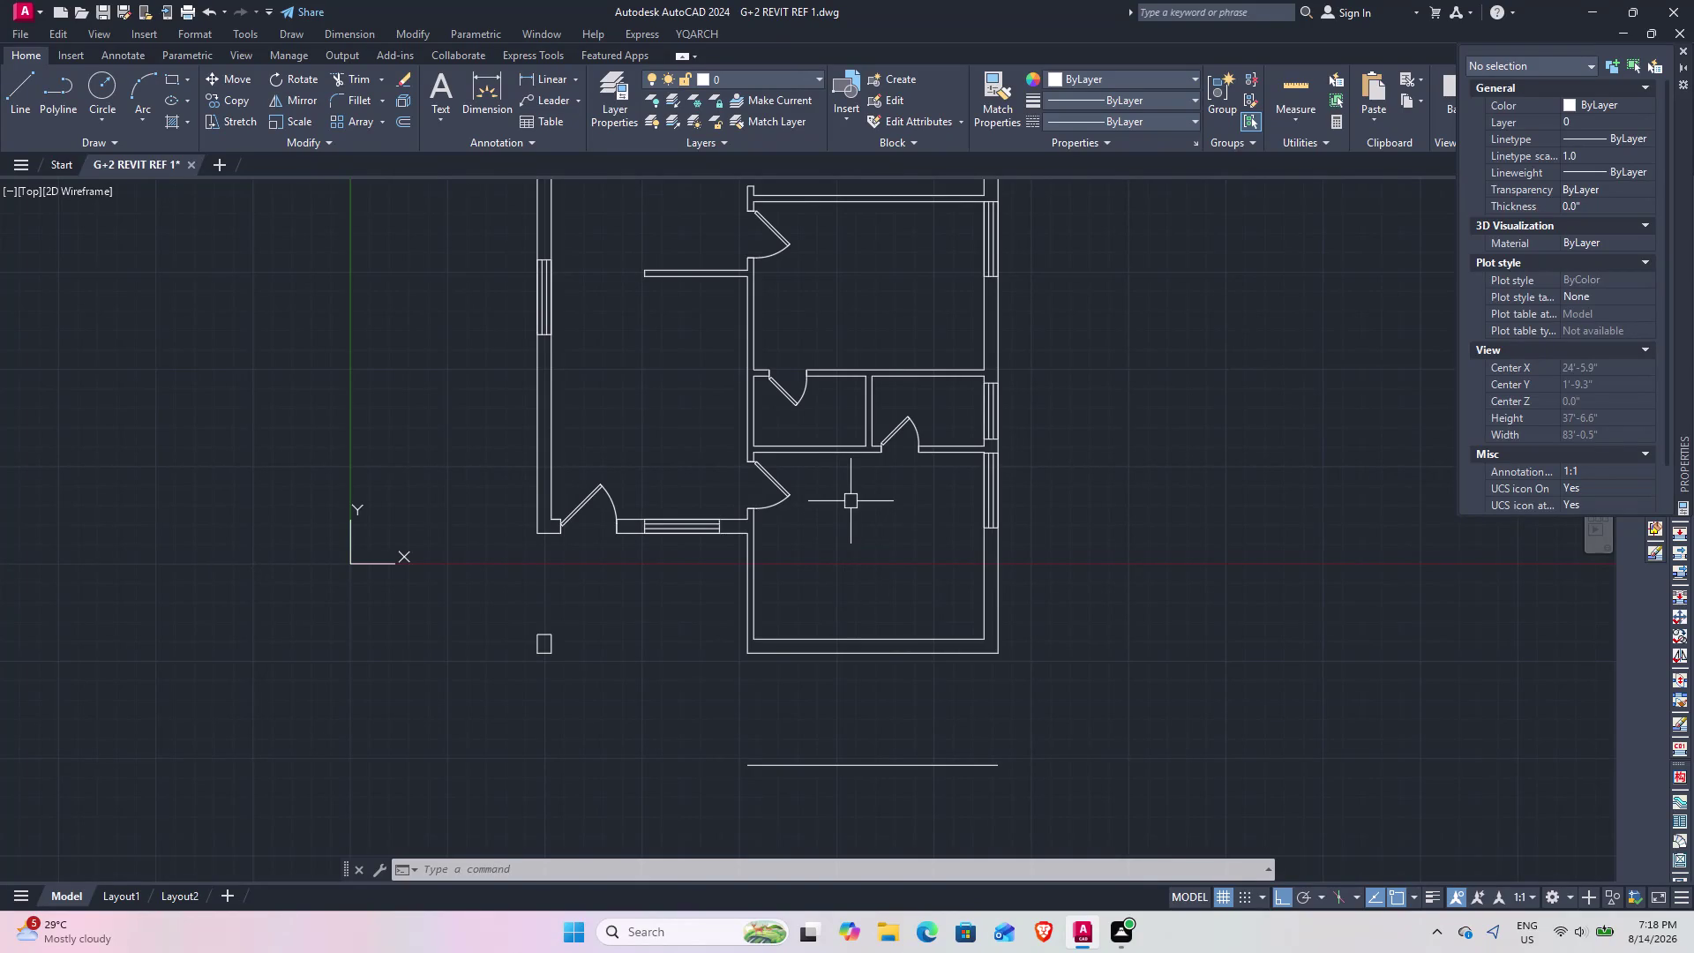
Offset the lower boundary line 3' upward to create a parallel line.
middle_drag(846, 527, 862, 459)
scroll(down, 3)
scroll(up, 3)
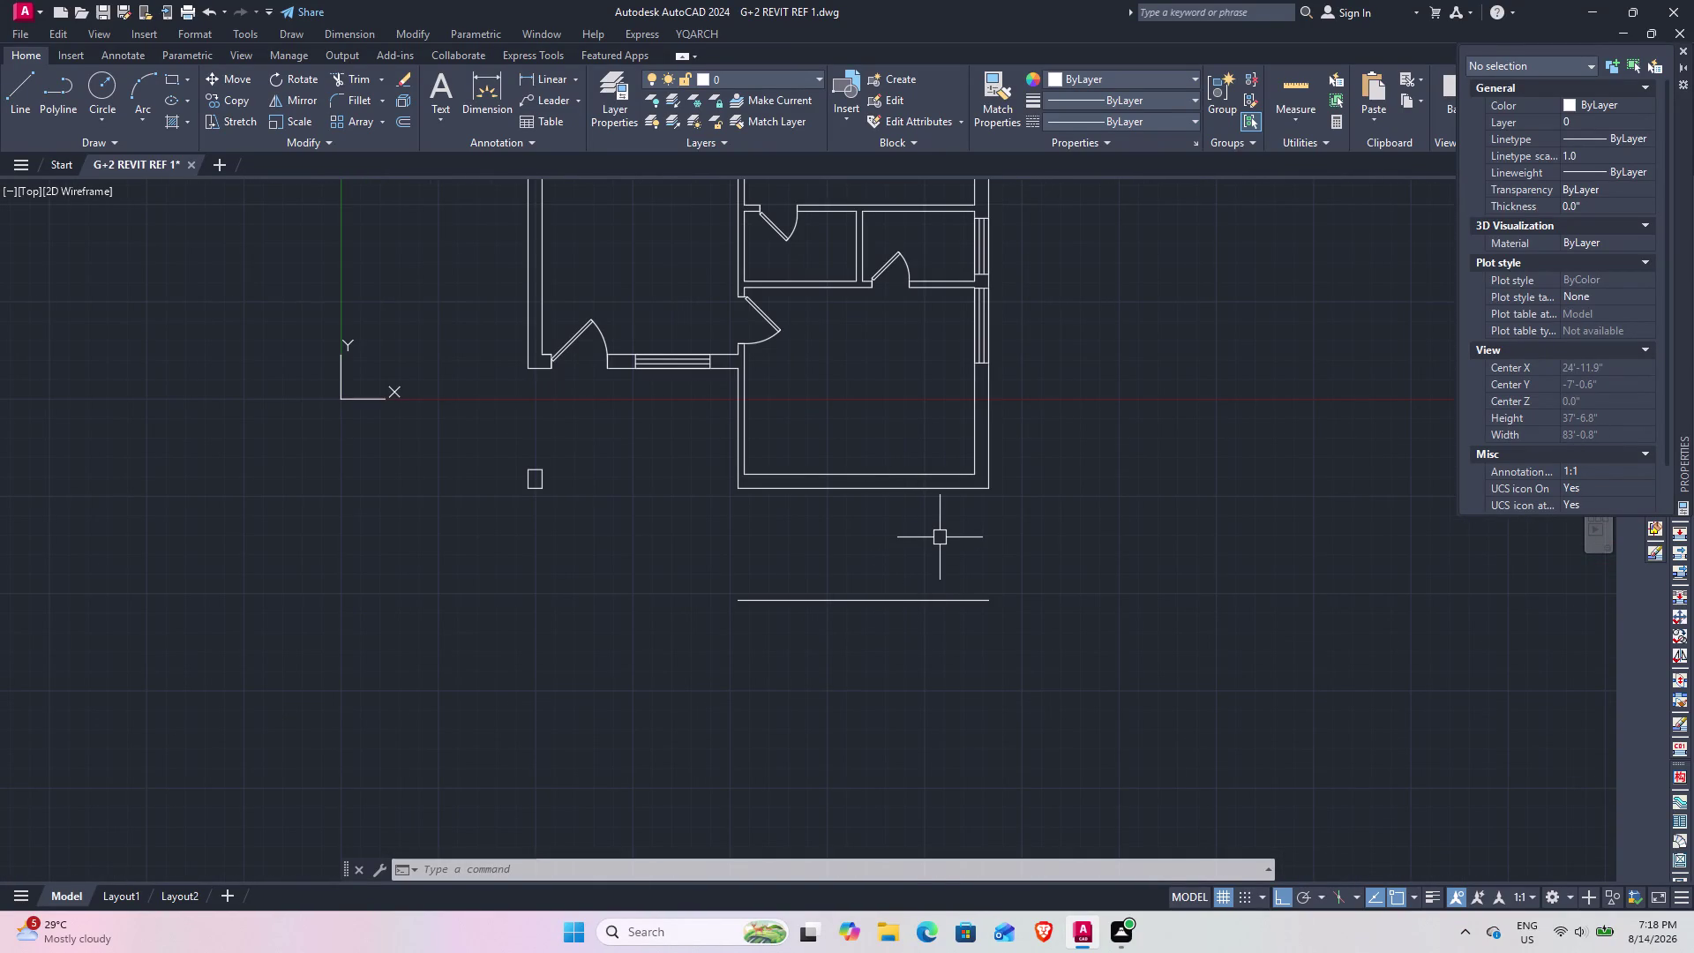
scroll(up, 3)
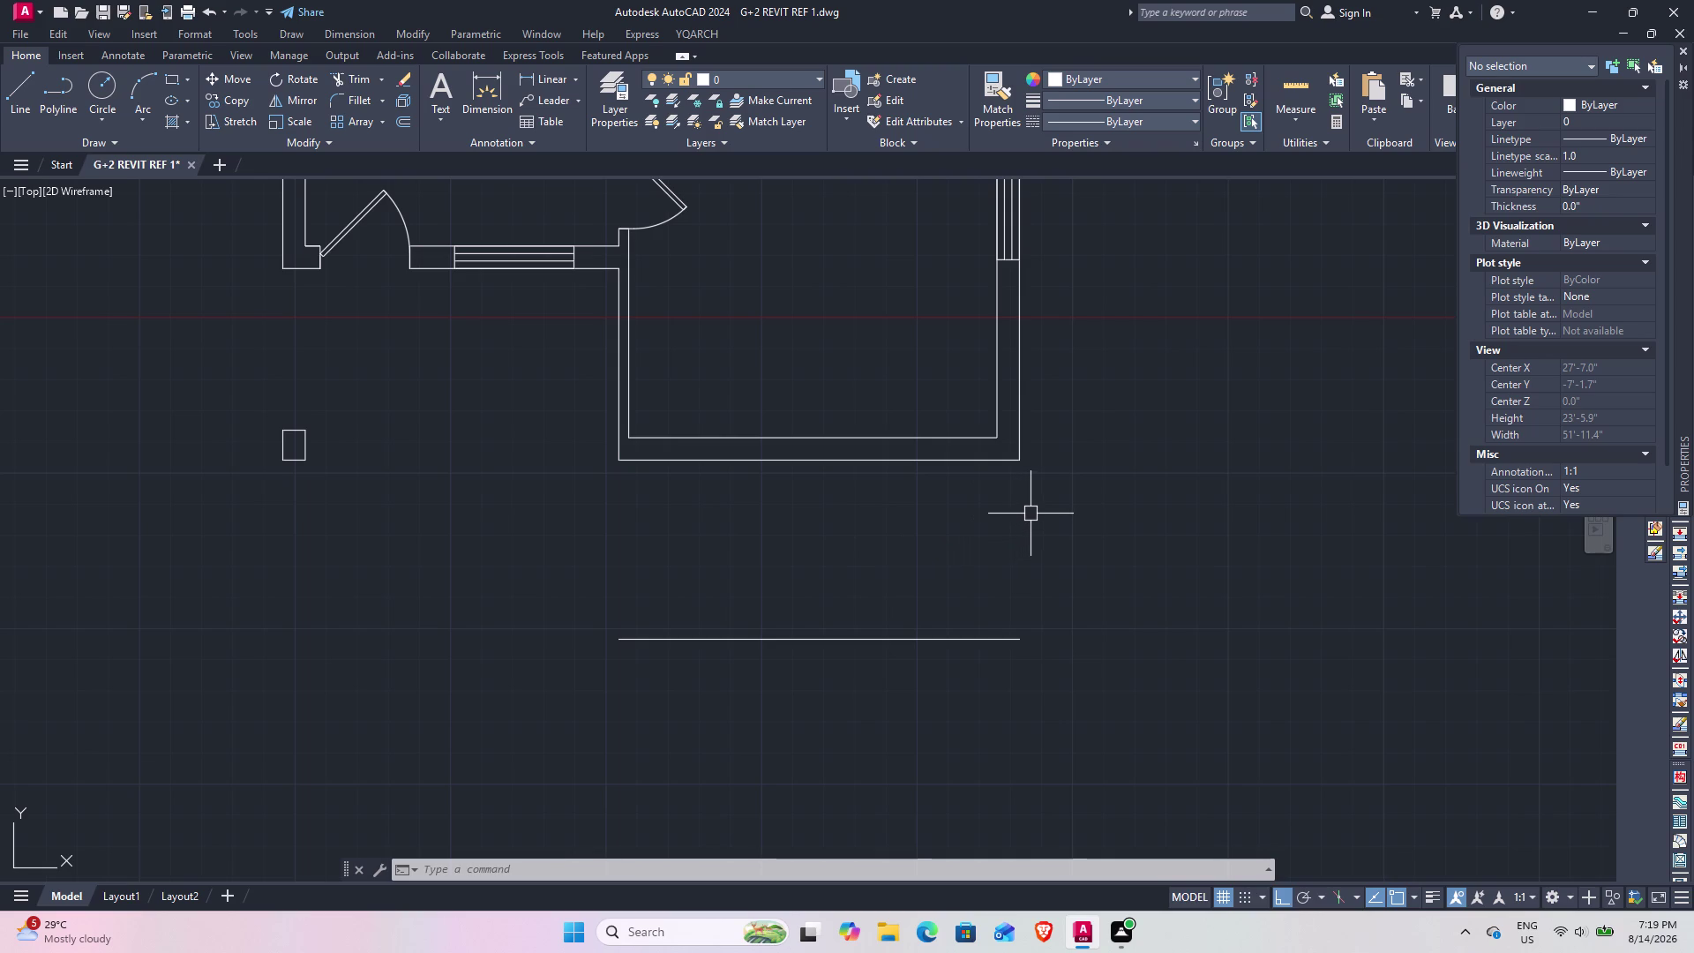
middle_drag(1016, 419, 1014, 695)
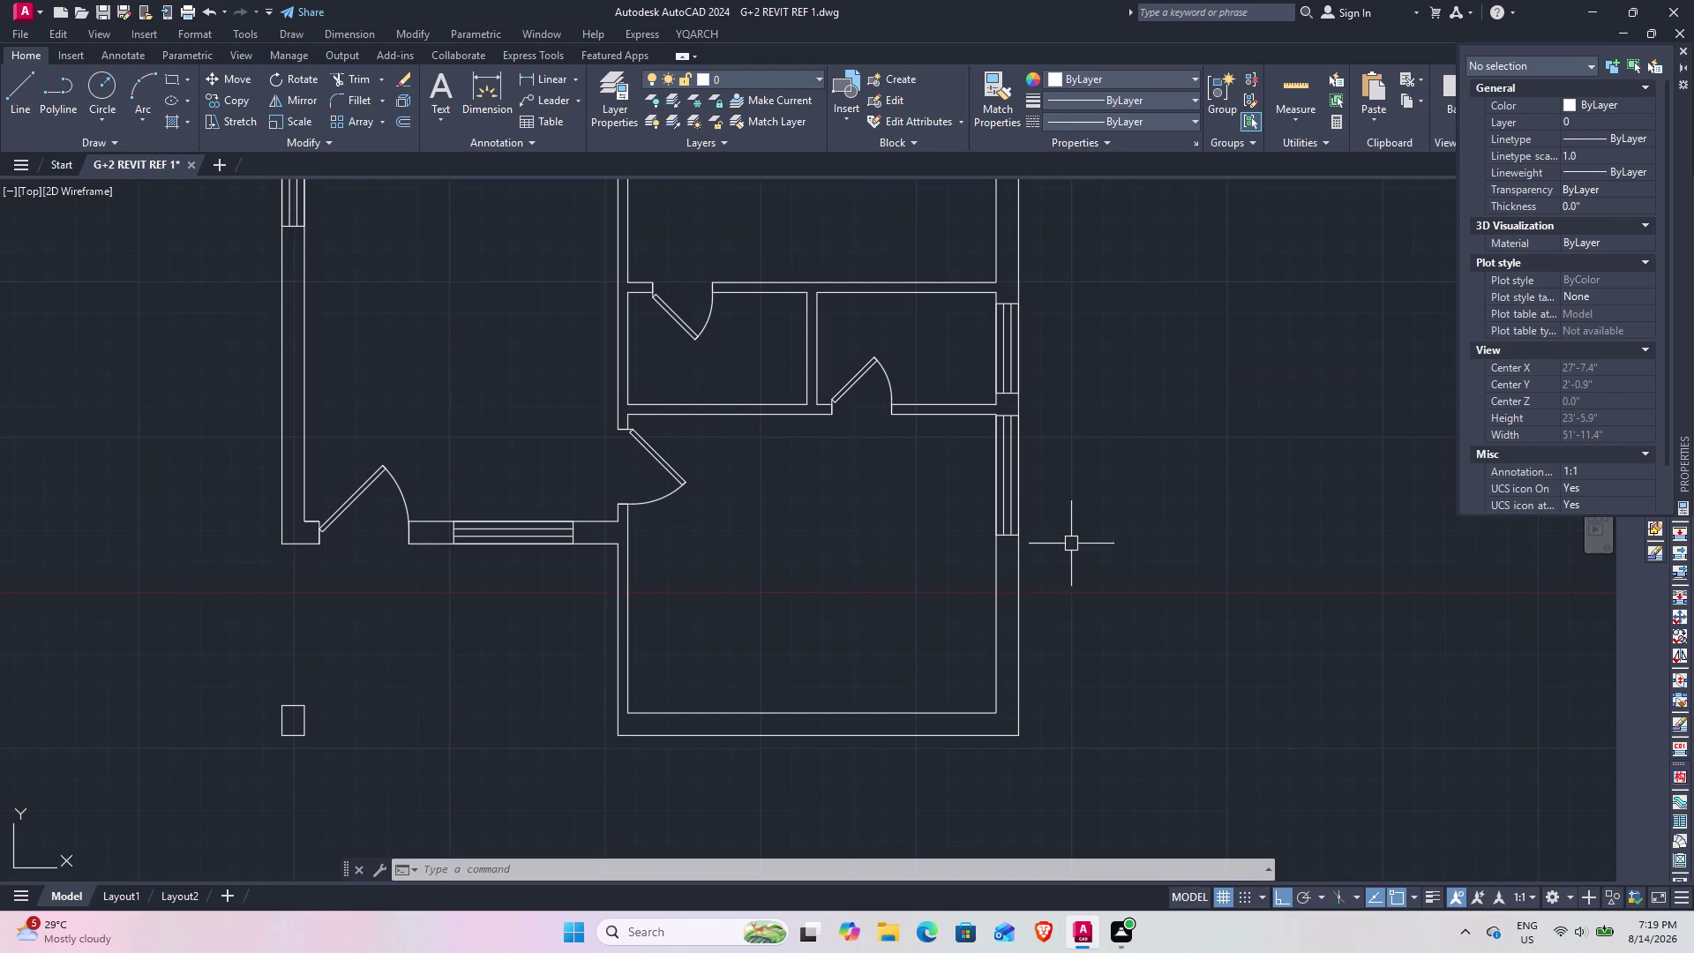
middle_drag(1071, 537, 1040, 679)
scroll(down, 3)
middle_drag(1054, 710, 1049, 542)
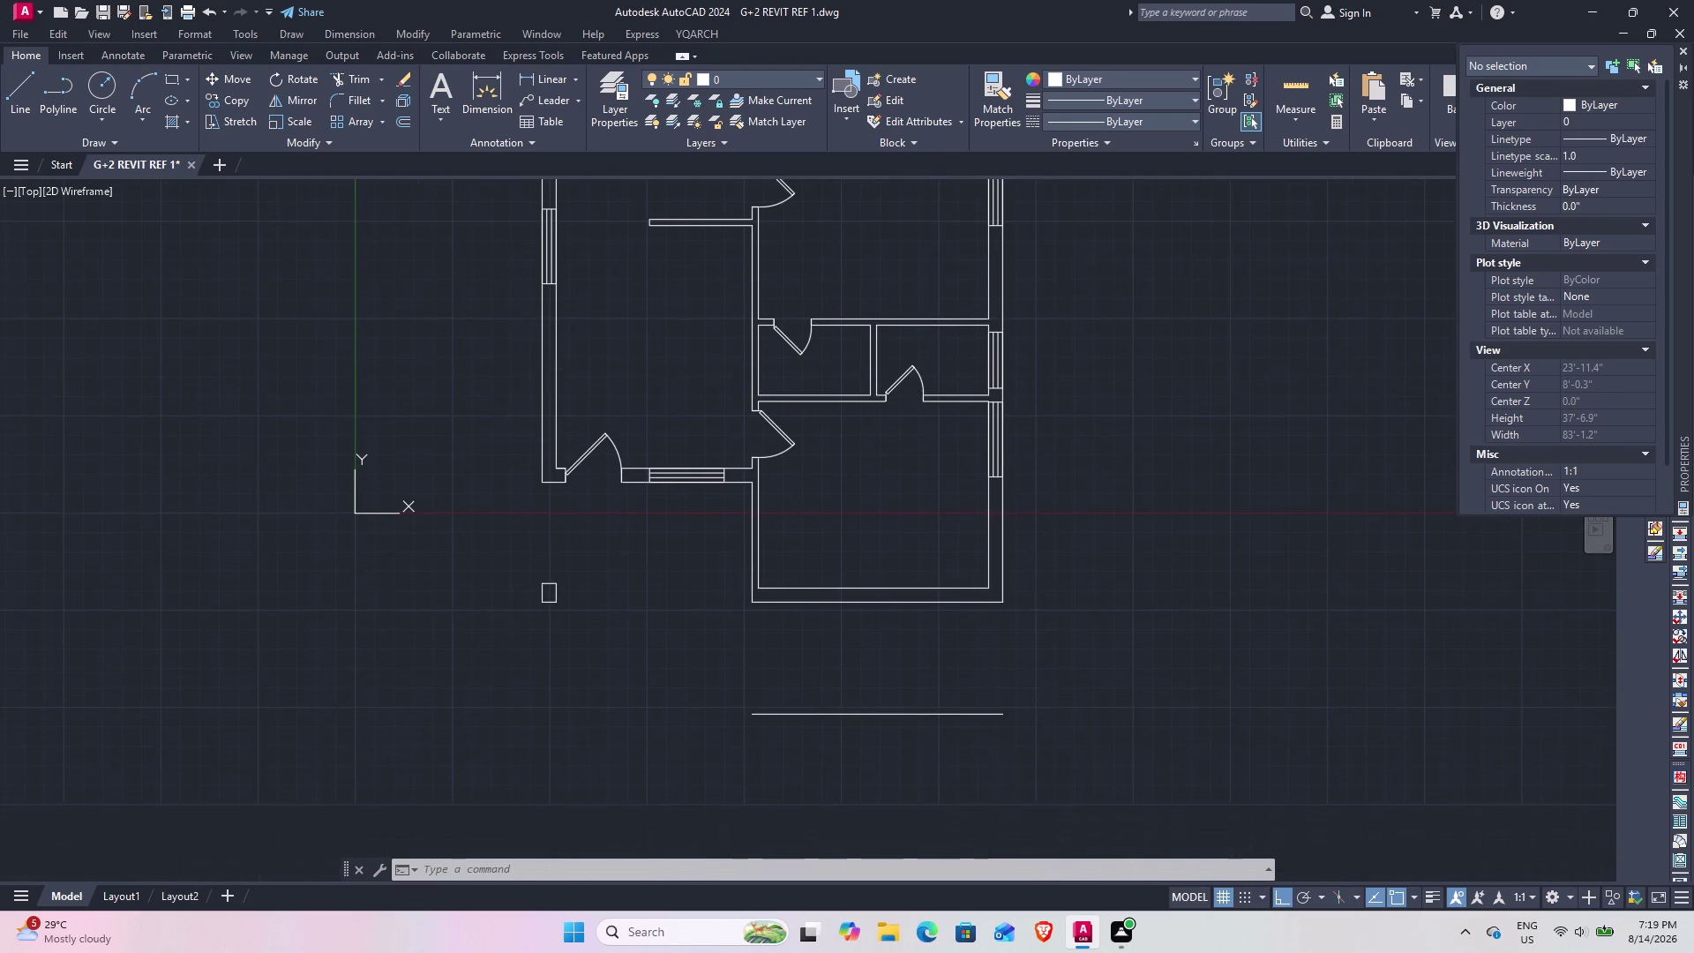
middle_drag(983, 655, 1019, 551)
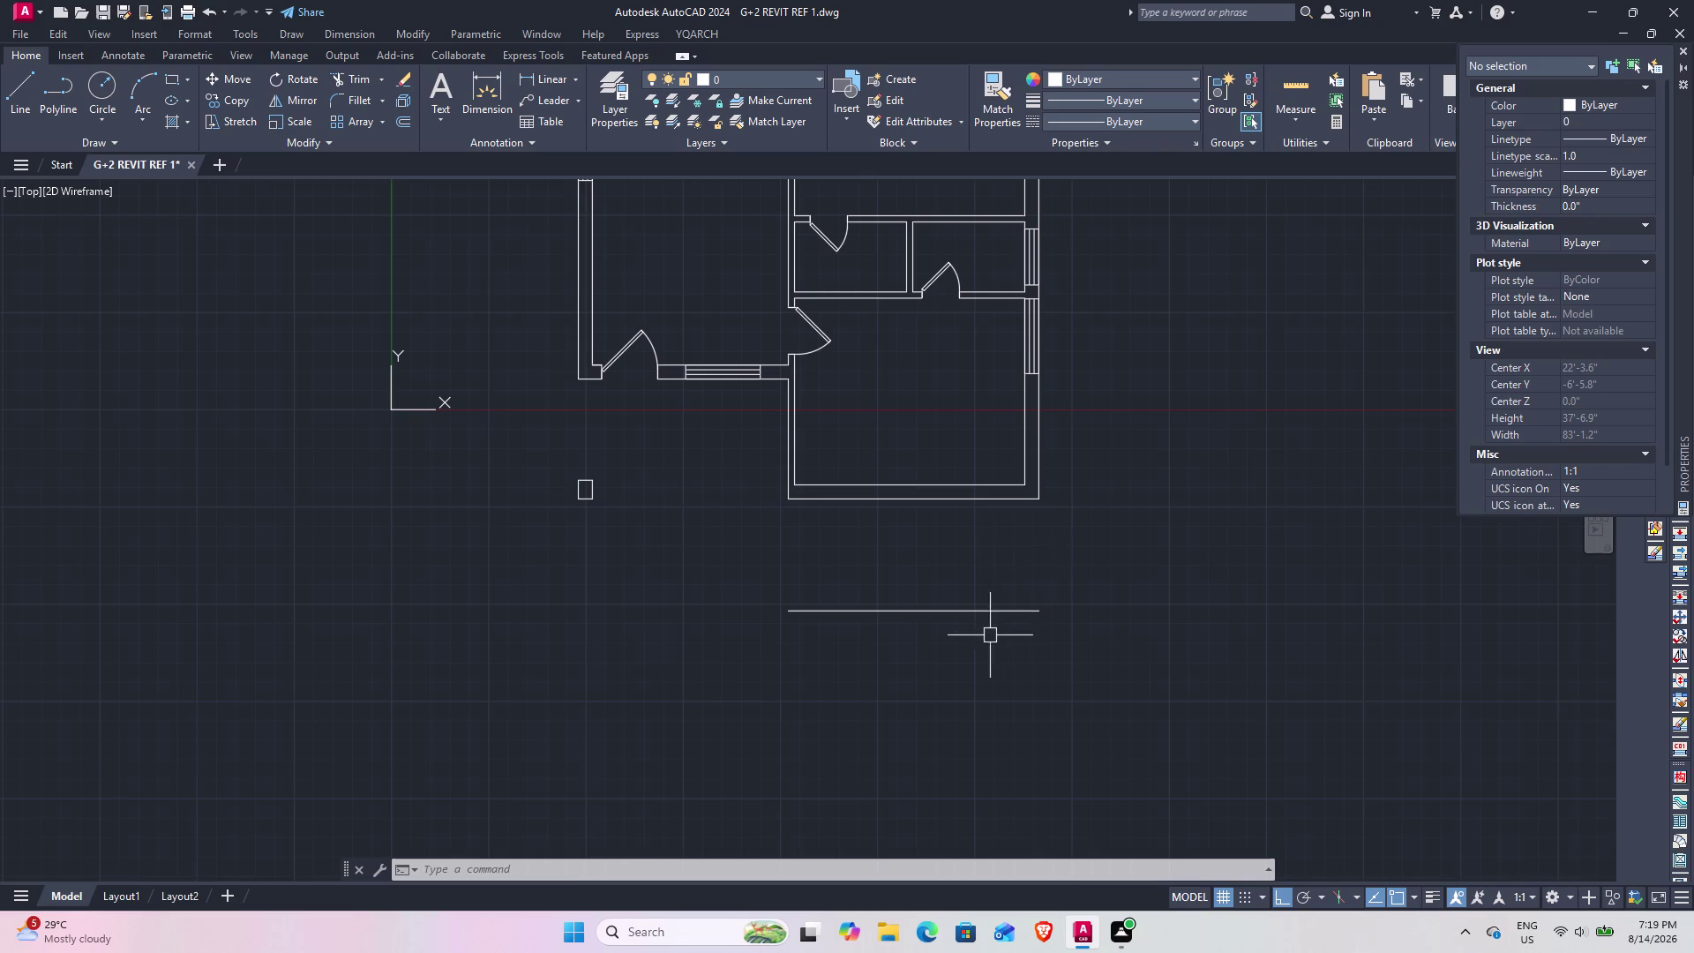
middle_drag(989, 635, 1042, 538)
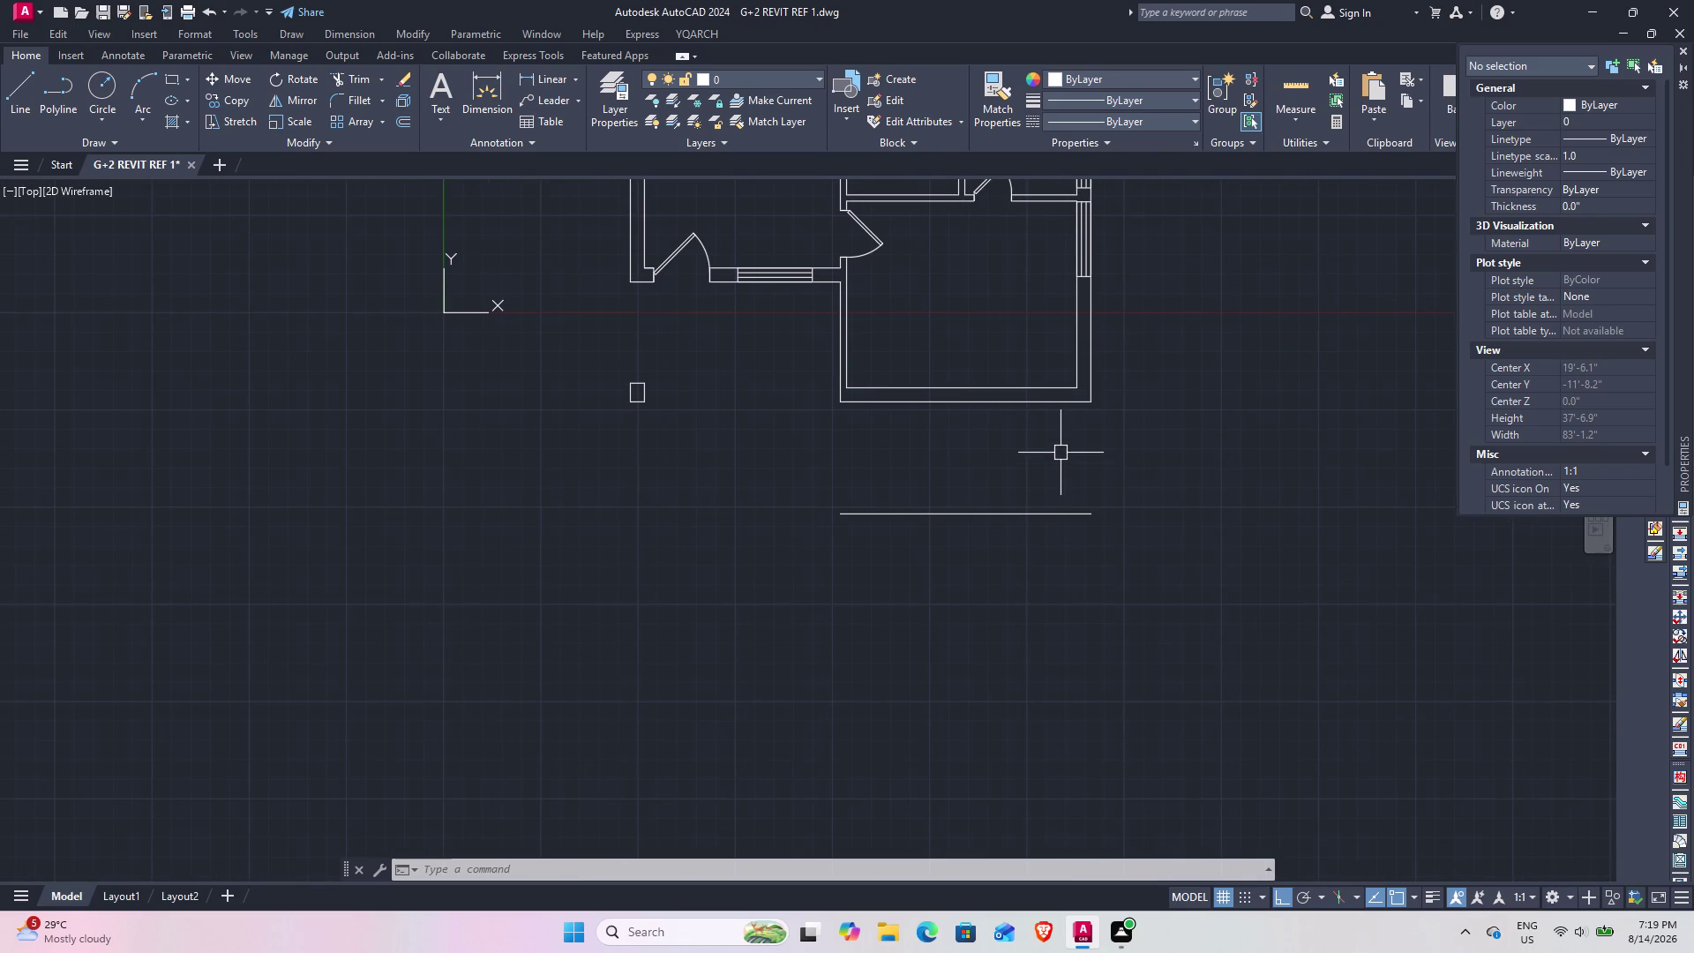
middle_drag(1019, 476, 1052, 482)
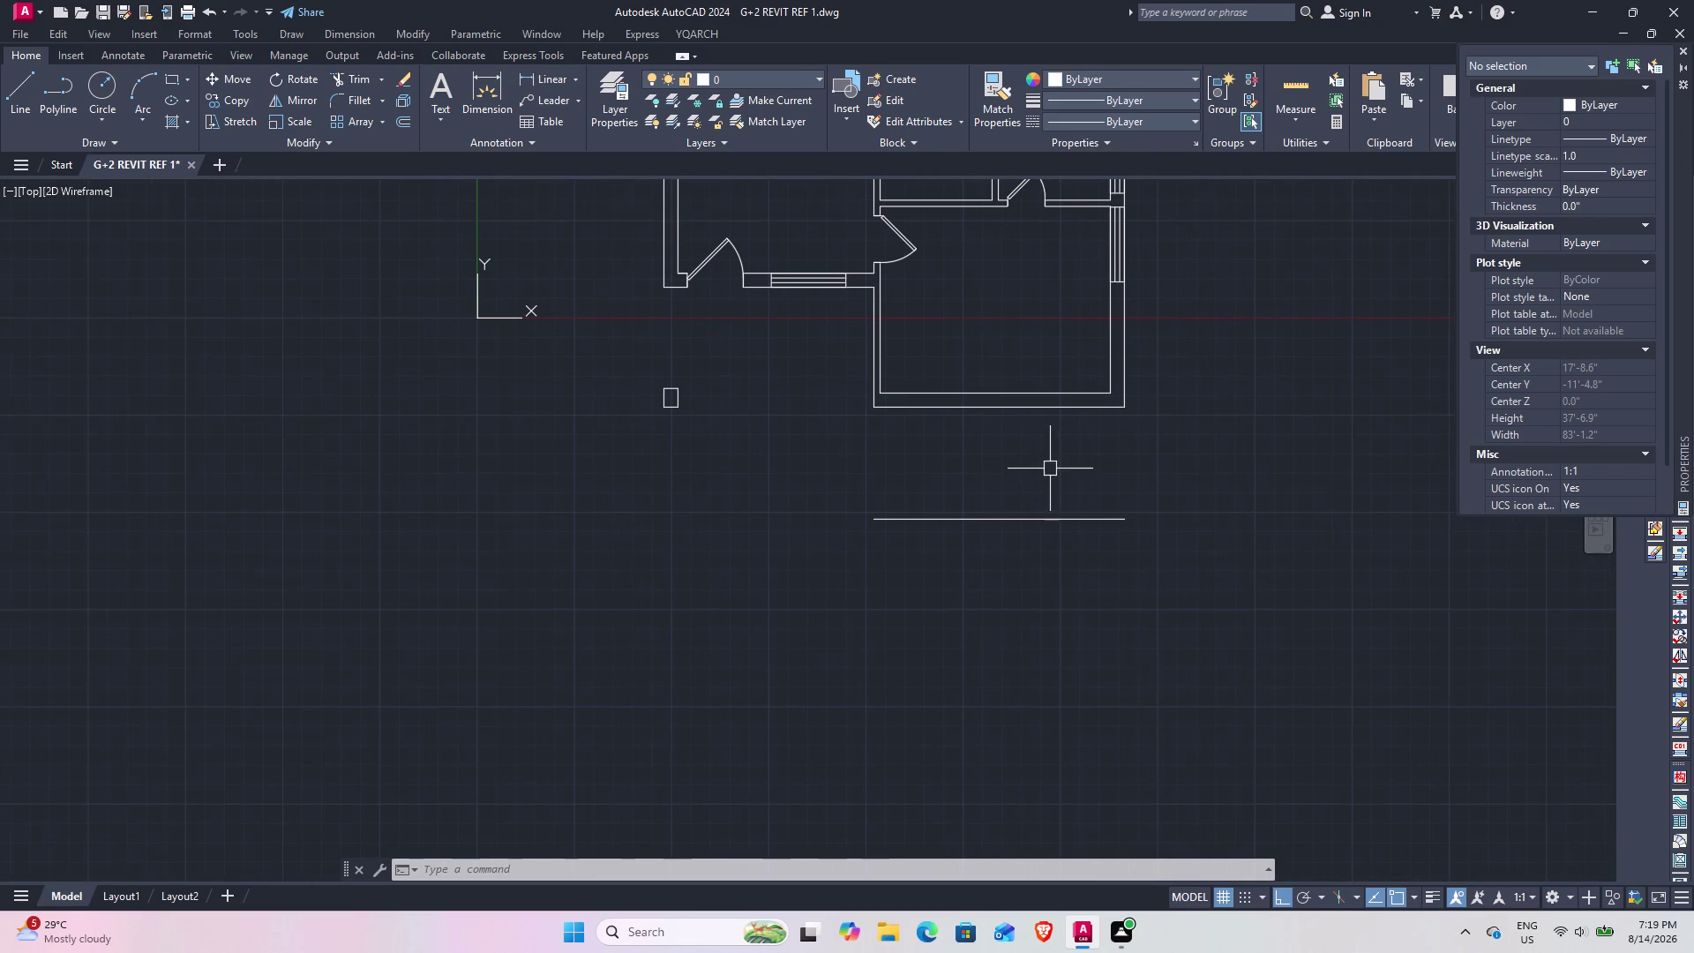
scroll(up, 3)
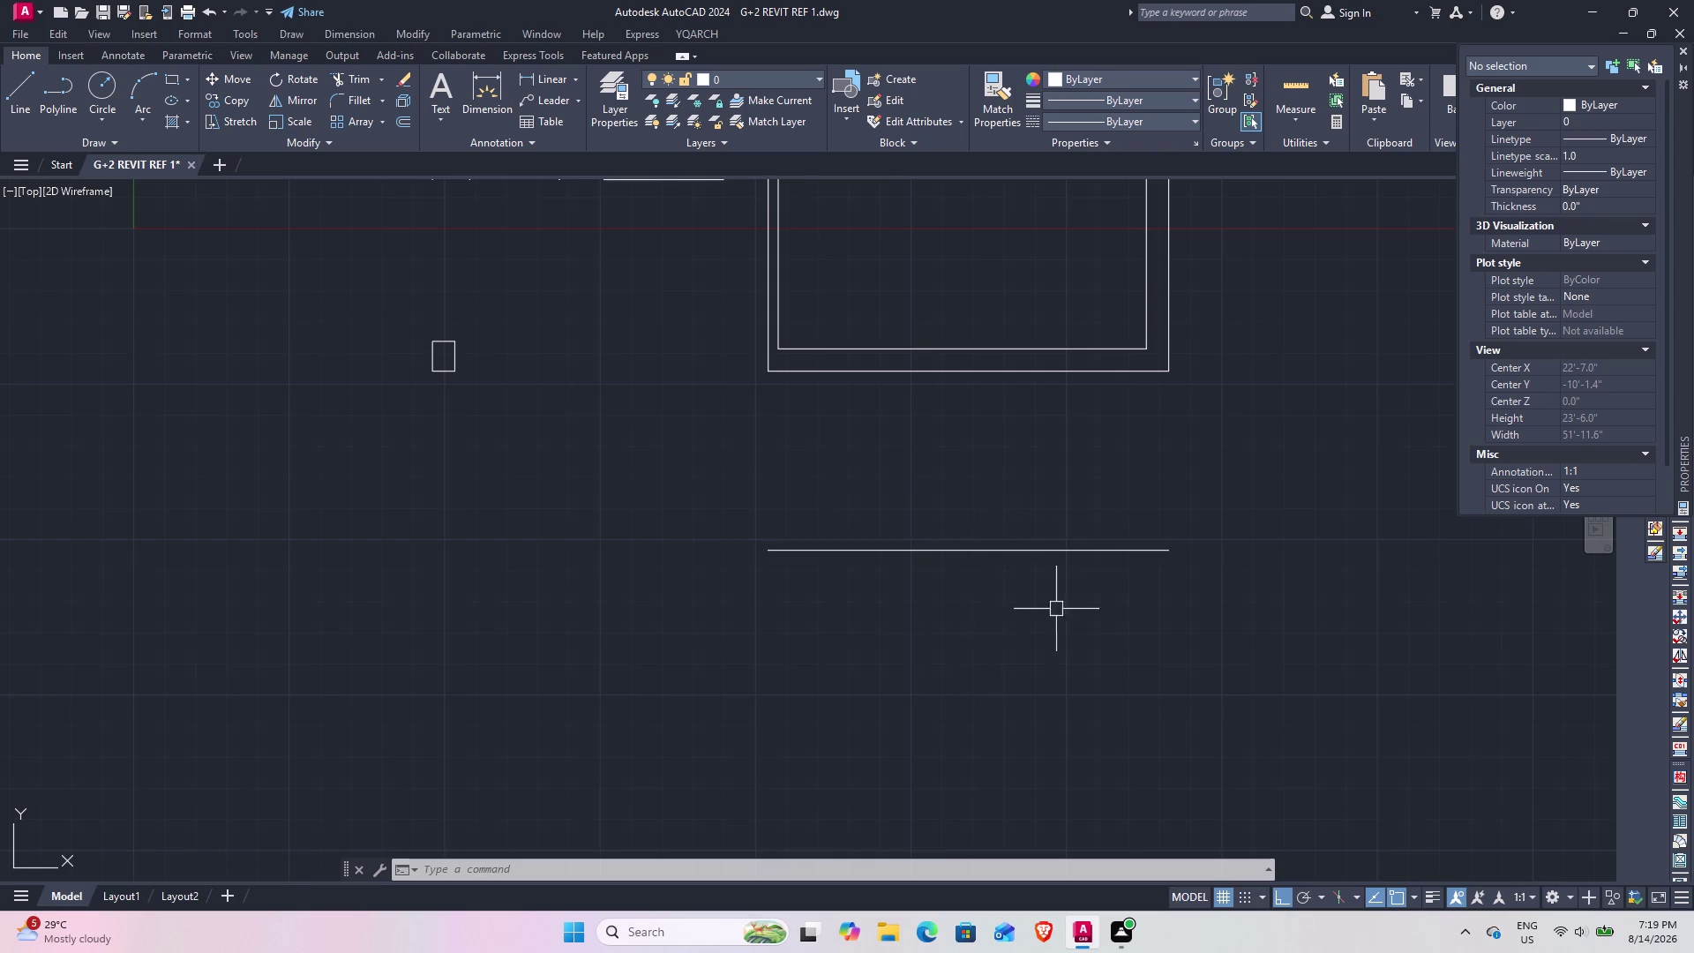
middle_drag(993, 480, 917, 514)
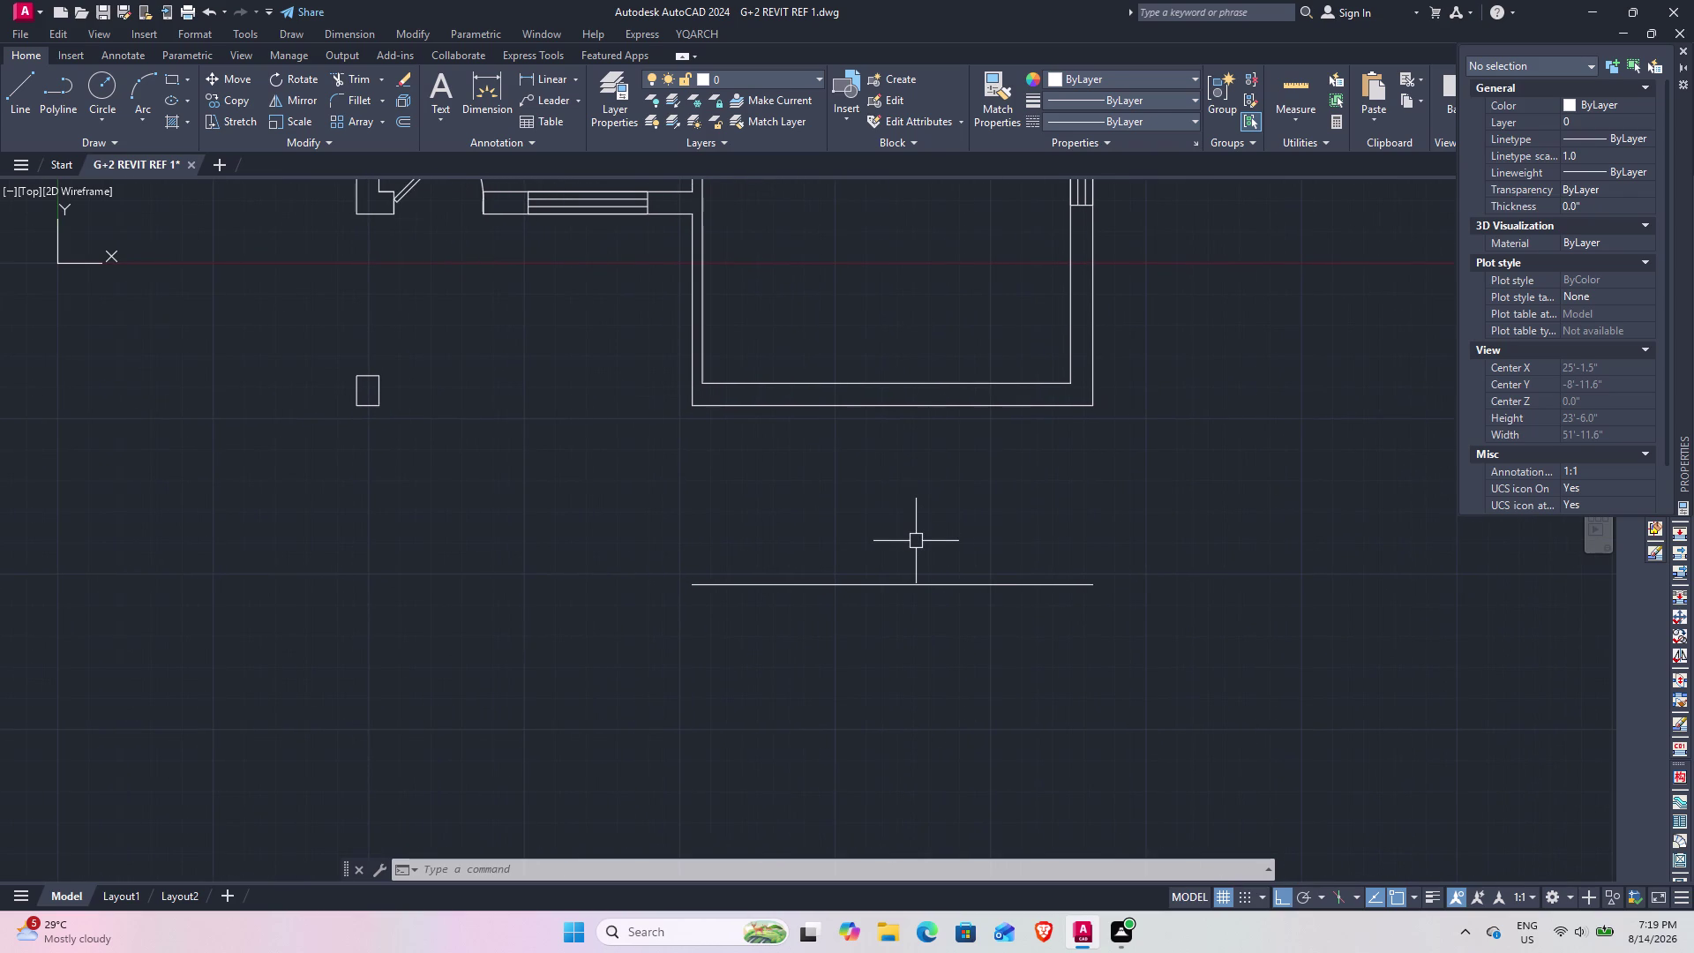
text(o)
key(space)
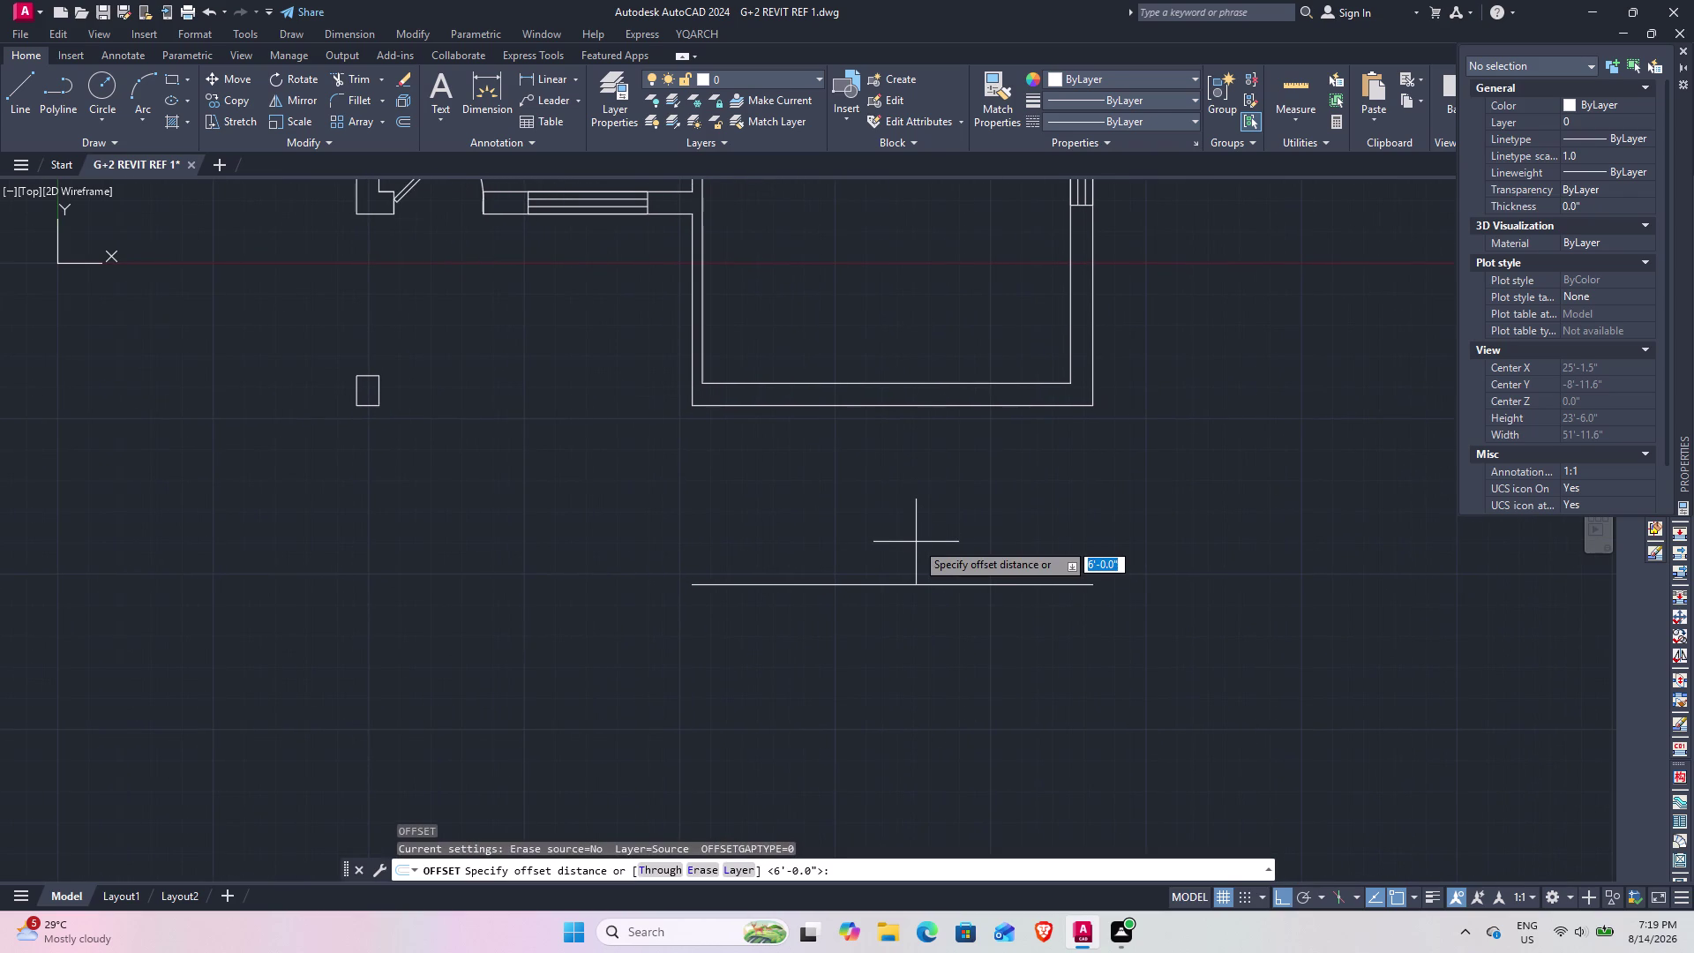
key(3)
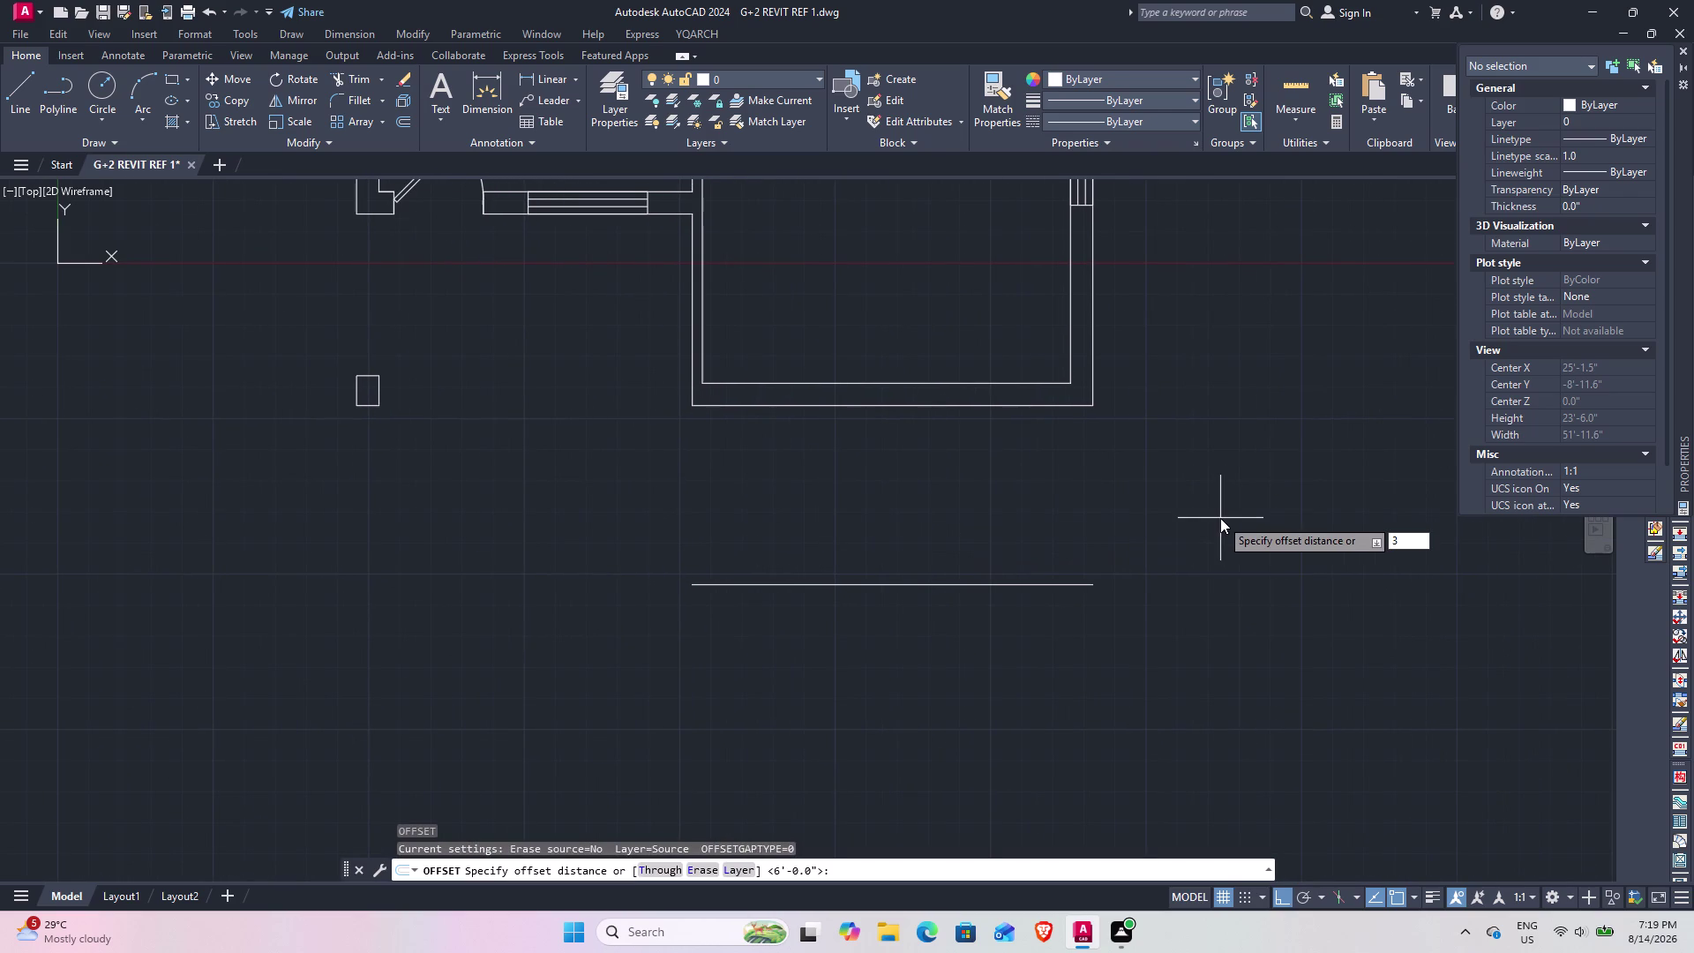
key(apostrophe)
key(Return)
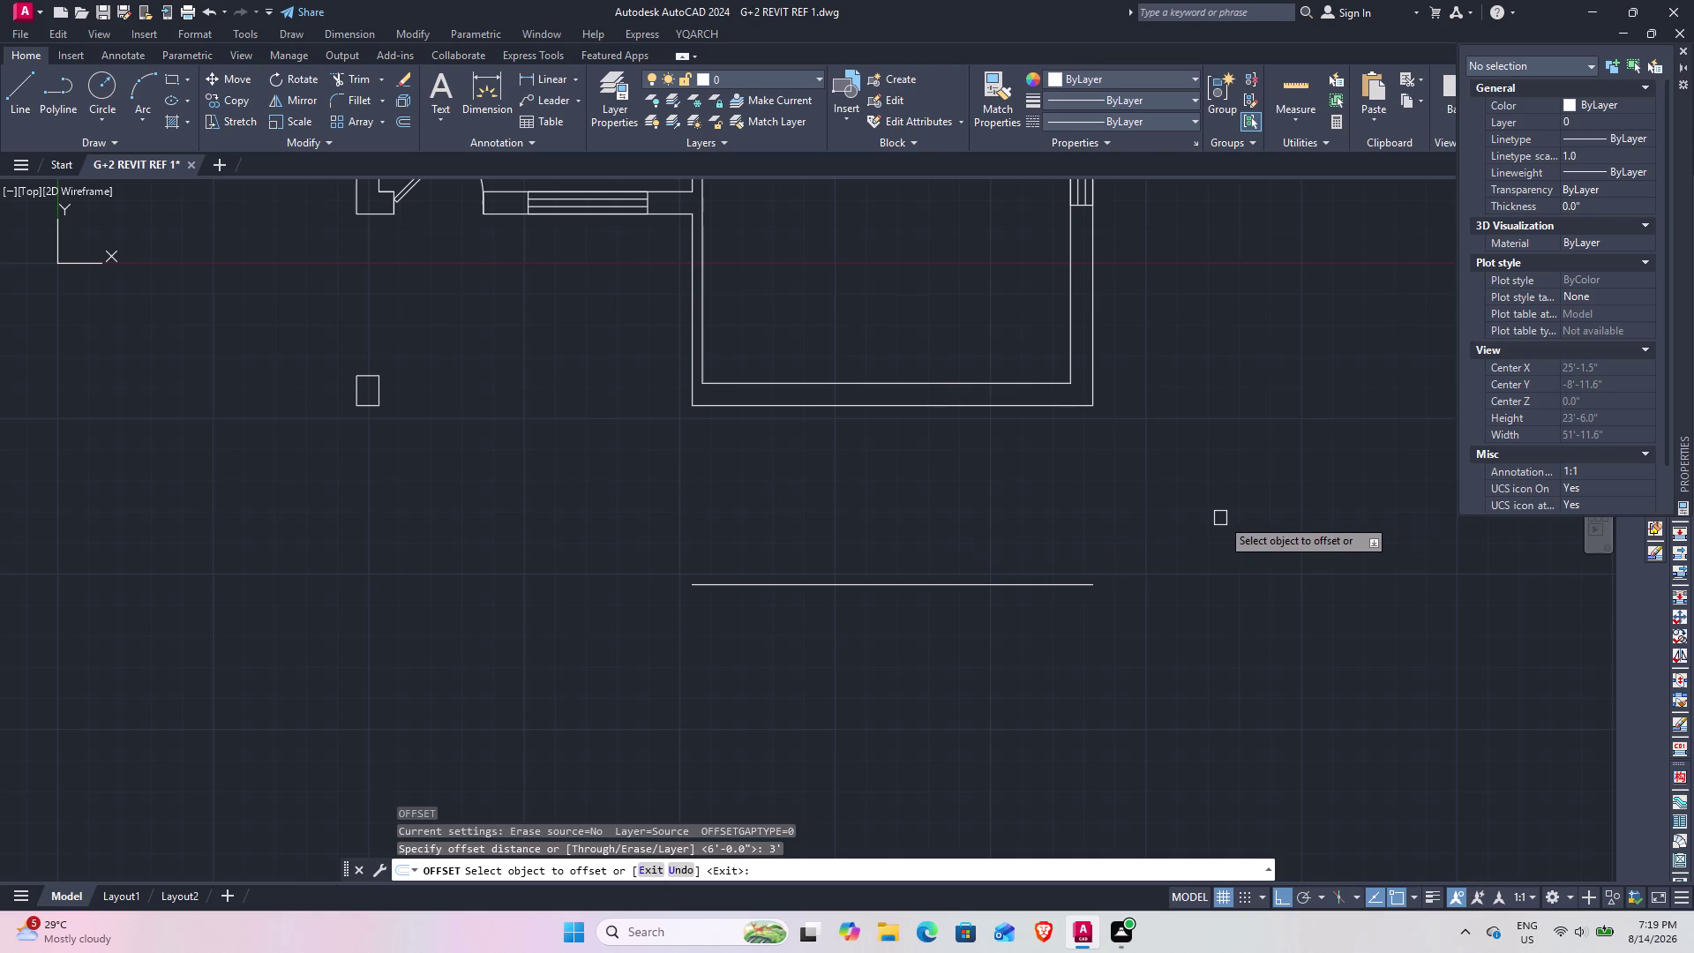
click(1022, 587)
click(1023, 536)
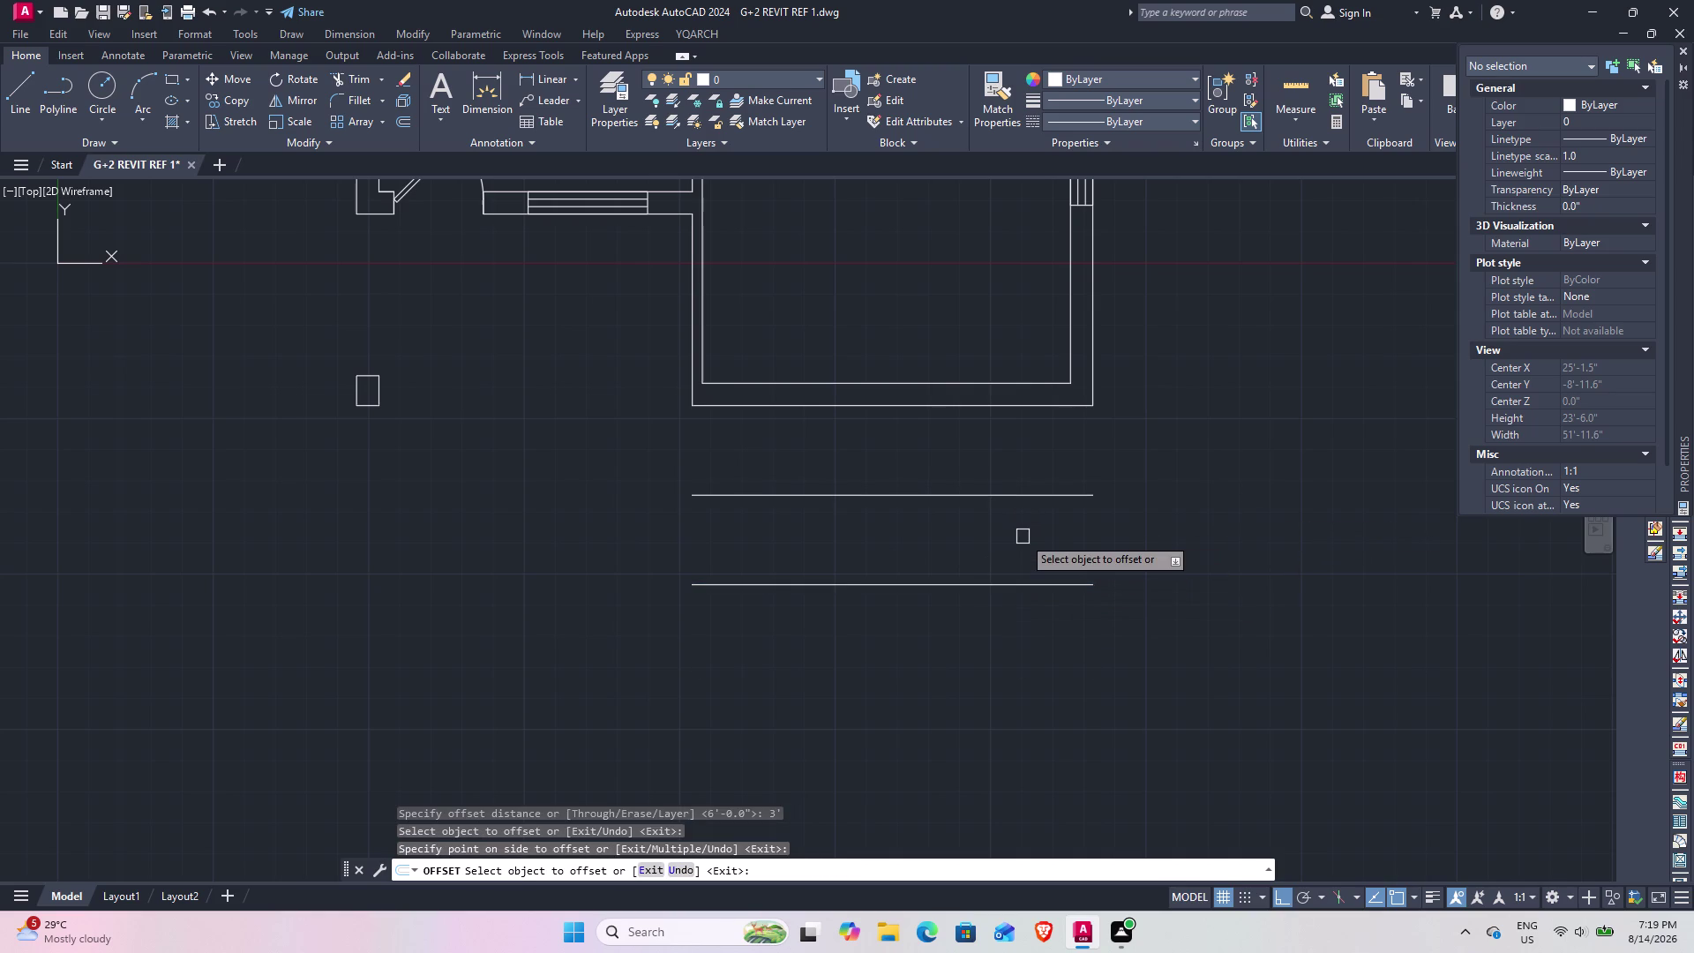
key(space)
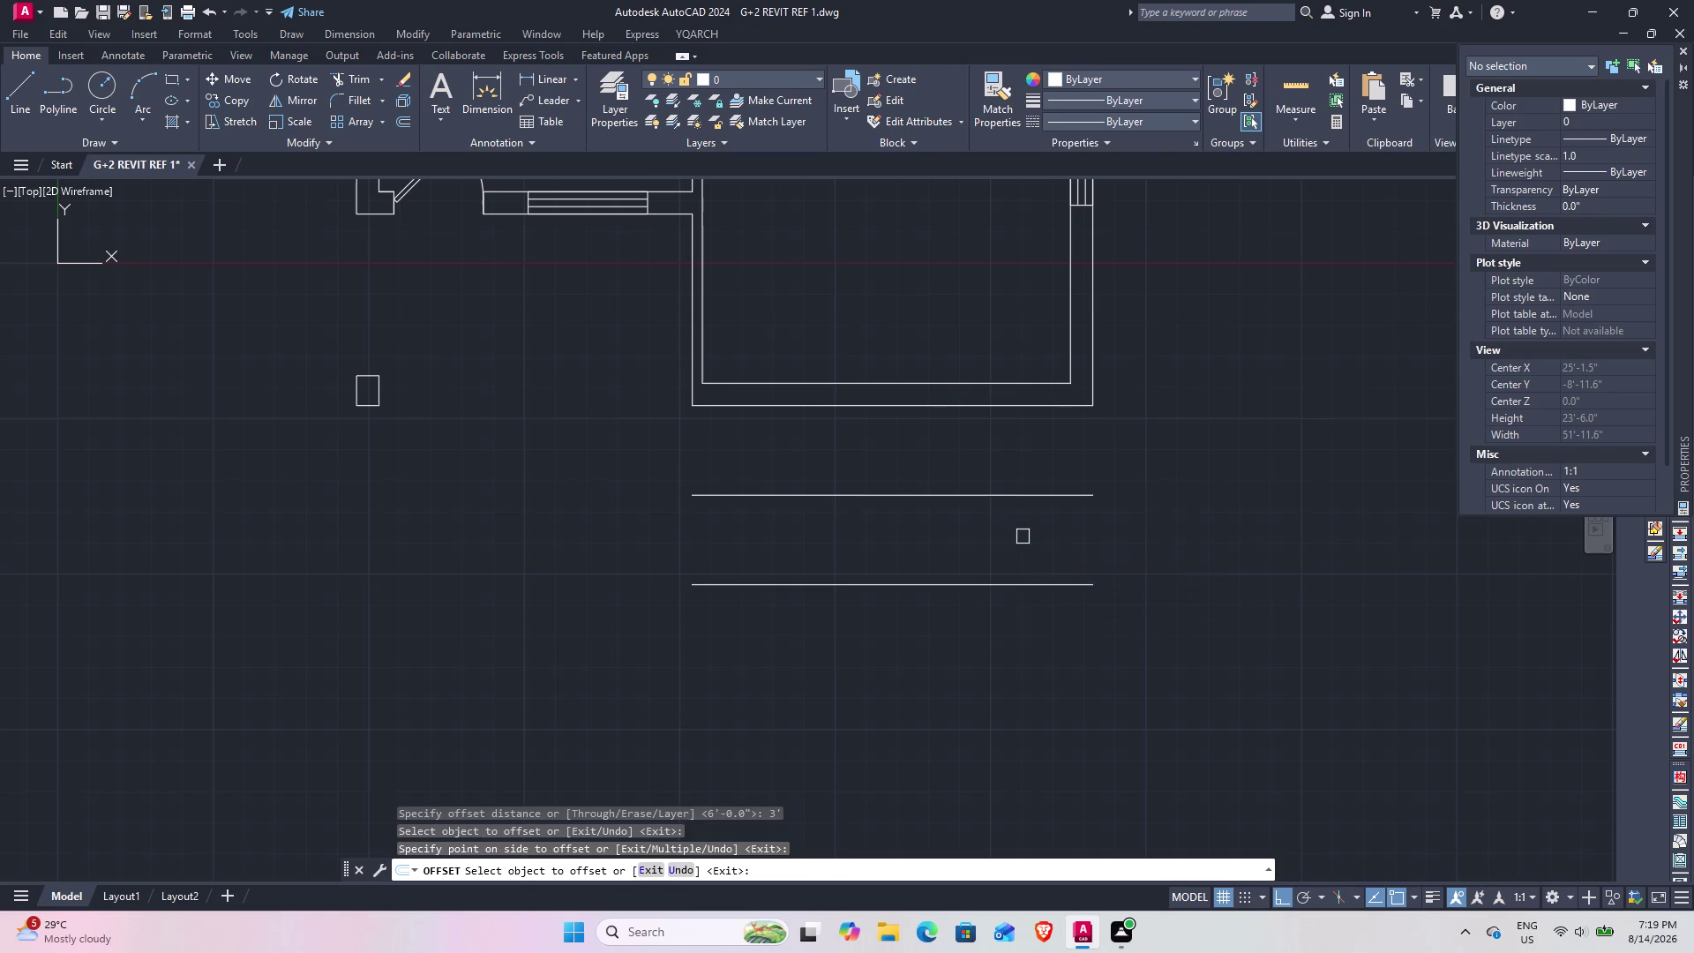
Fillet the right outer wall with the lower line so they meet at a corner.
text(f)
key(space)
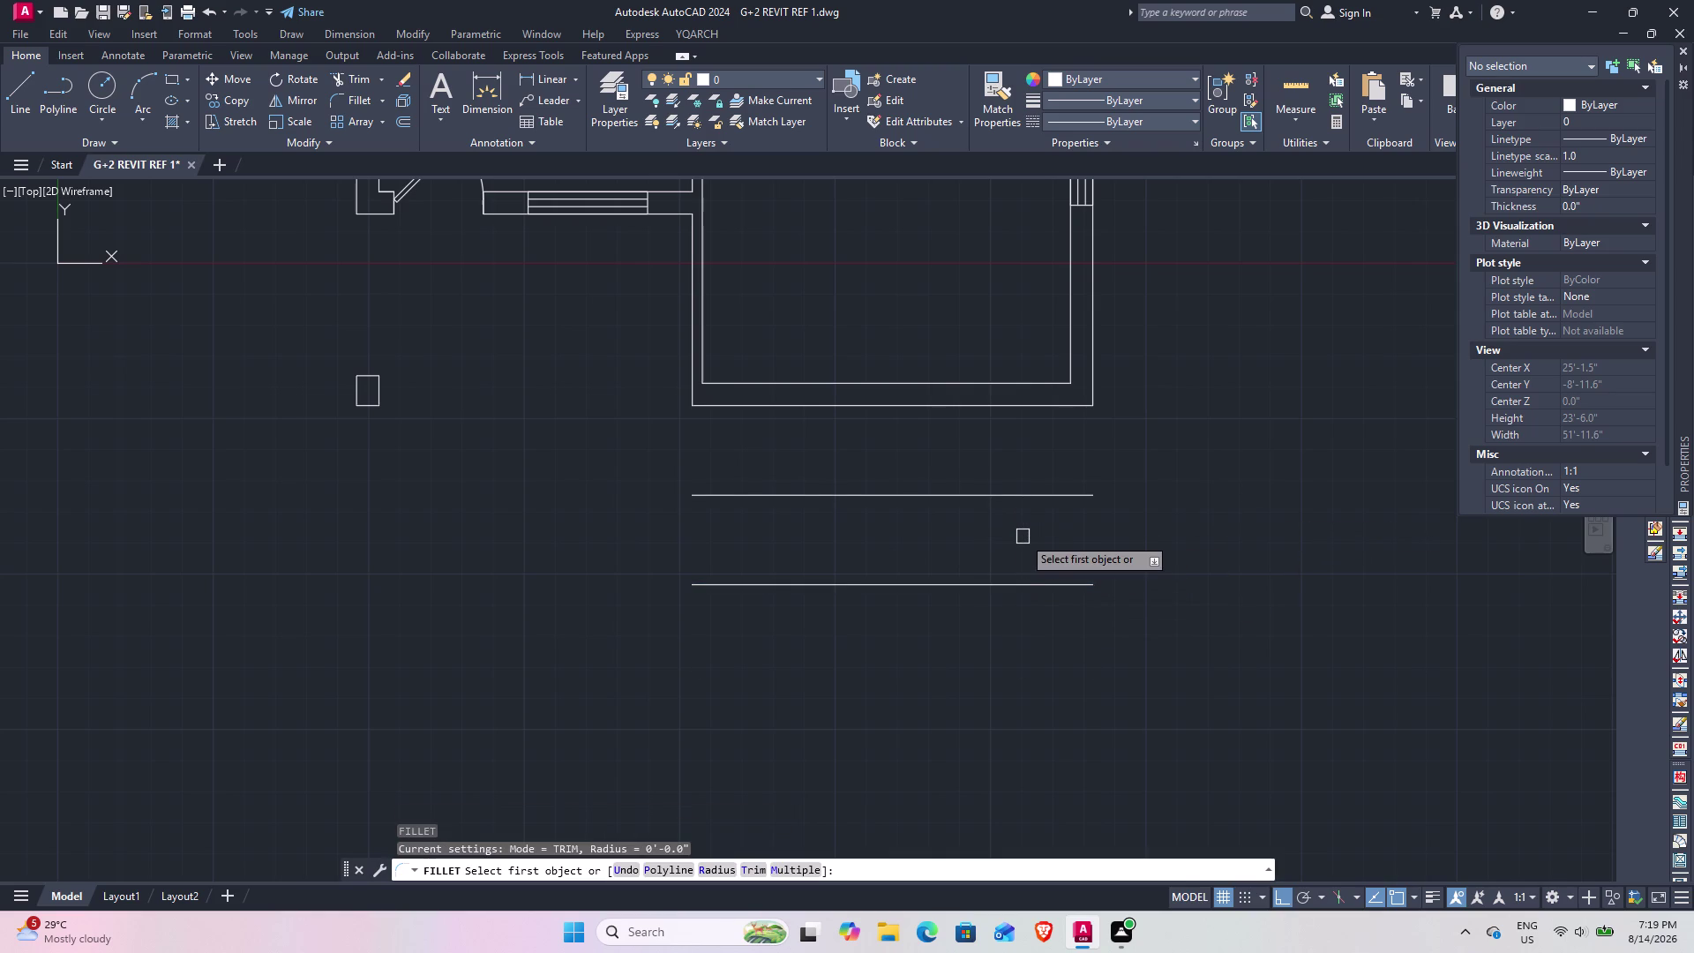
click(1058, 587)
click(1092, 351)
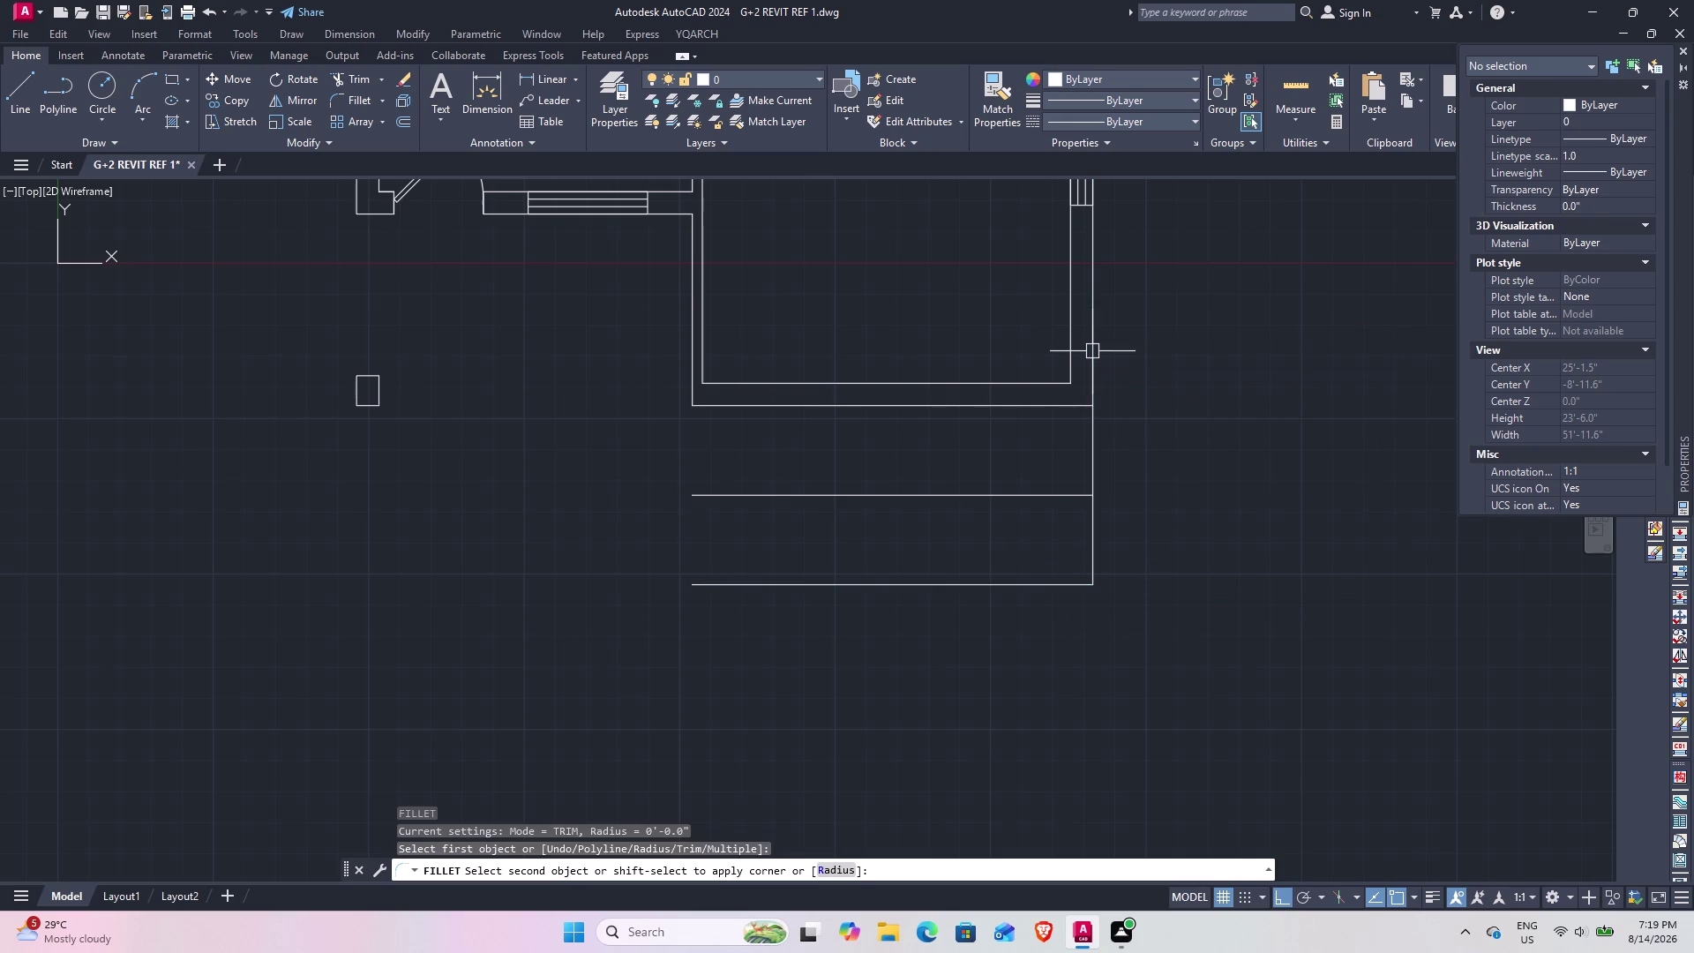
key(Escape)
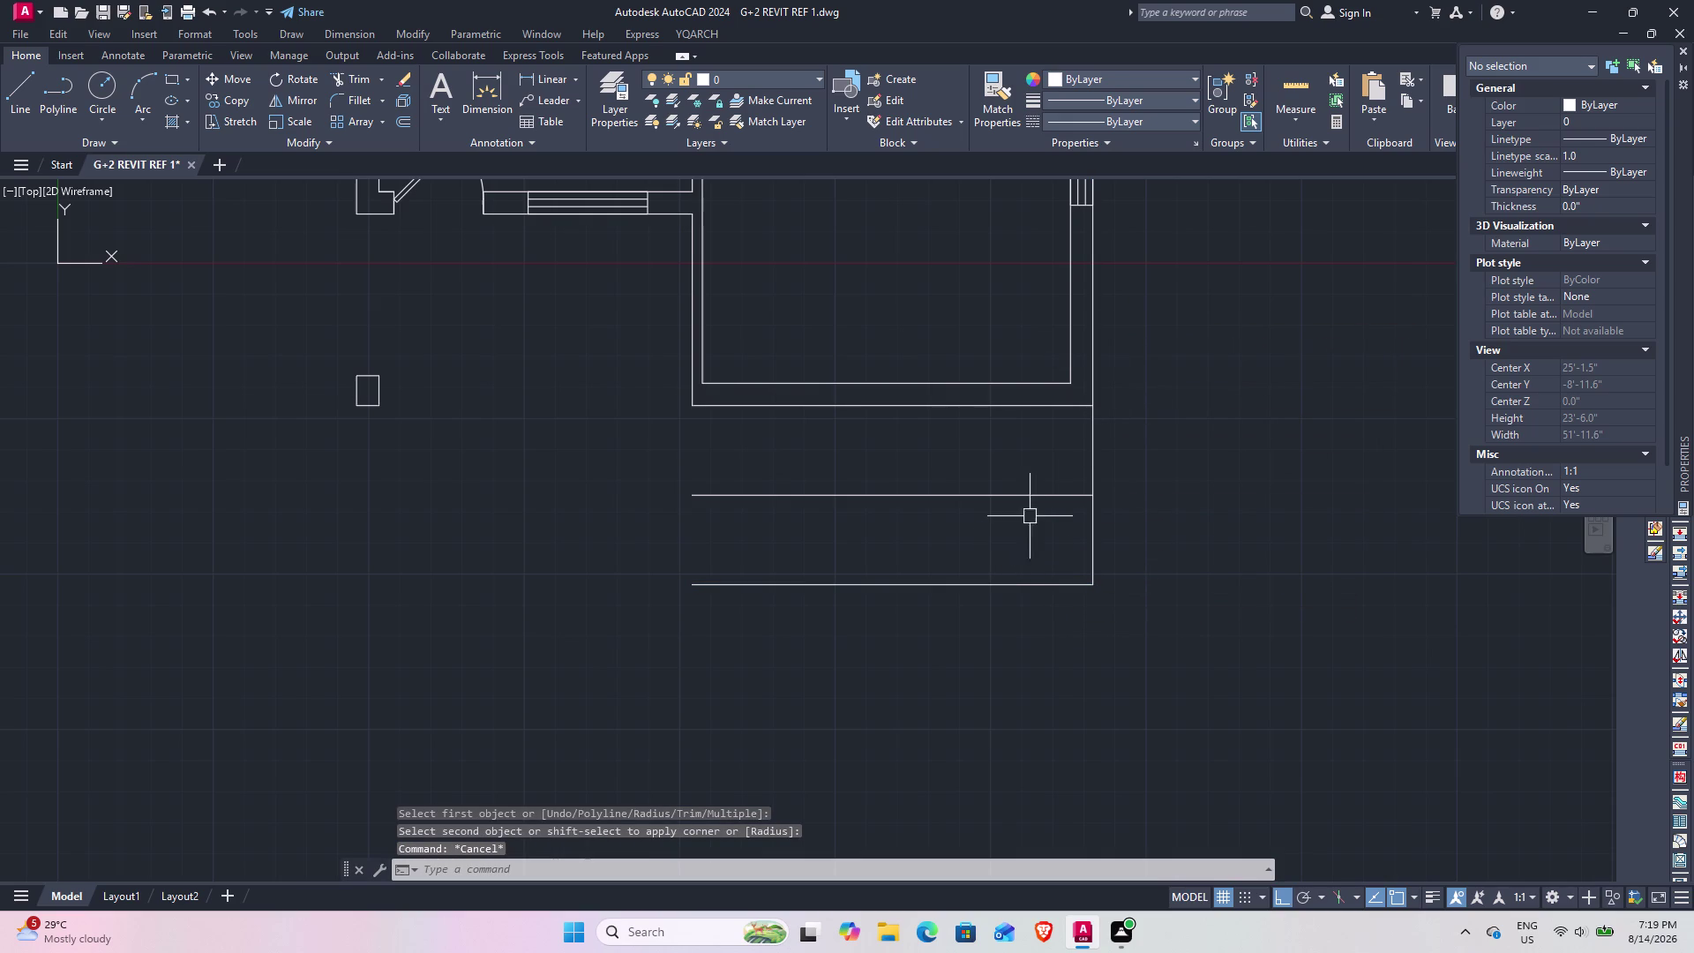
middle_drag(1056, 502, 964, 512)
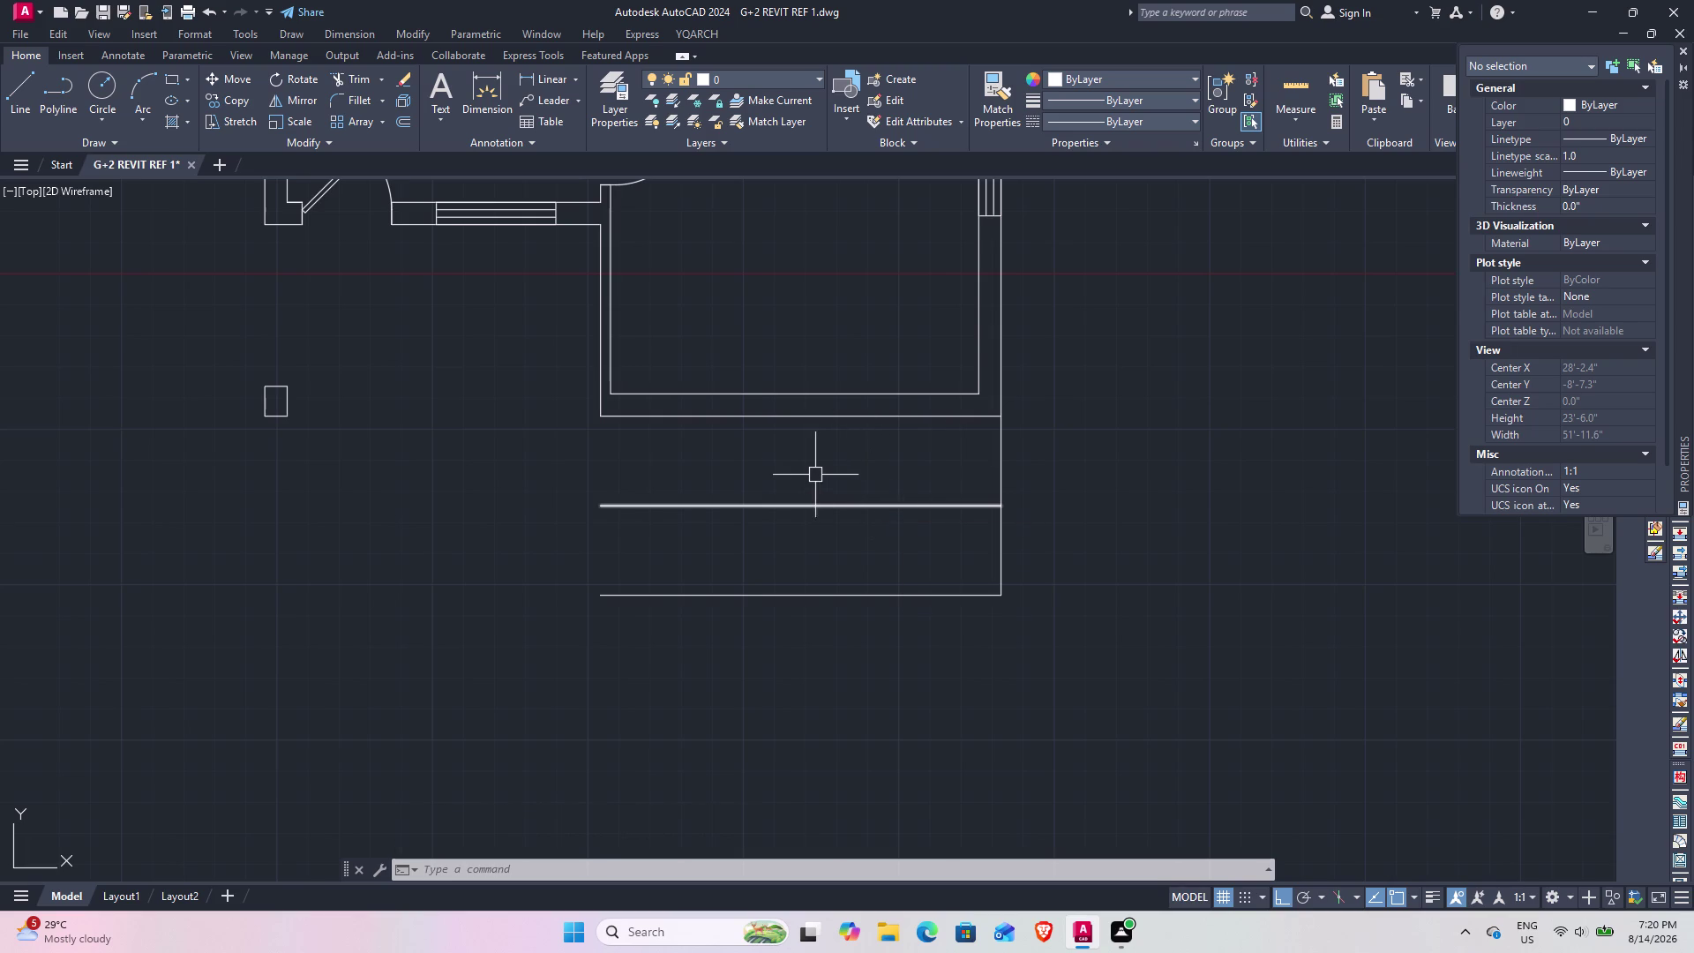
text(l)
key(space)
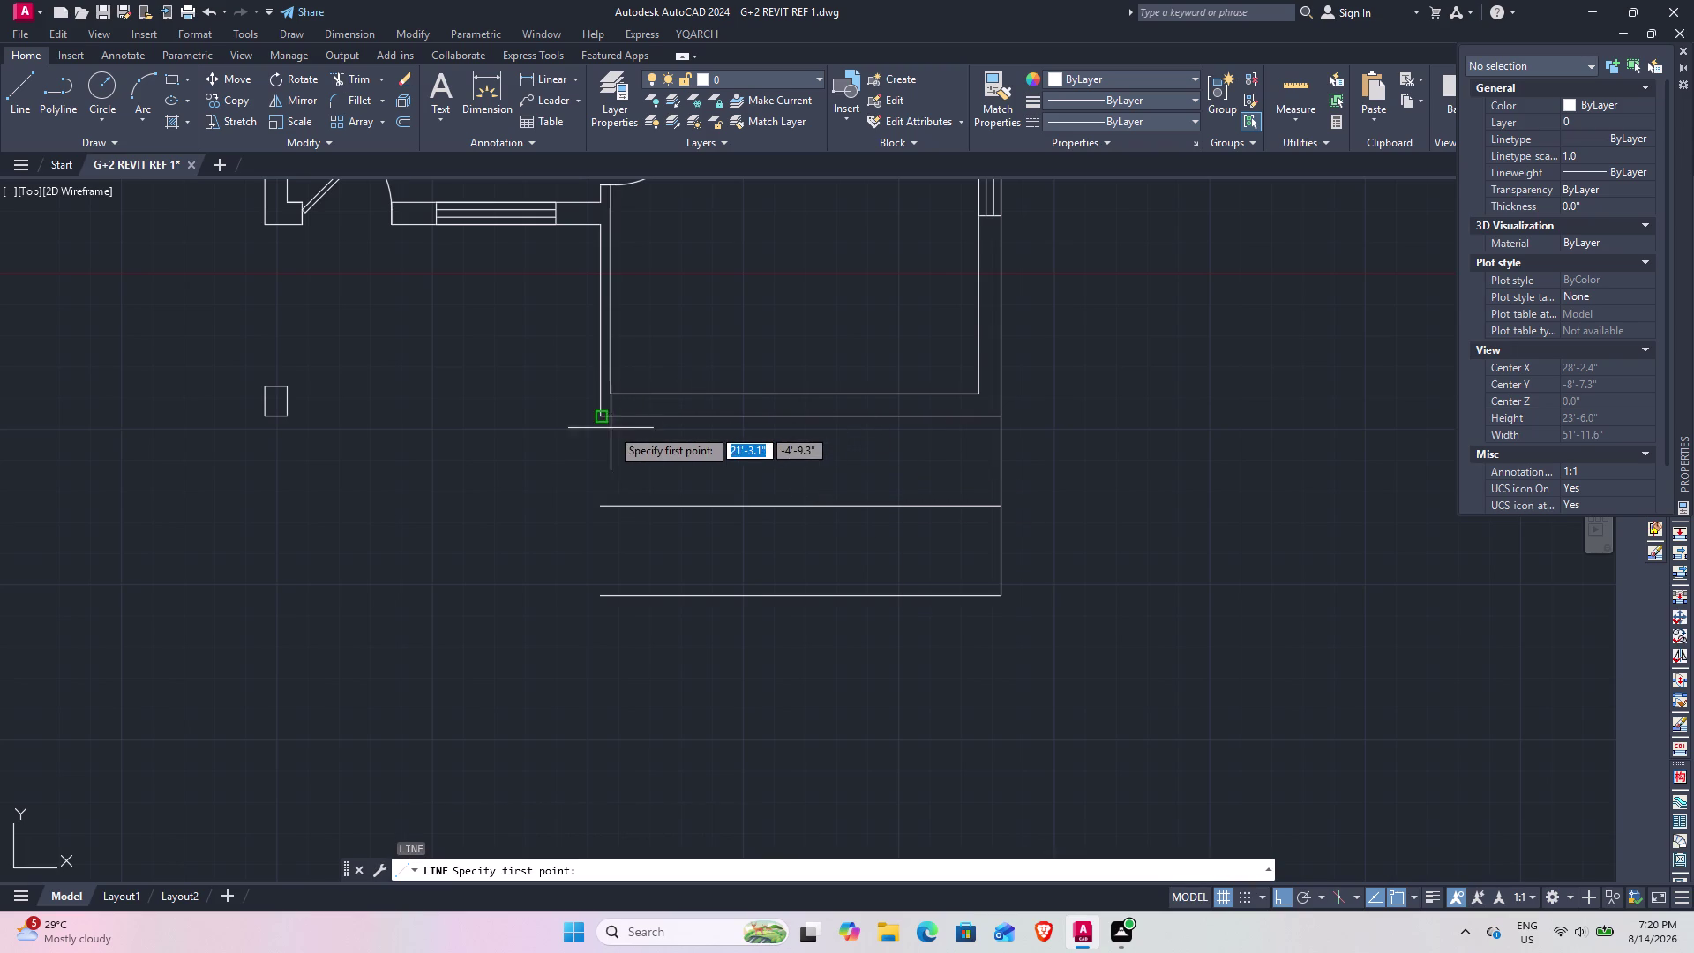
click(599, 419)
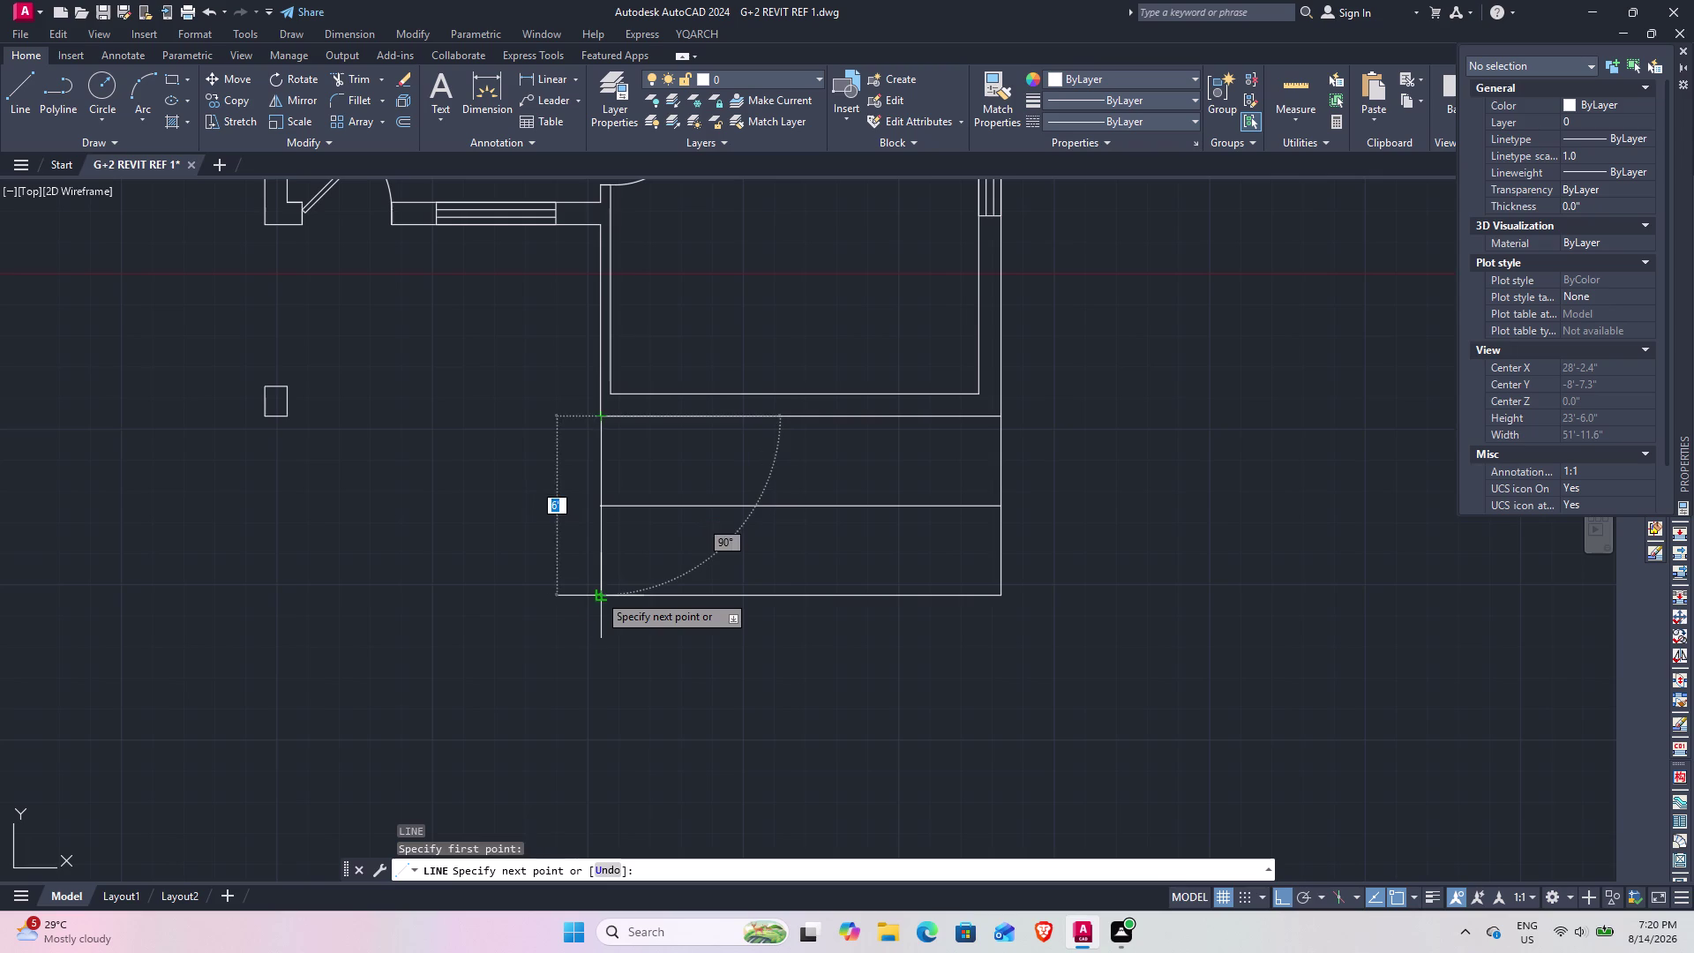
click(598, 593)
key(Escape)
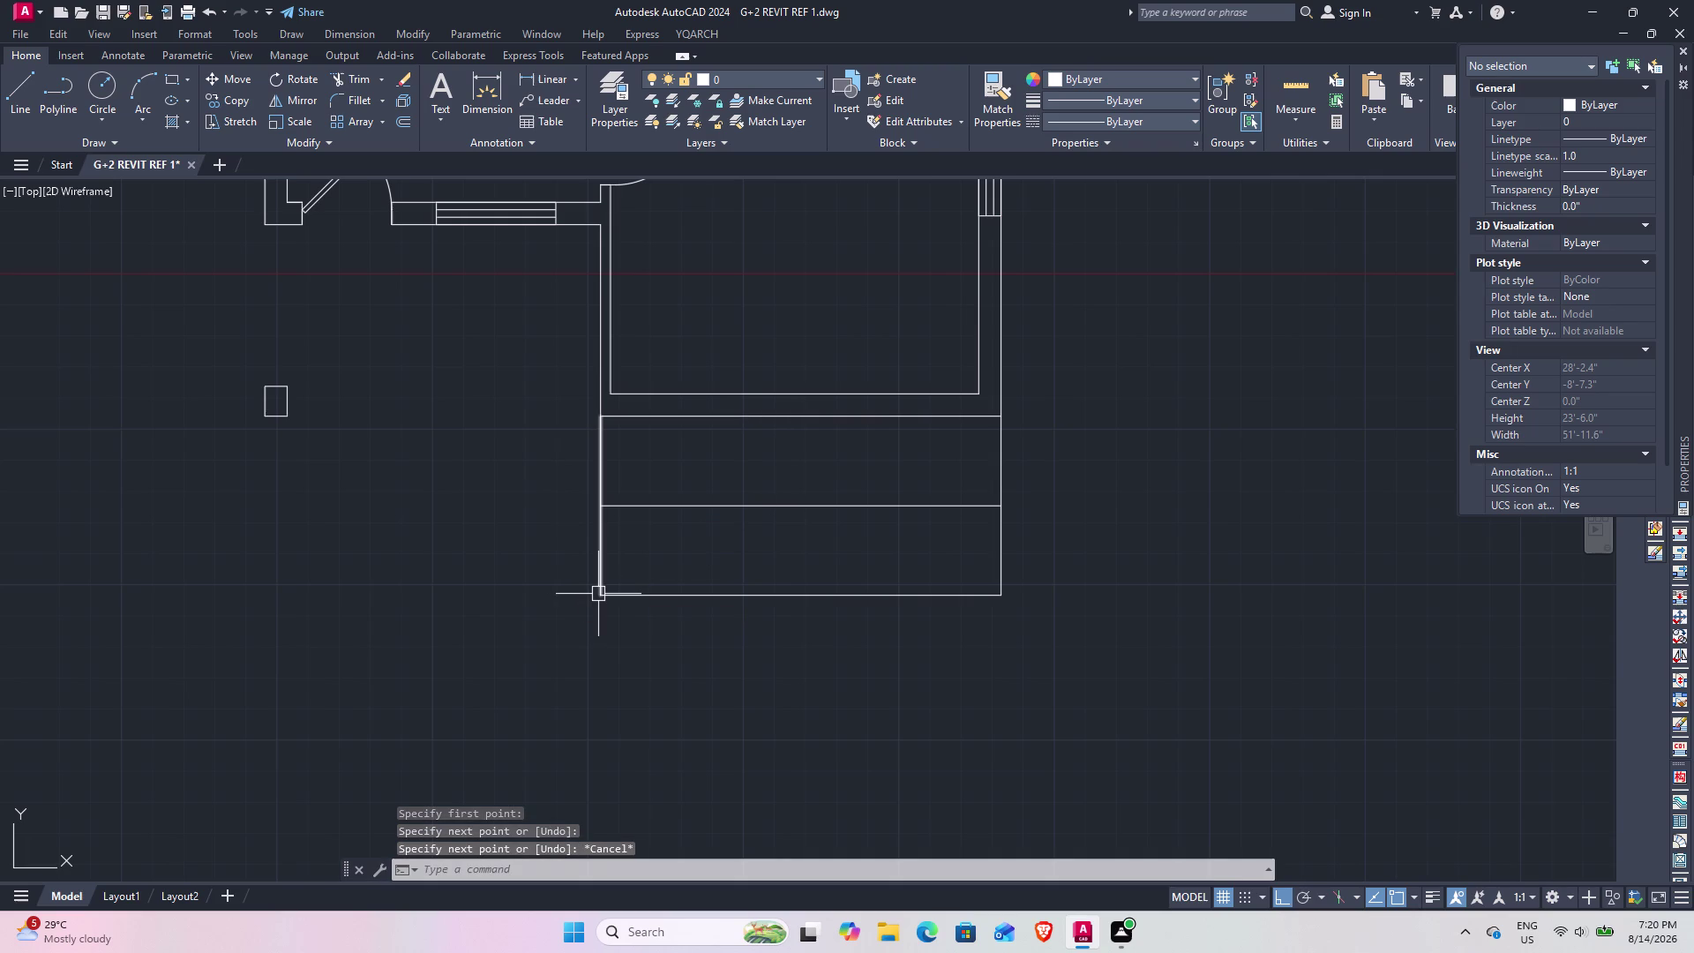
text(o)
key(space)
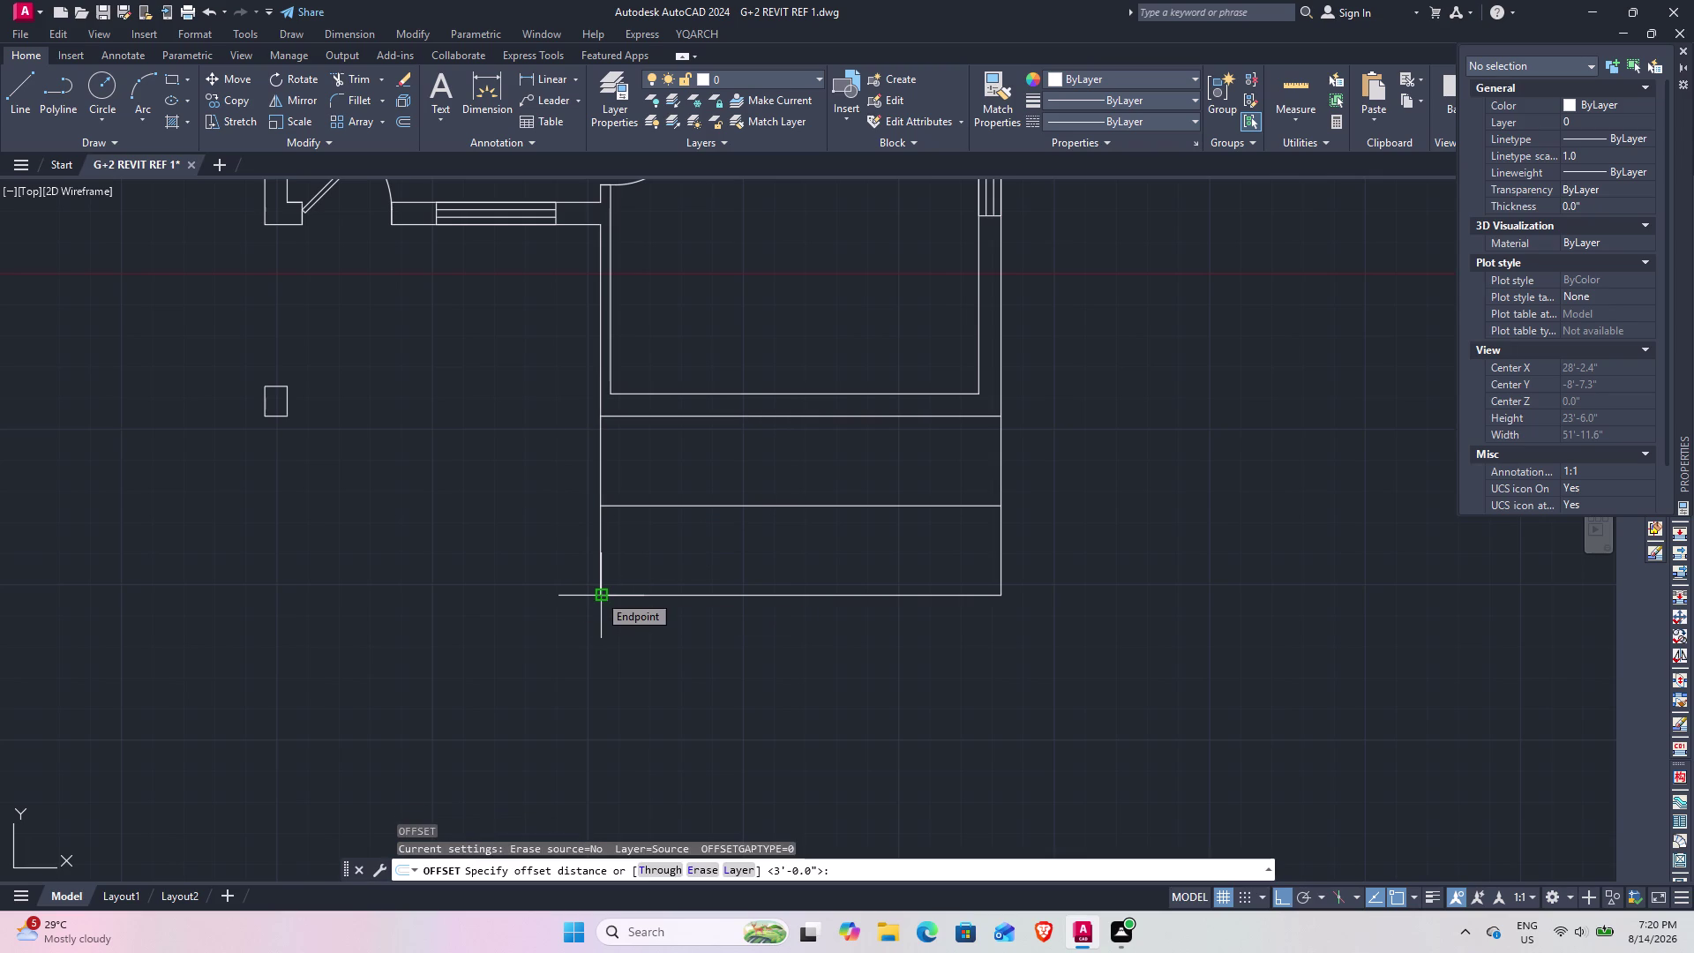
key(1)
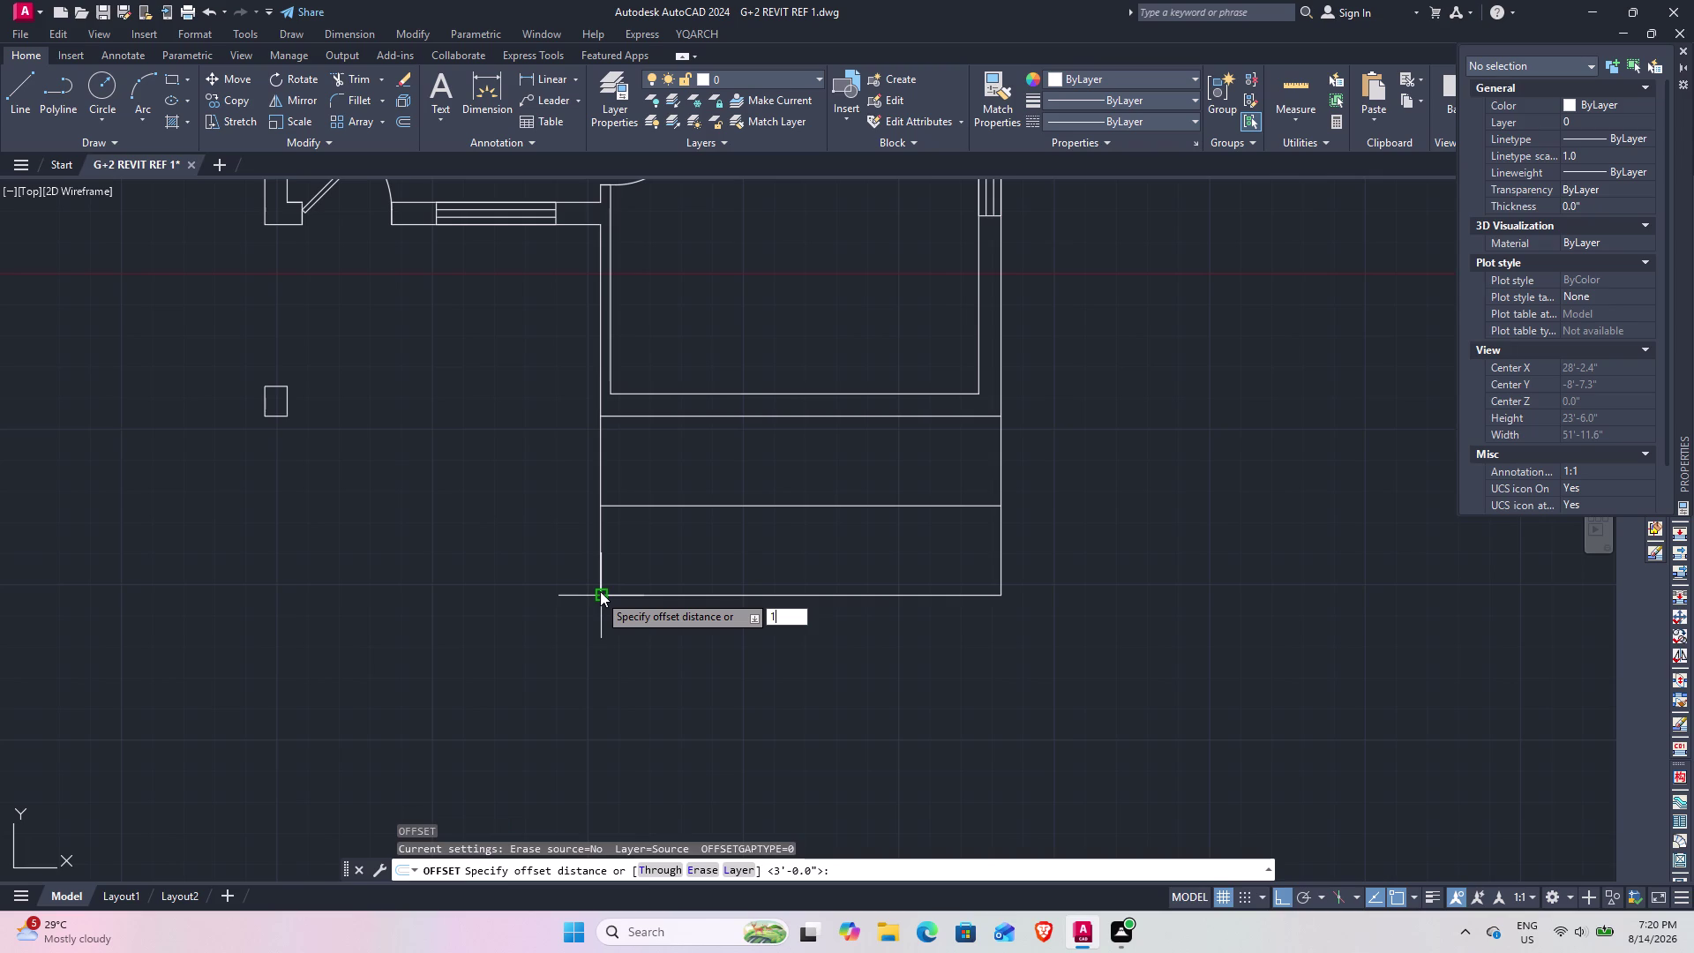
key(Escape)
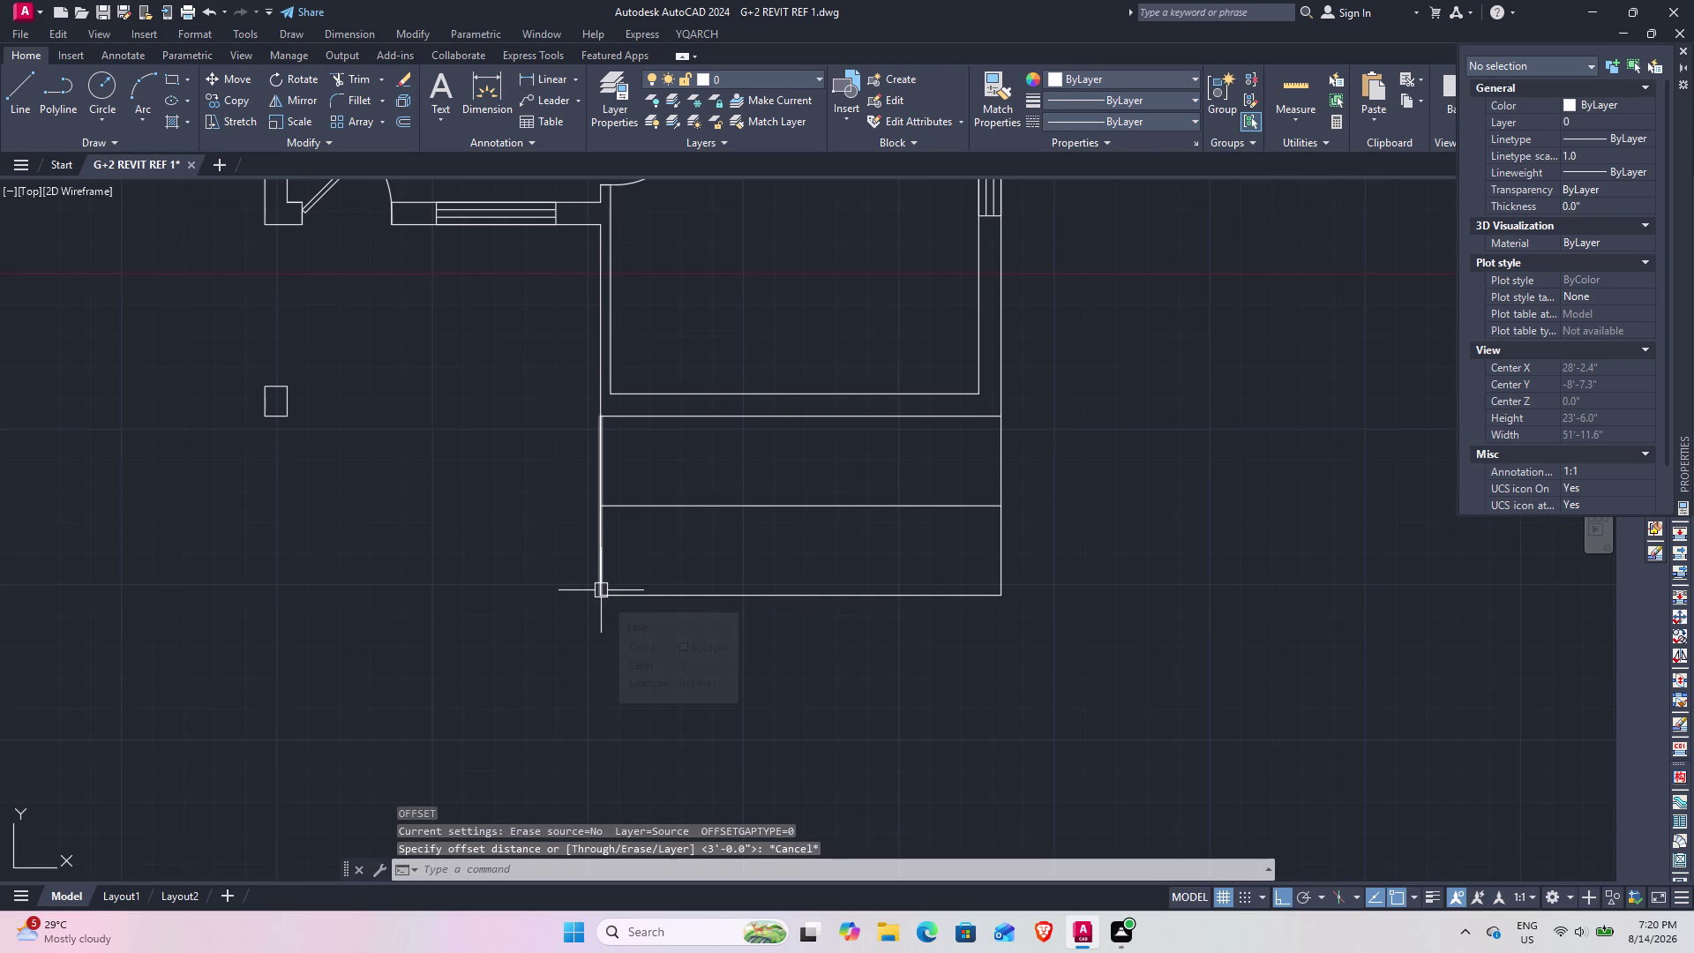
click(601, 468)
right_click(601, 468)
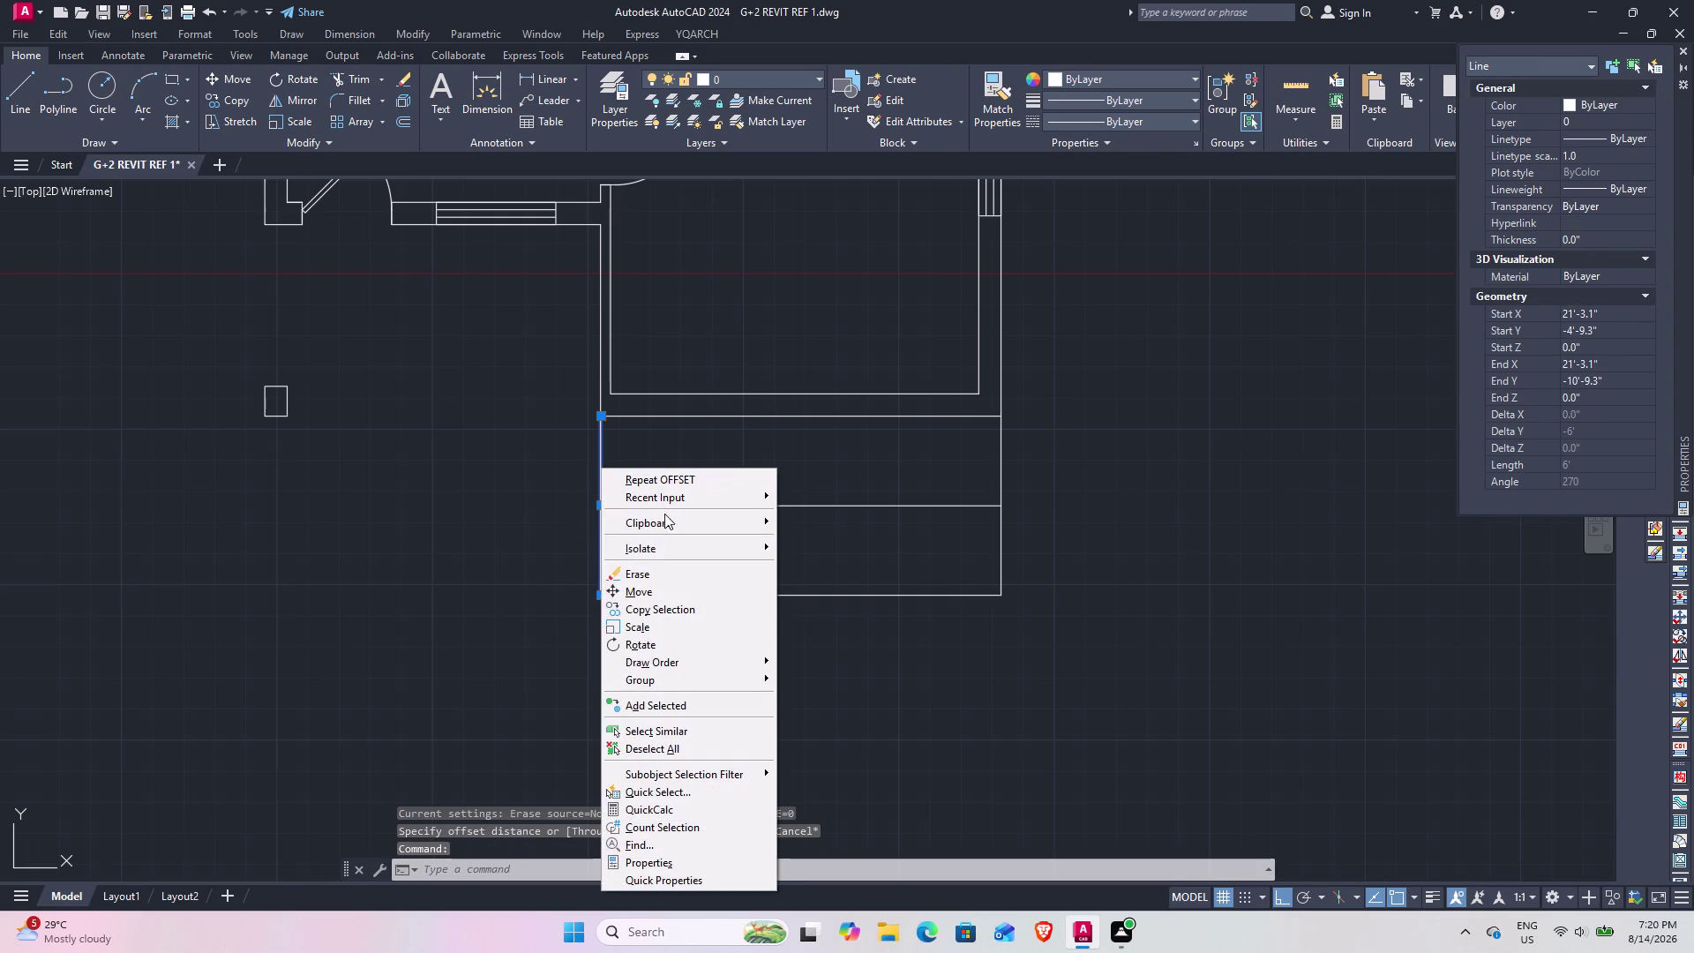
click(675, 577)
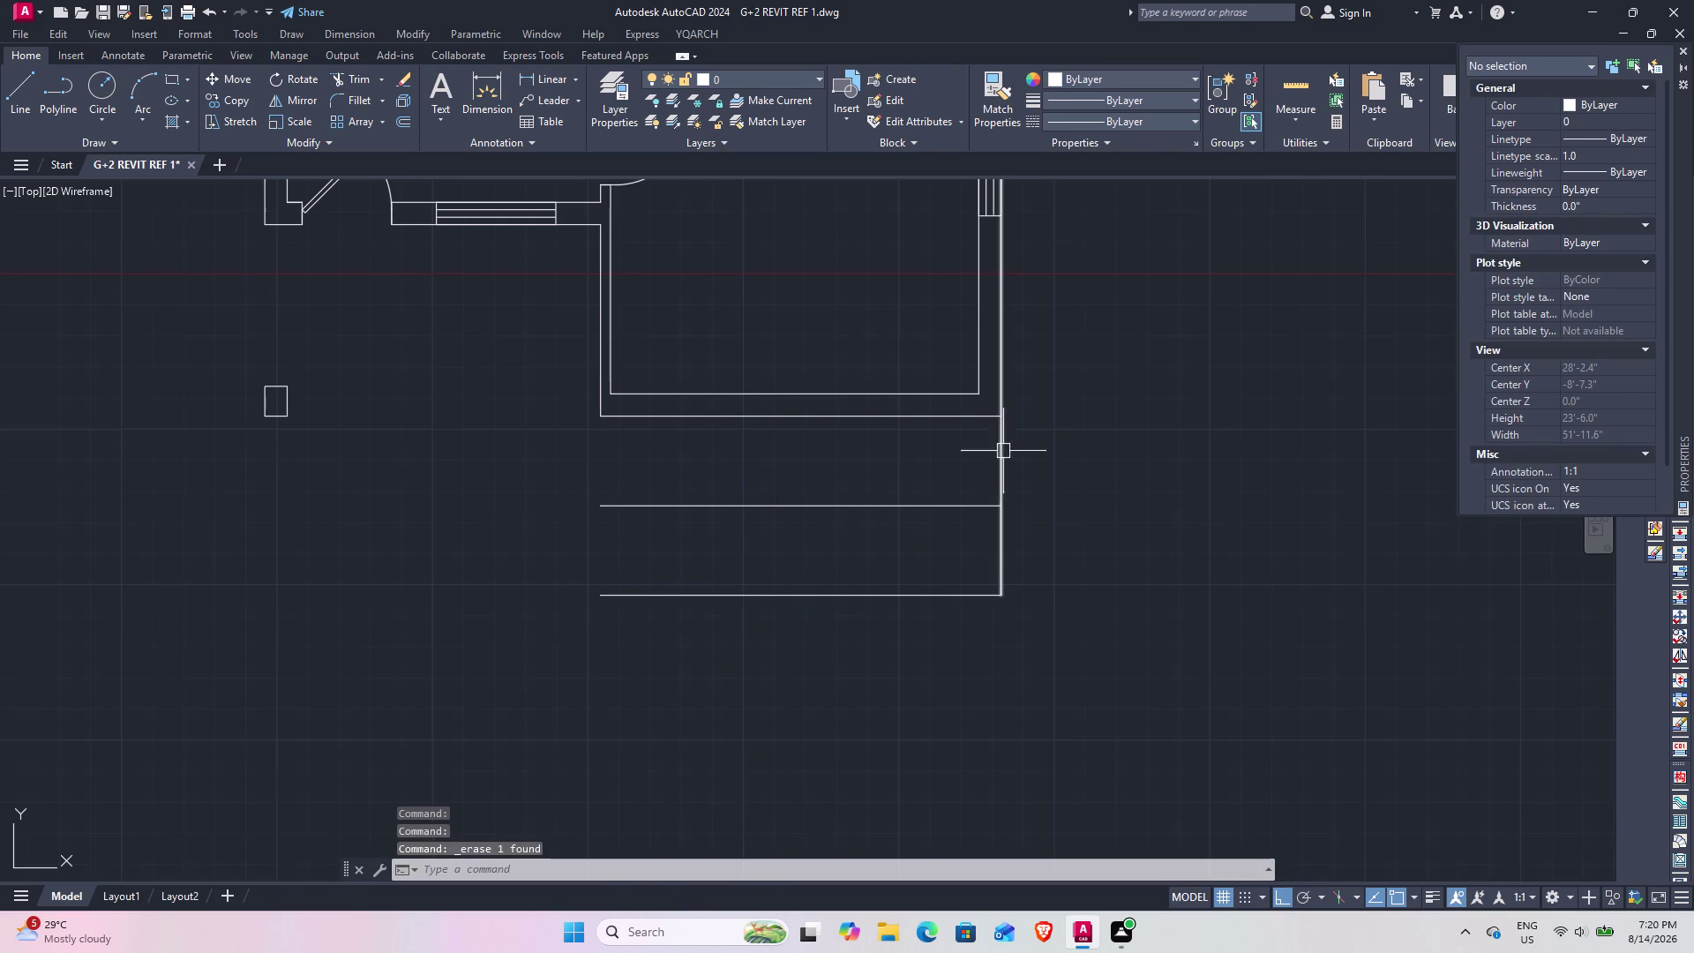
scroll(up, 3)
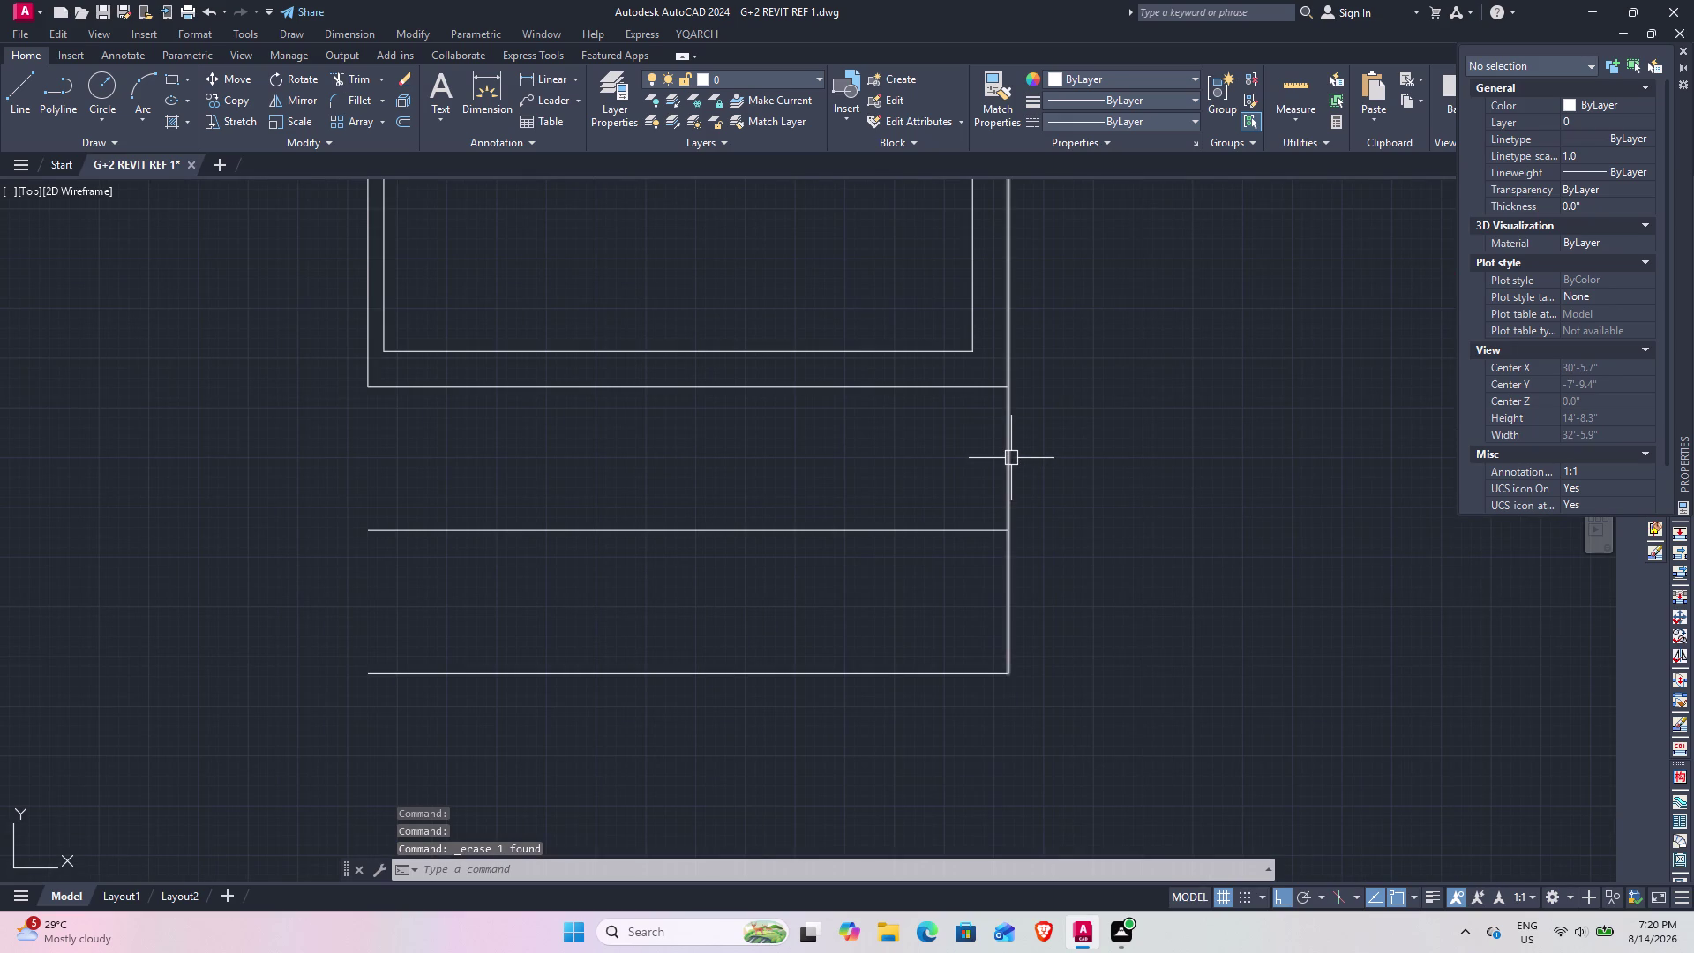
Offset the stair area's right edge 3' inward.
text(l)
key(space)
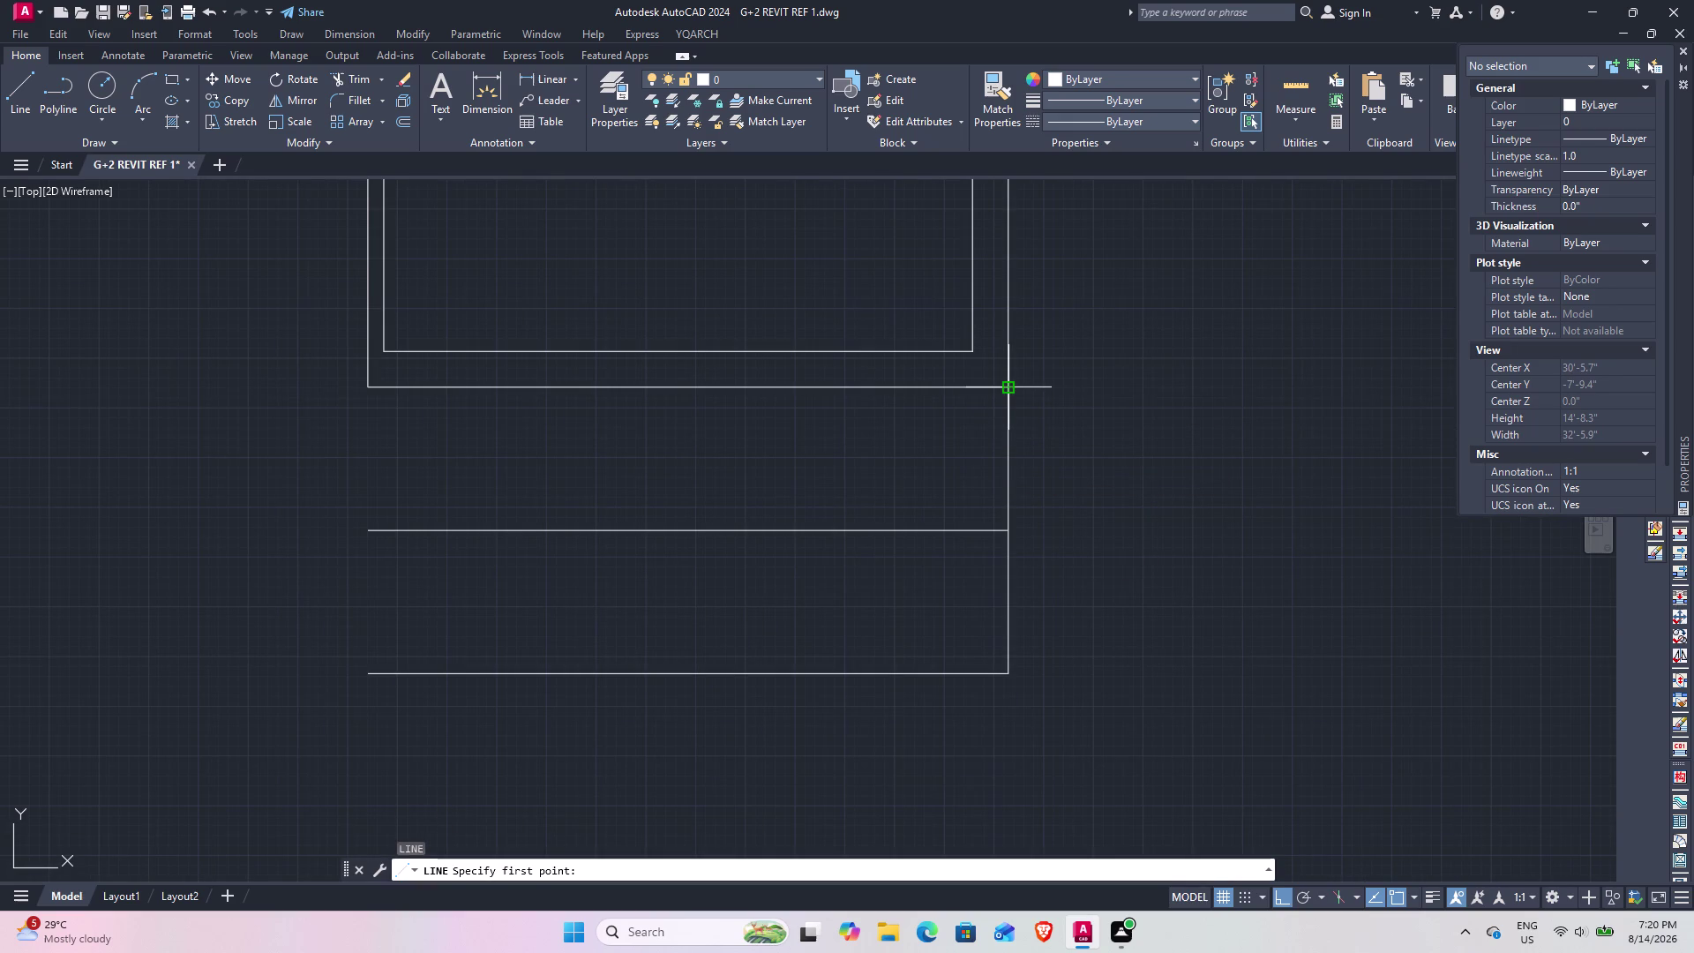
key(Escape)
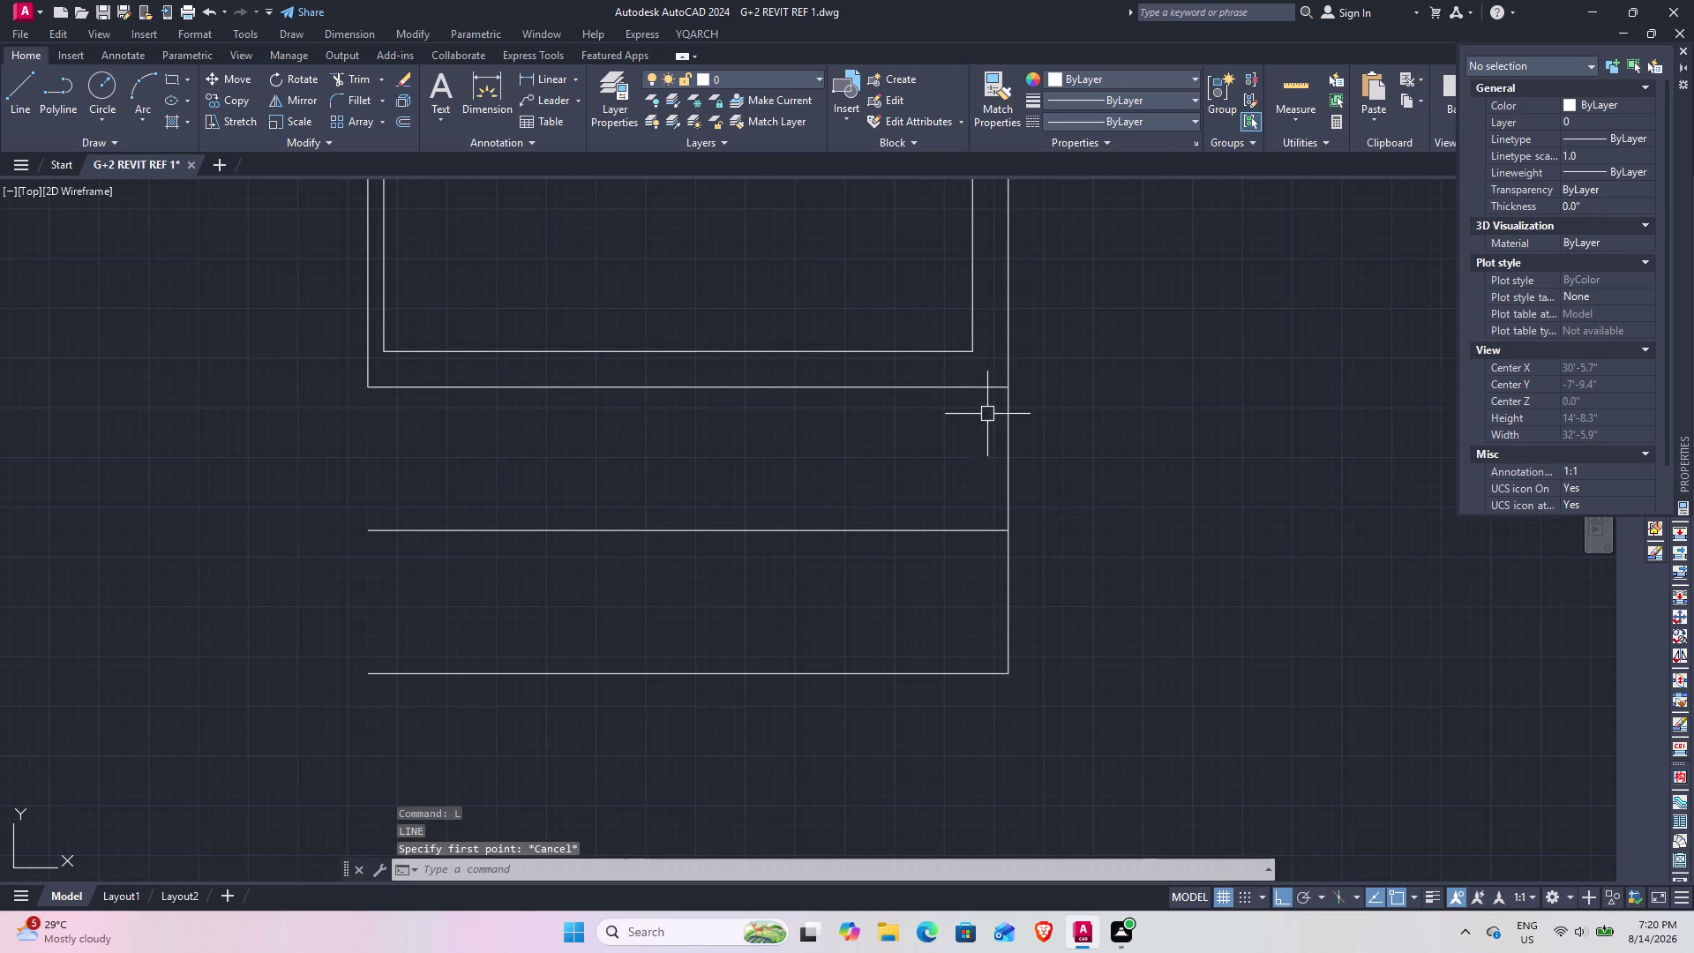
text(o)
key(space)
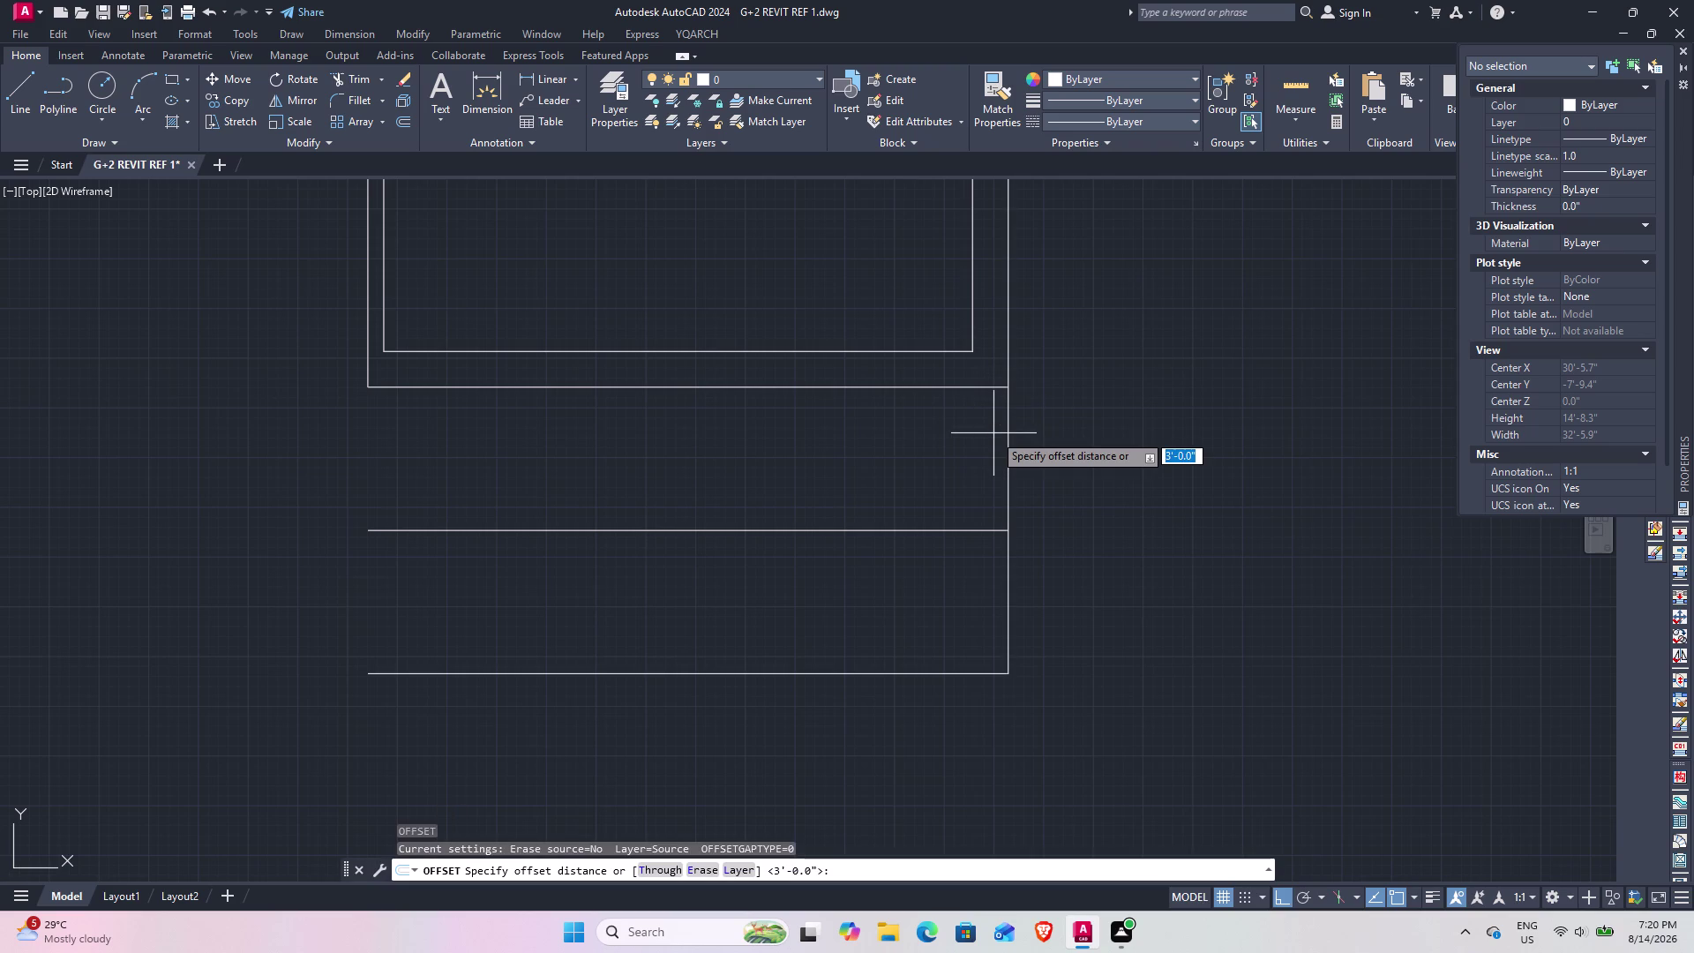
key(3)
key(apostrophe)
key(Return)
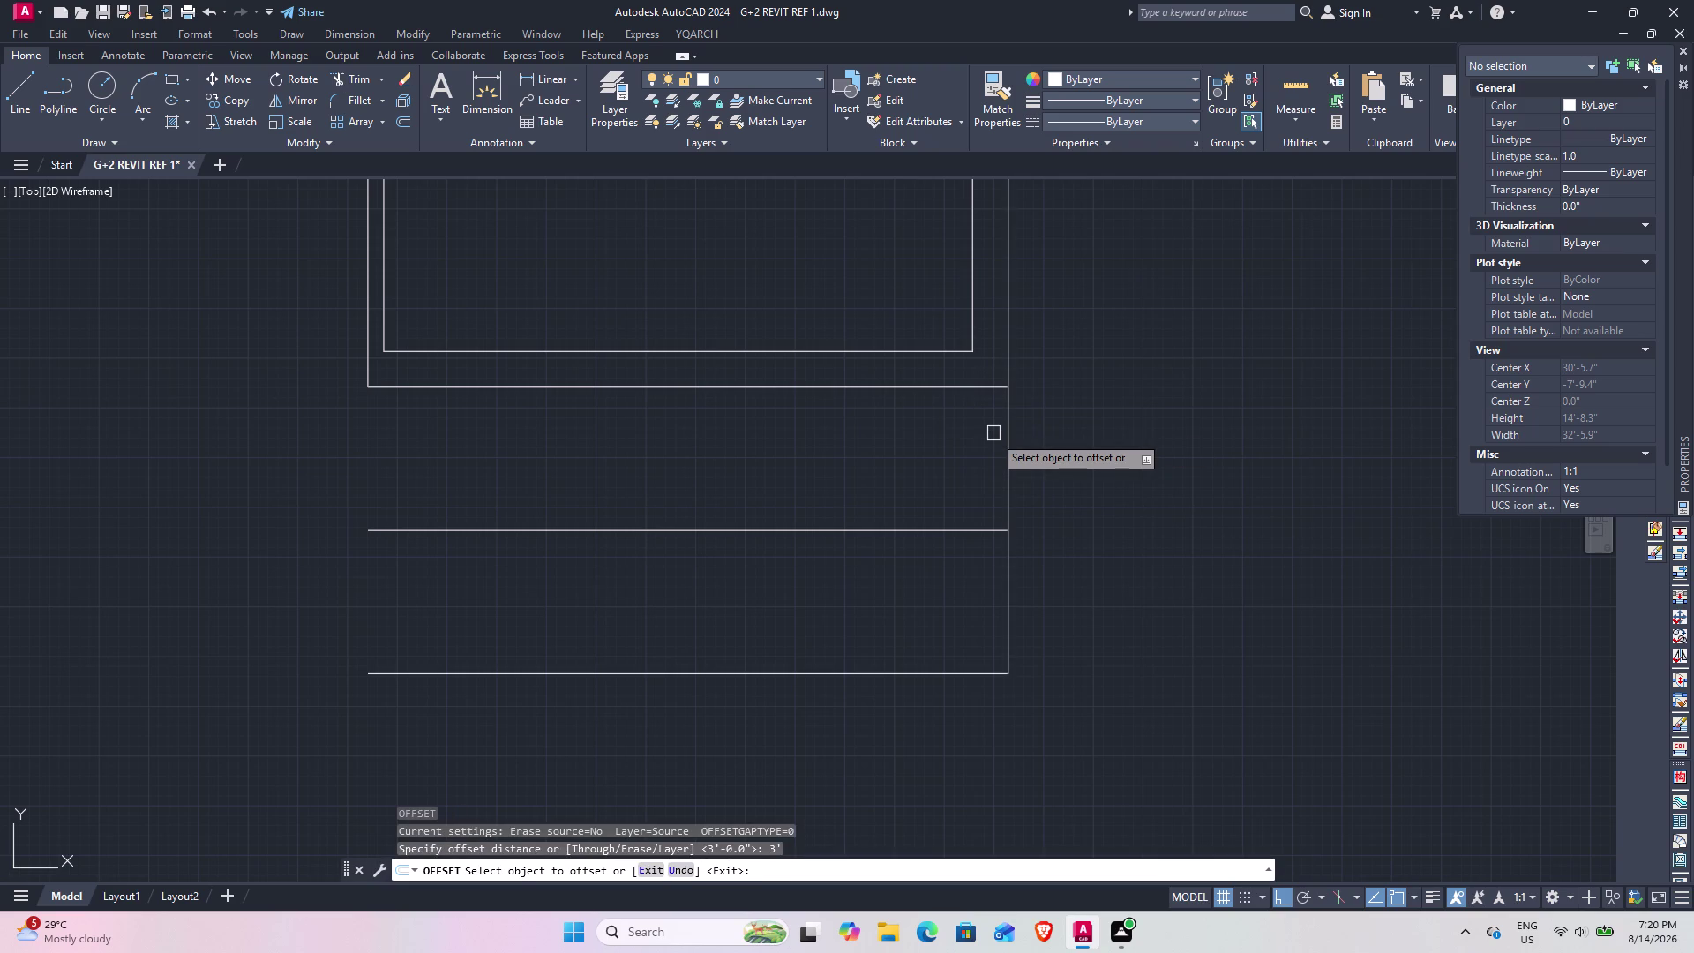
click(1007, 462)
click(900, 482)
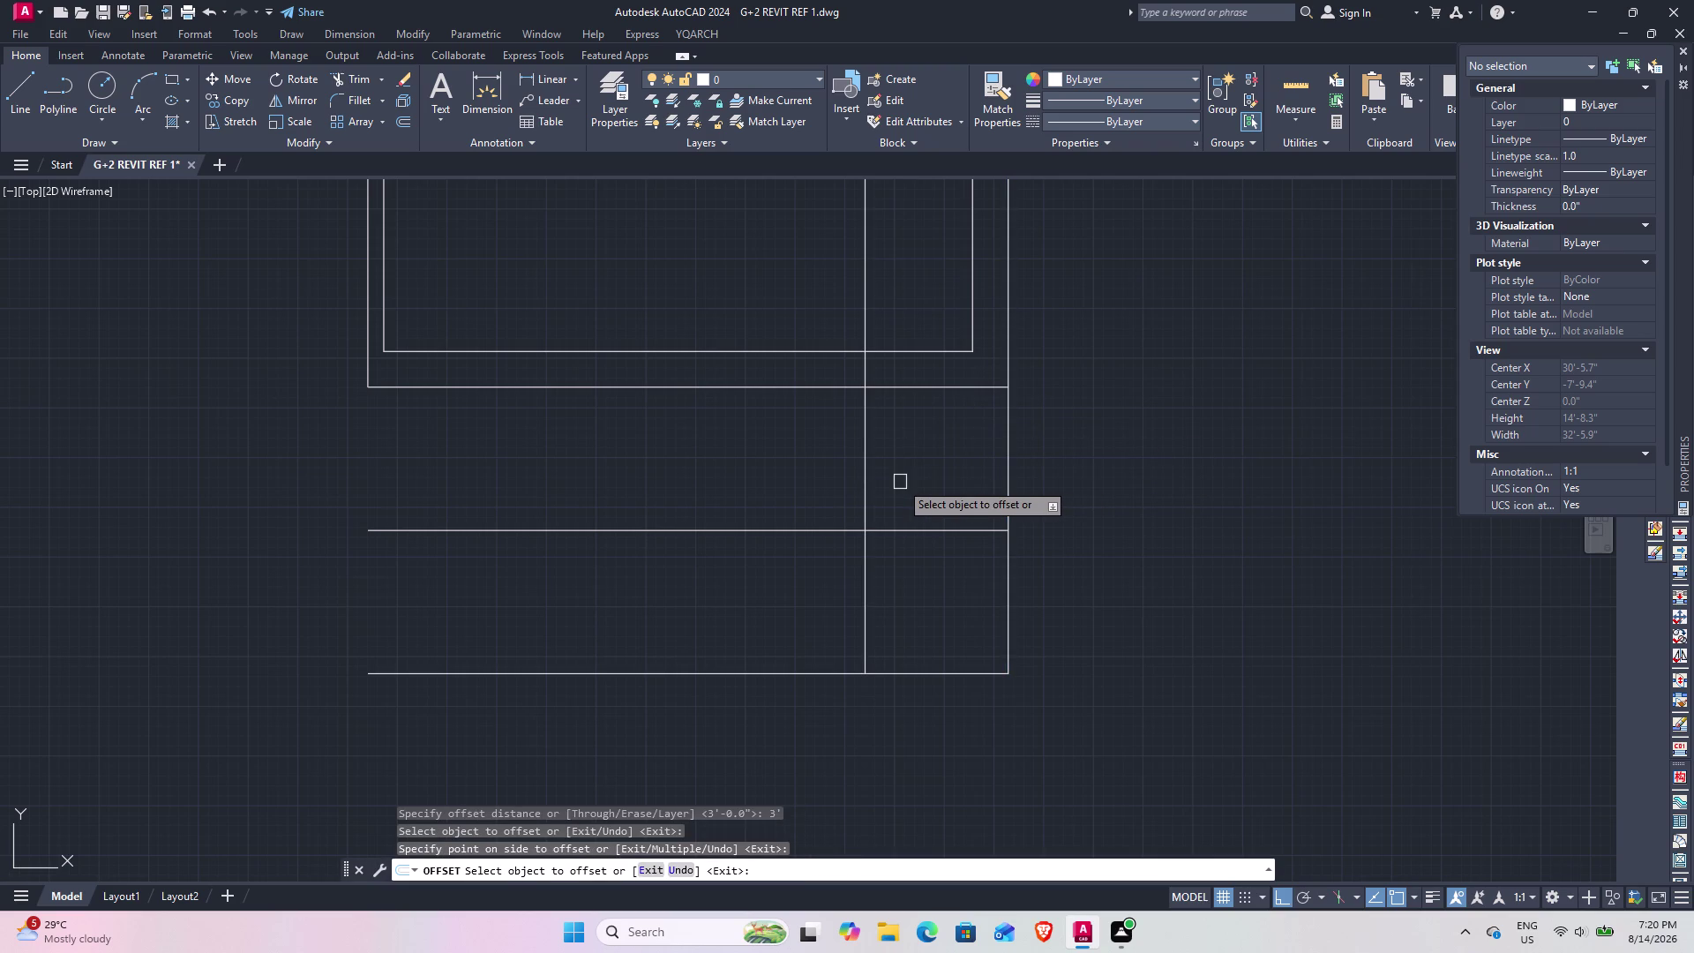
key(space)
Erase the new line's upper piece, keeping only the part below the boundary.
text(tr)
key(space)
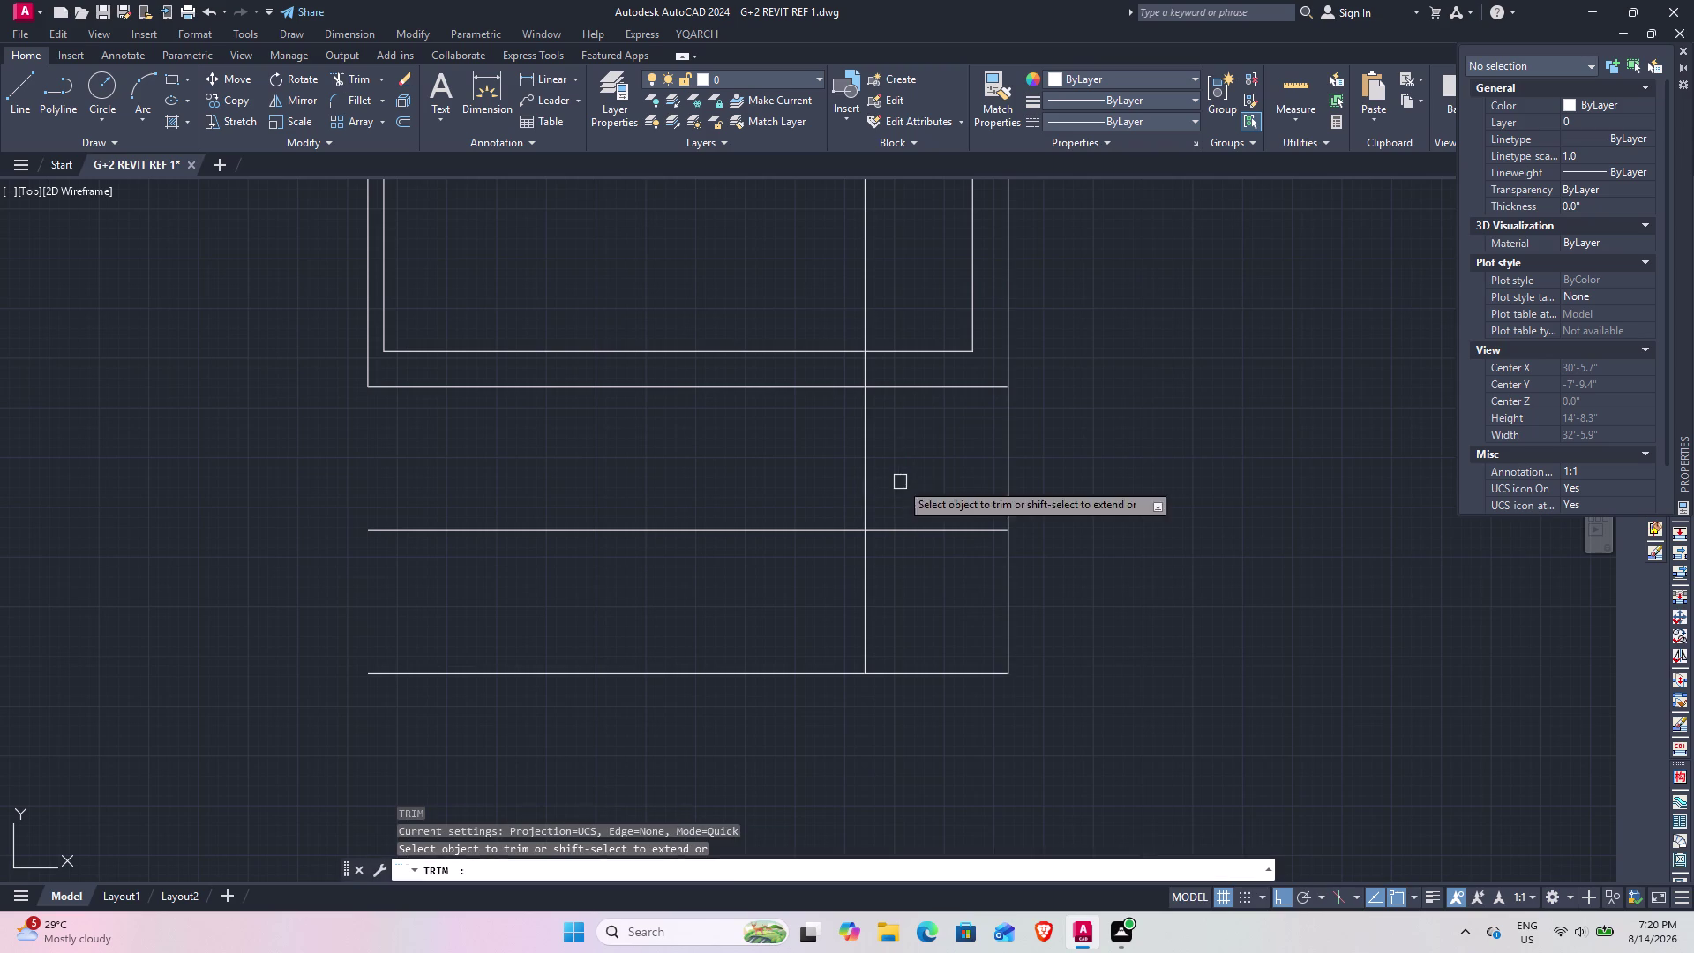
click(864, 366)
key(Escape)
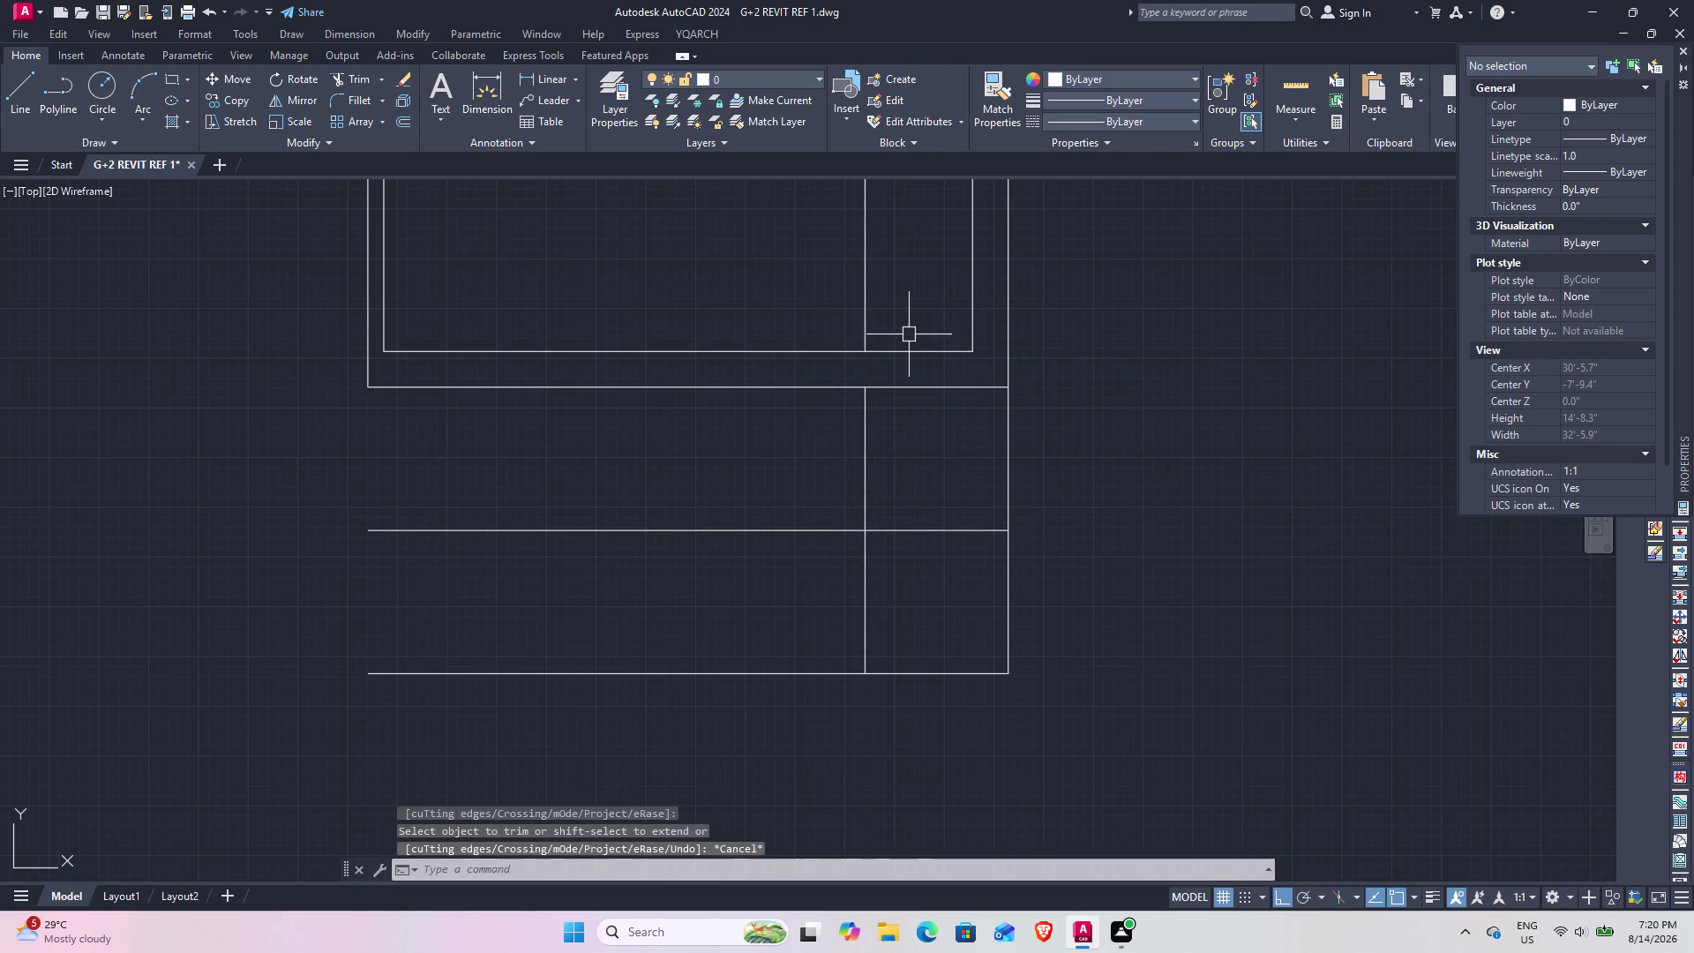
drag(916, 328, 903, 320)
click(815, 288)
right_click(815, 287)
click(869, 394)
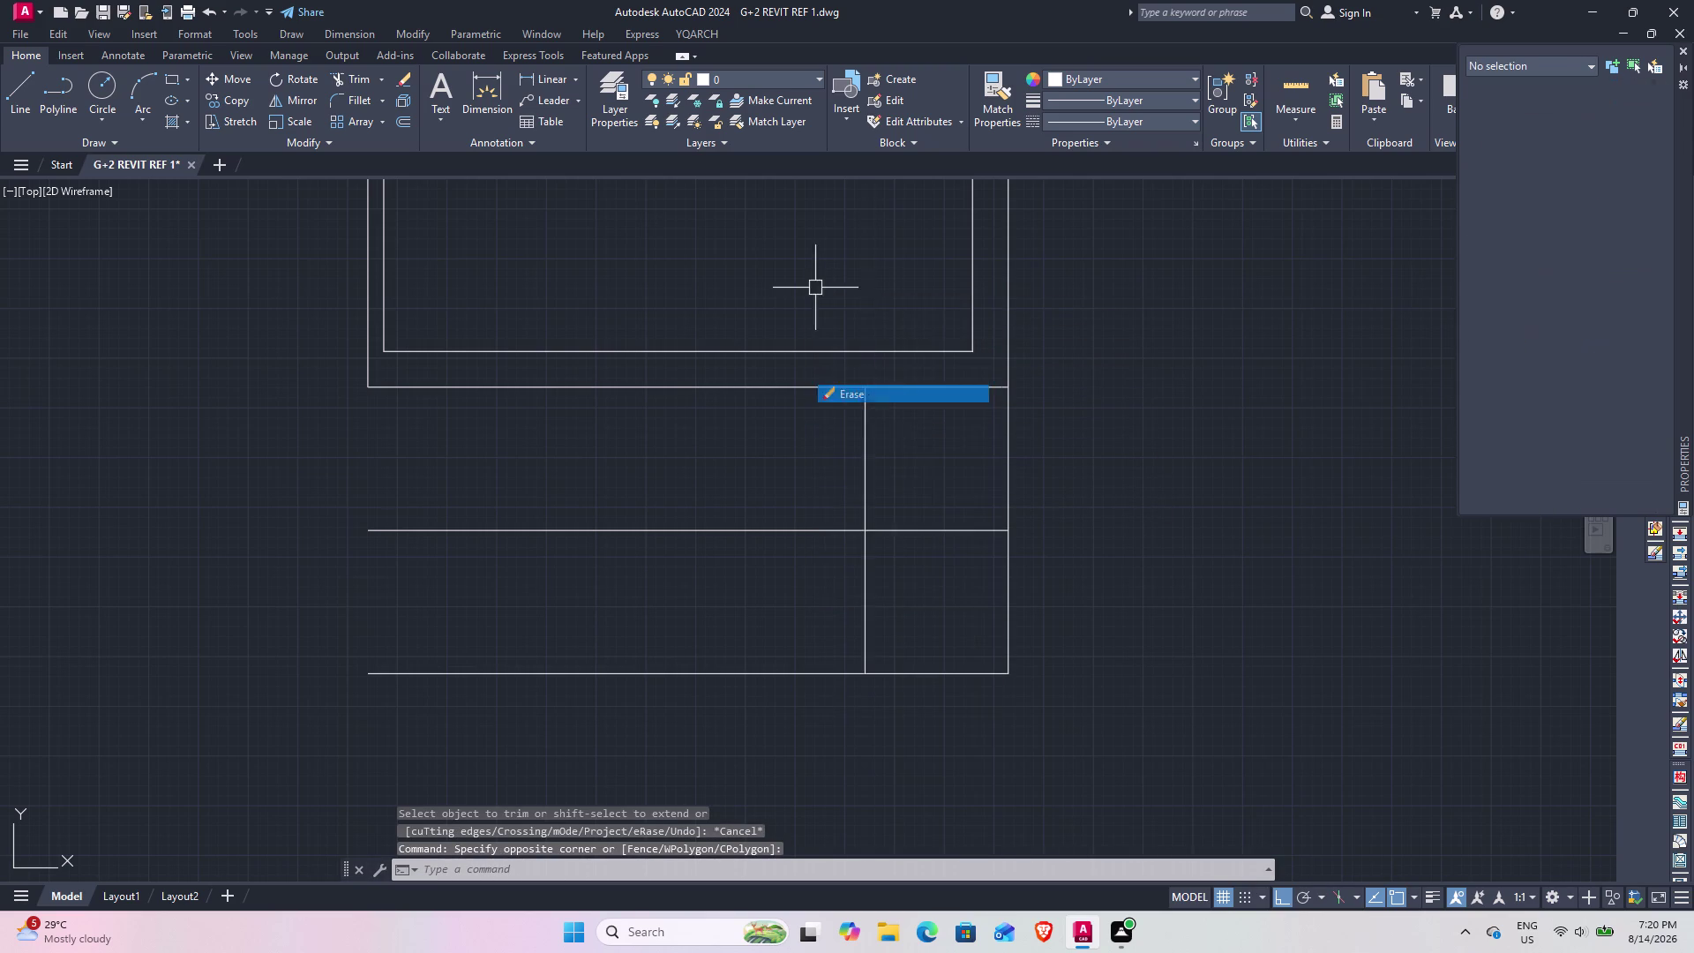
scroll(down, 3)
scroll(up, 3)
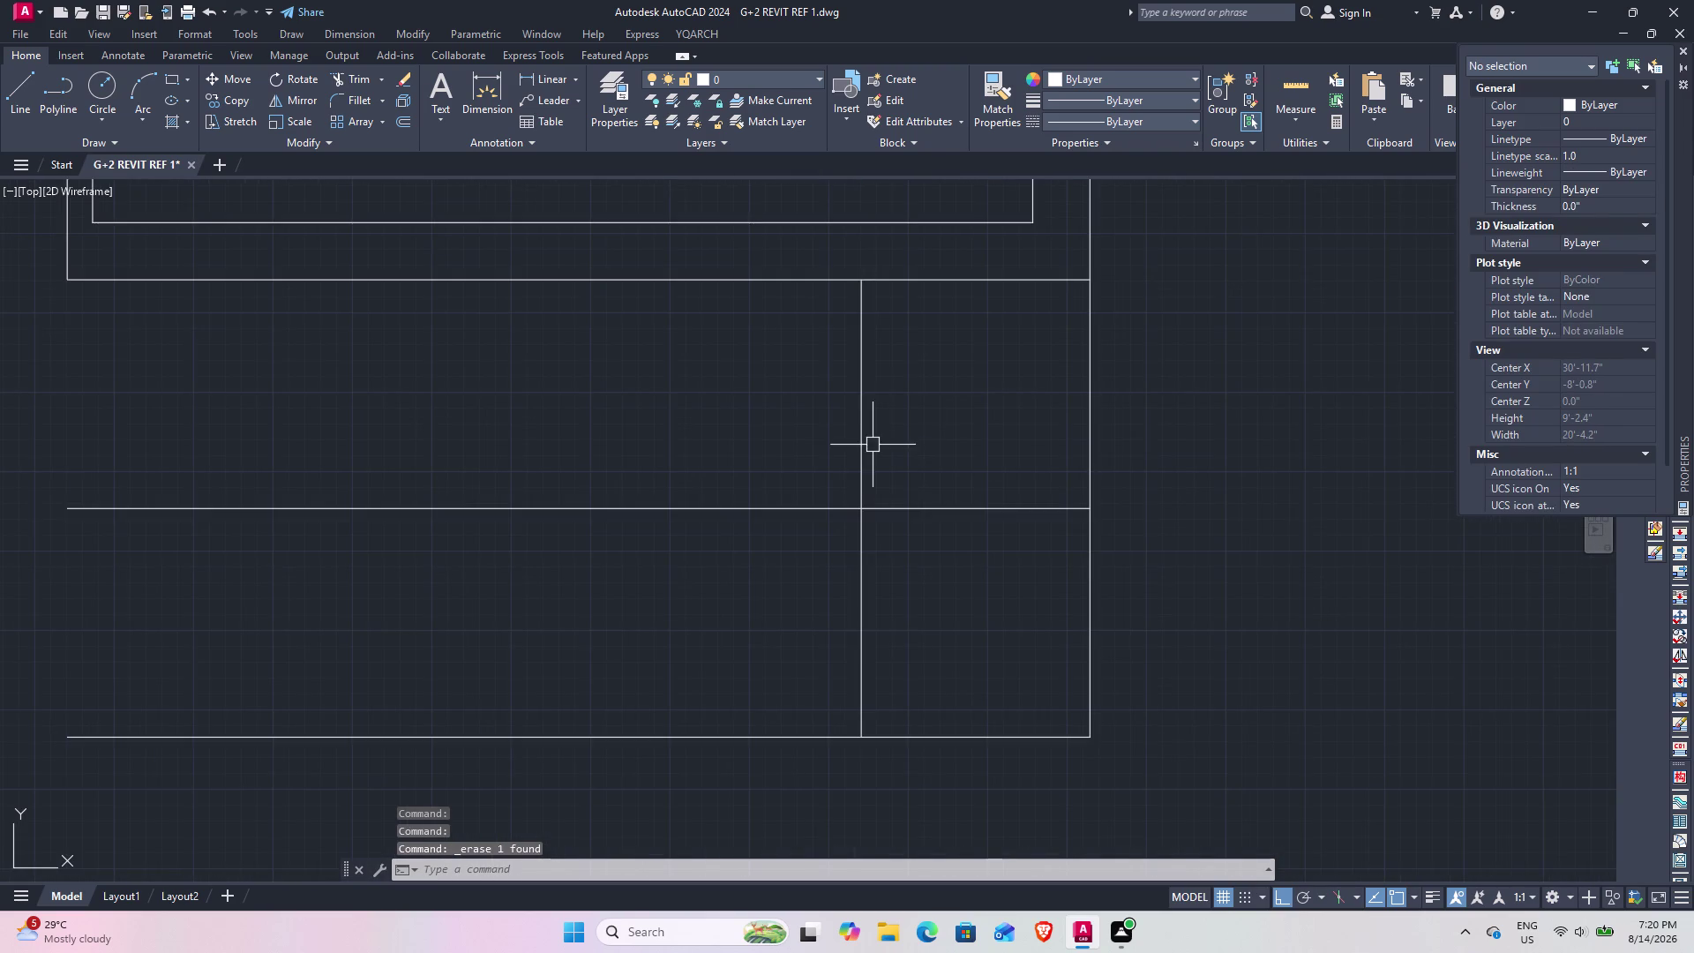
middle_drag(873, 445, 932, 434)
text(o)
key(space)
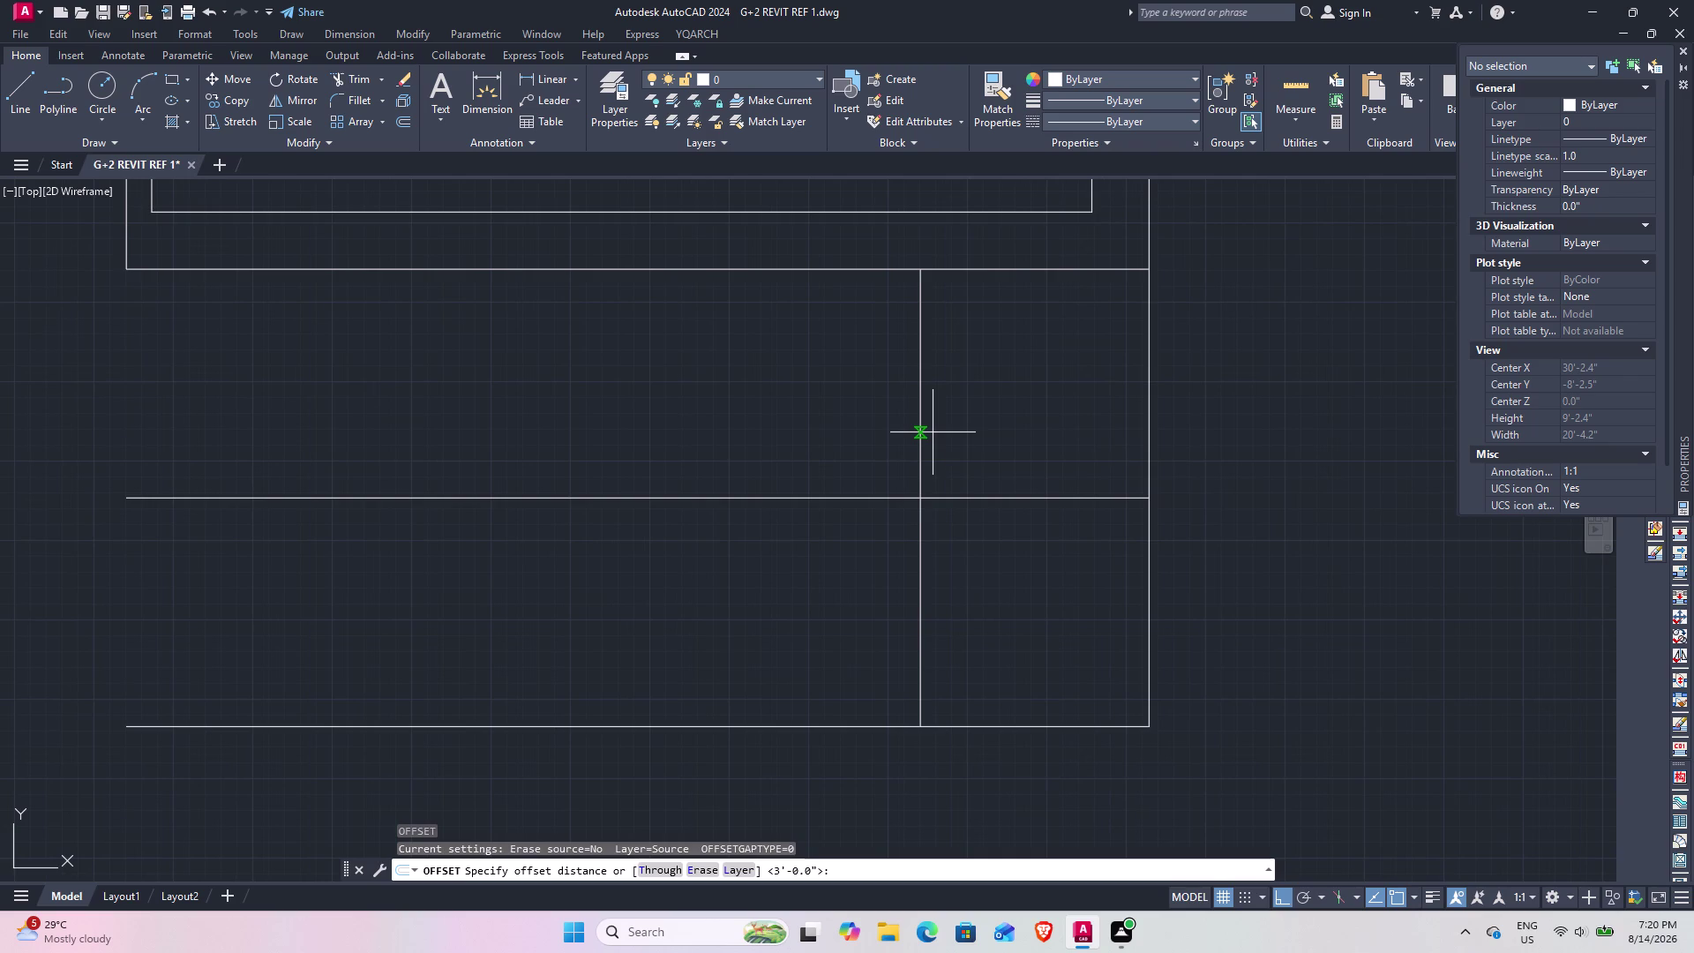
Offset five vertical tread lines 1' apart, leftward from the 3' line.
text(1')
key(Return)
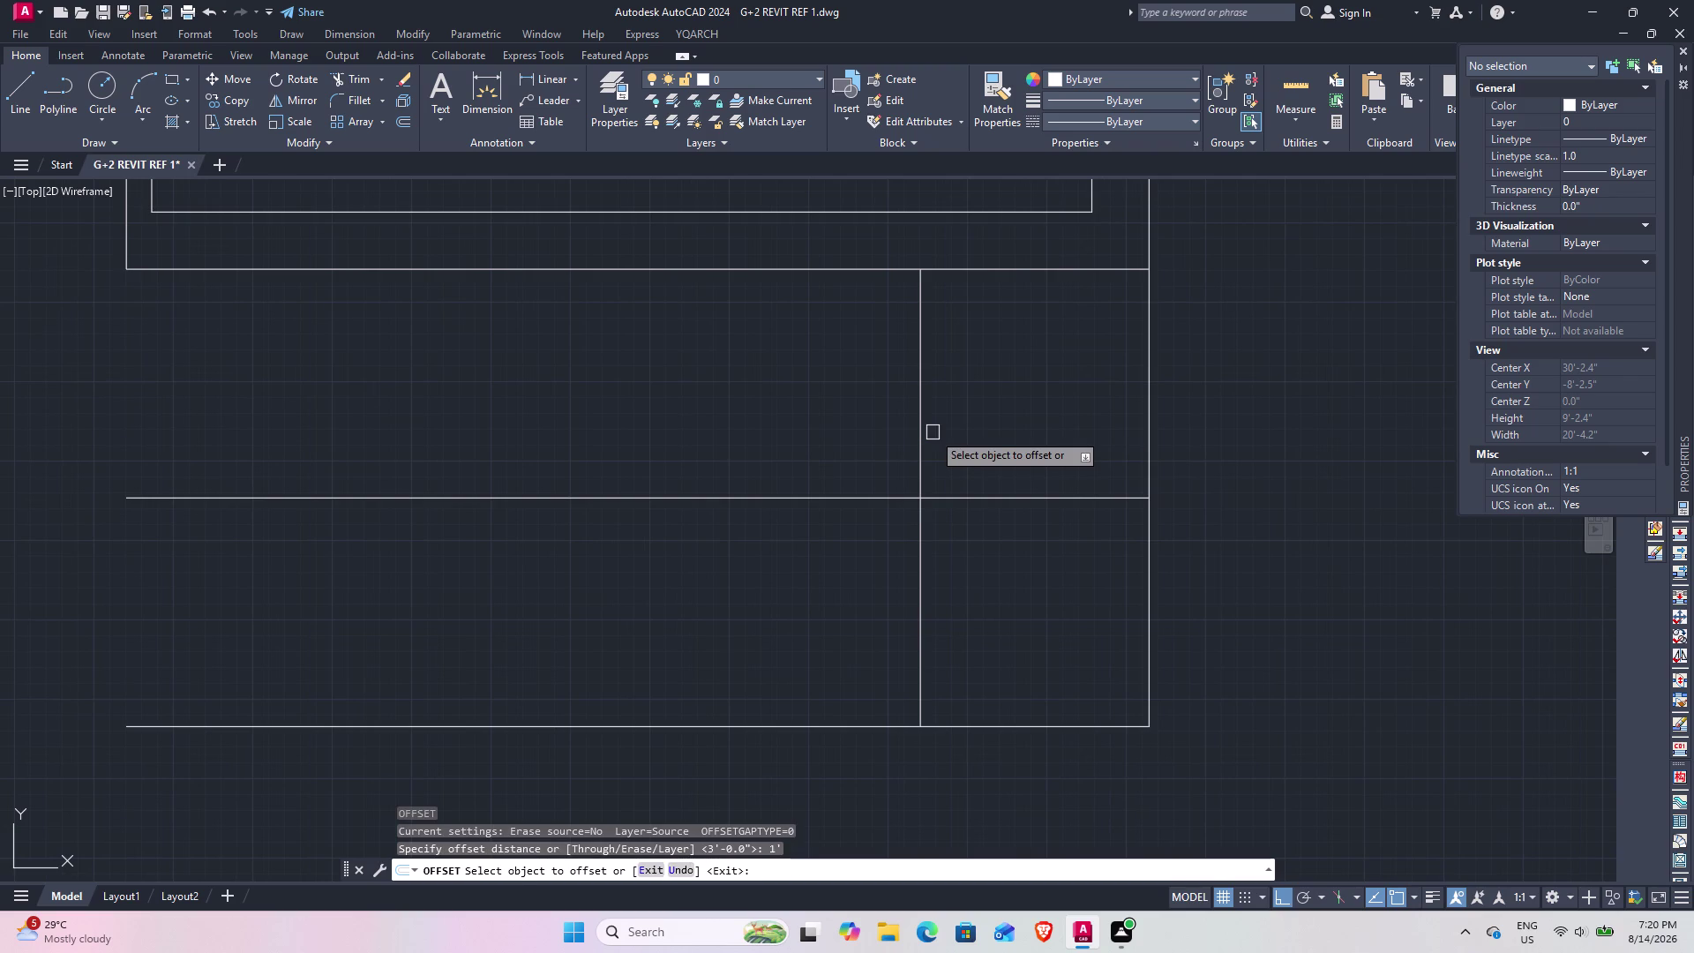
click(922, 419)
click(872, 422)
click(841, 445)
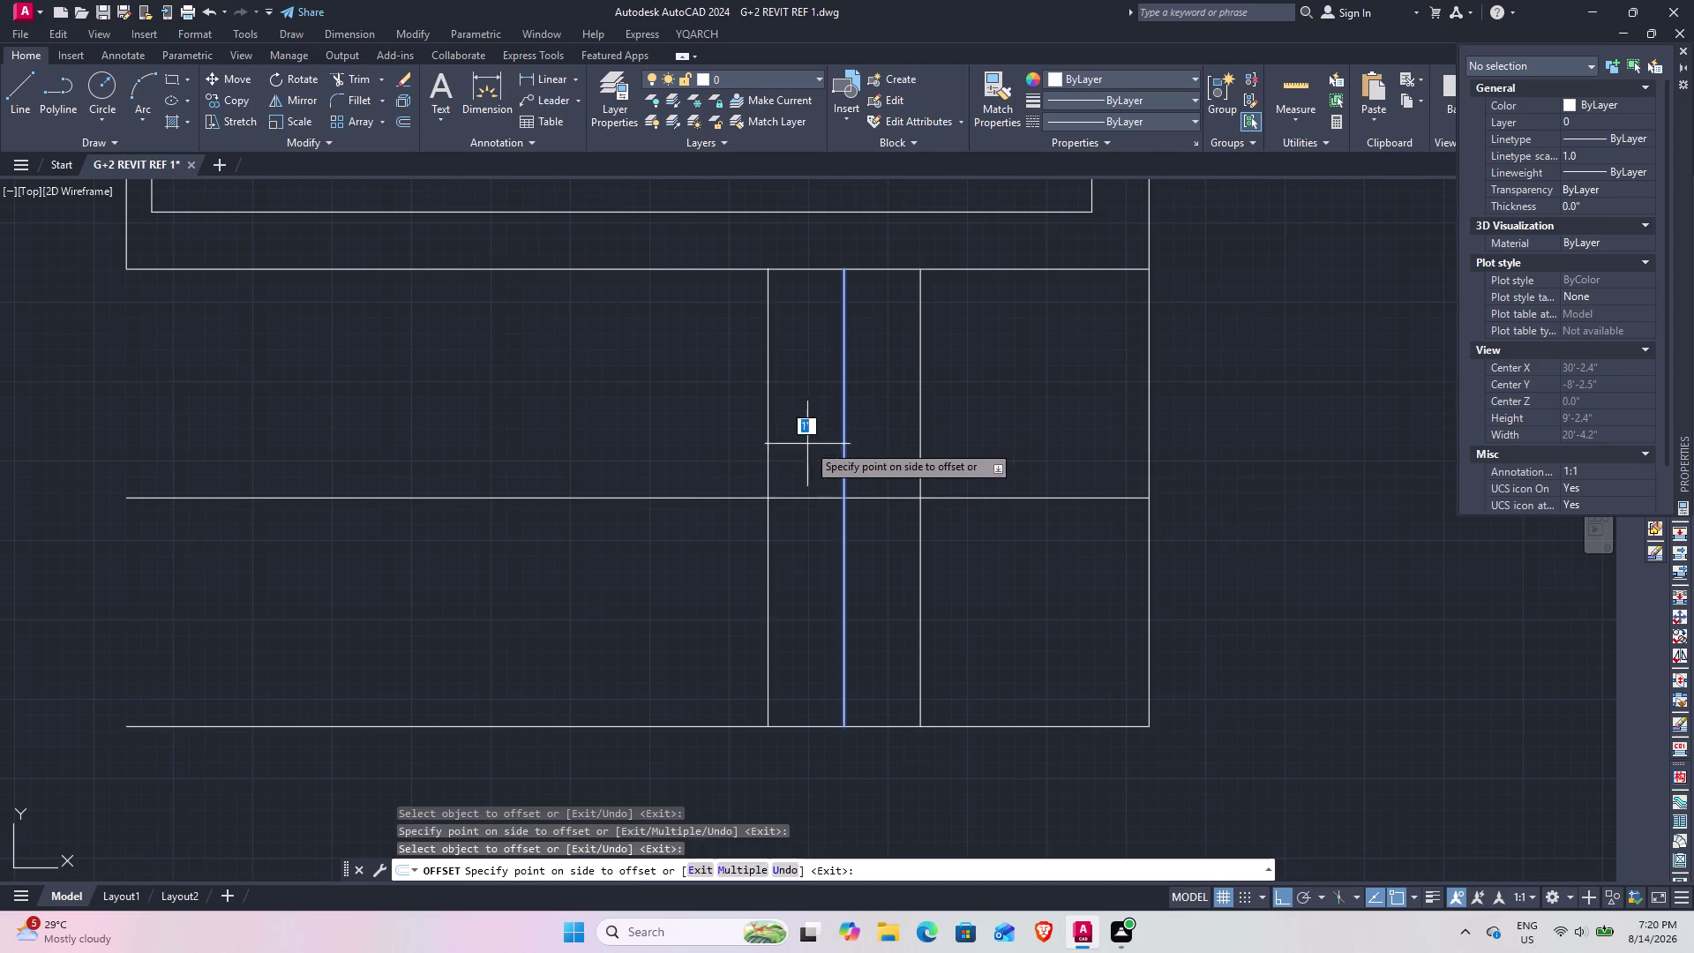
click(769, 449)
click(762, 456)
click(719, 457)
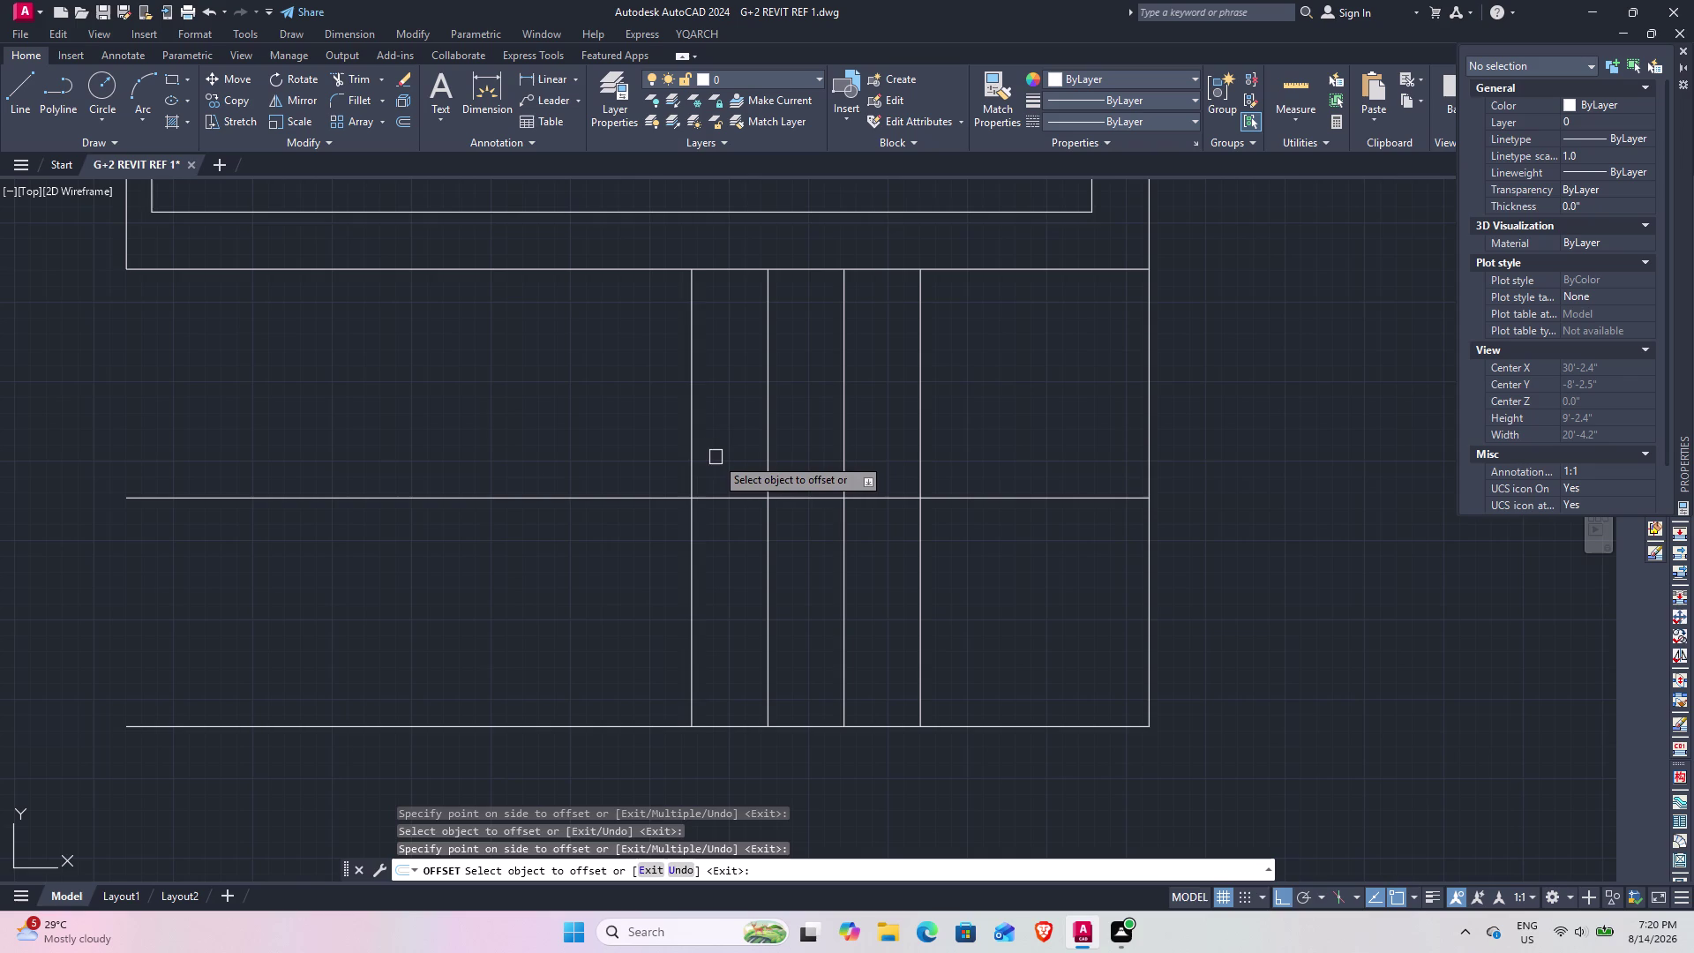
click(695, 456)
click(620, 451)
click(614, 441)
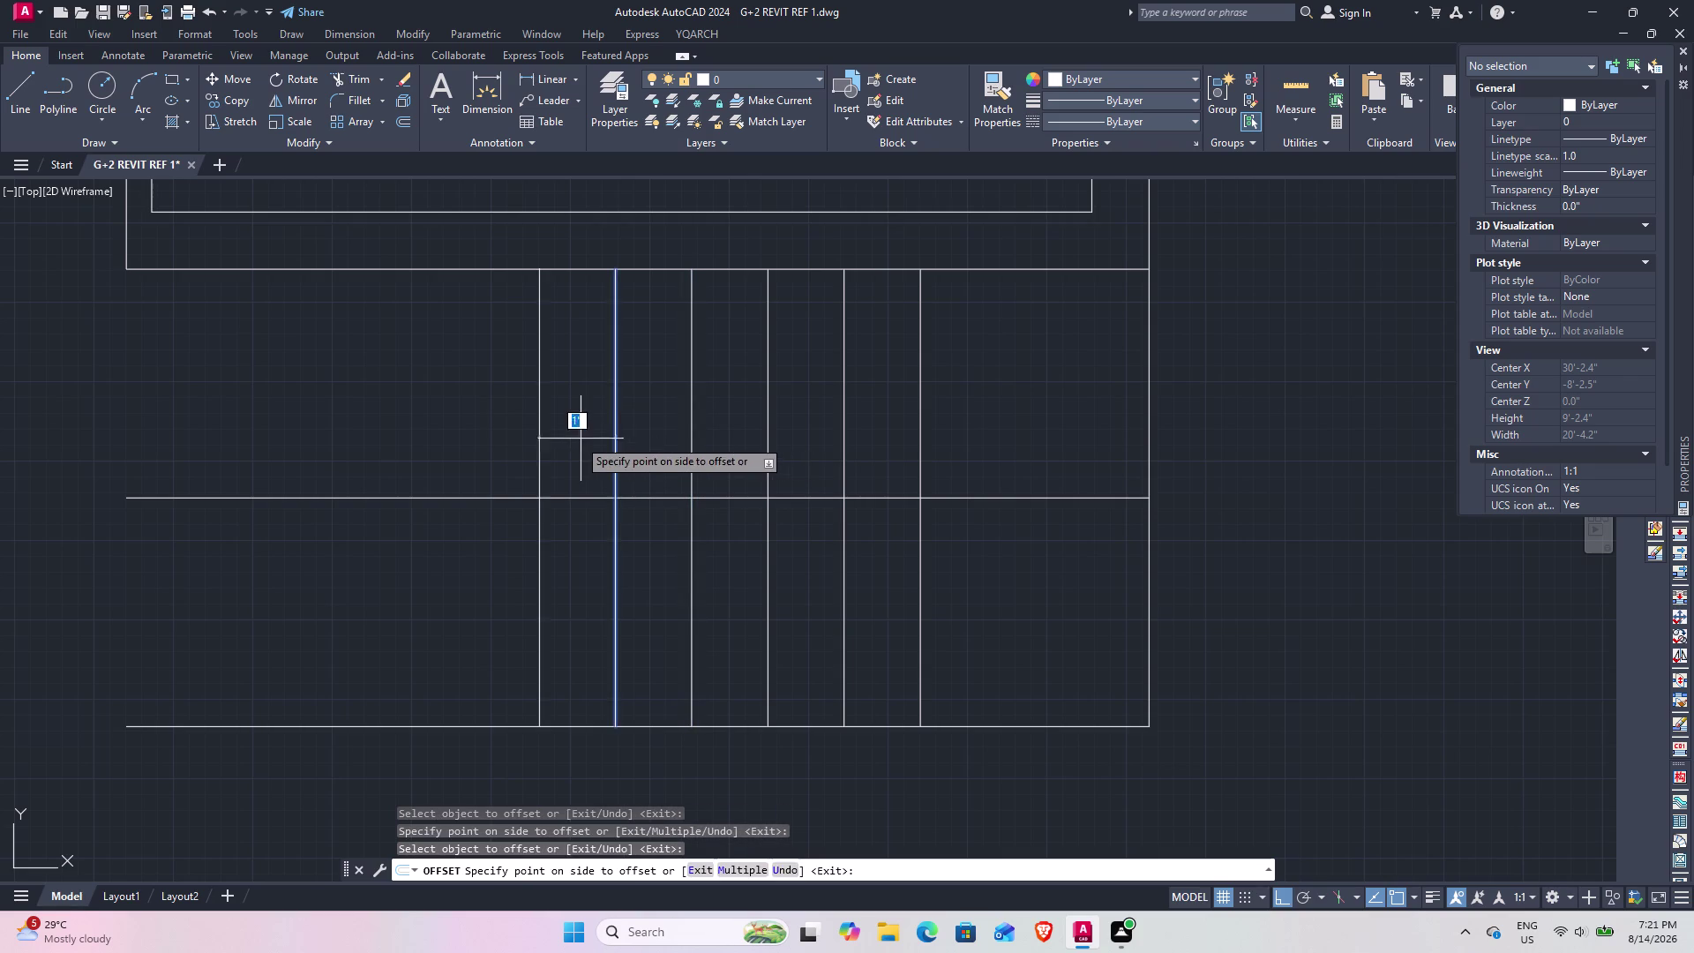
click(568, 435)
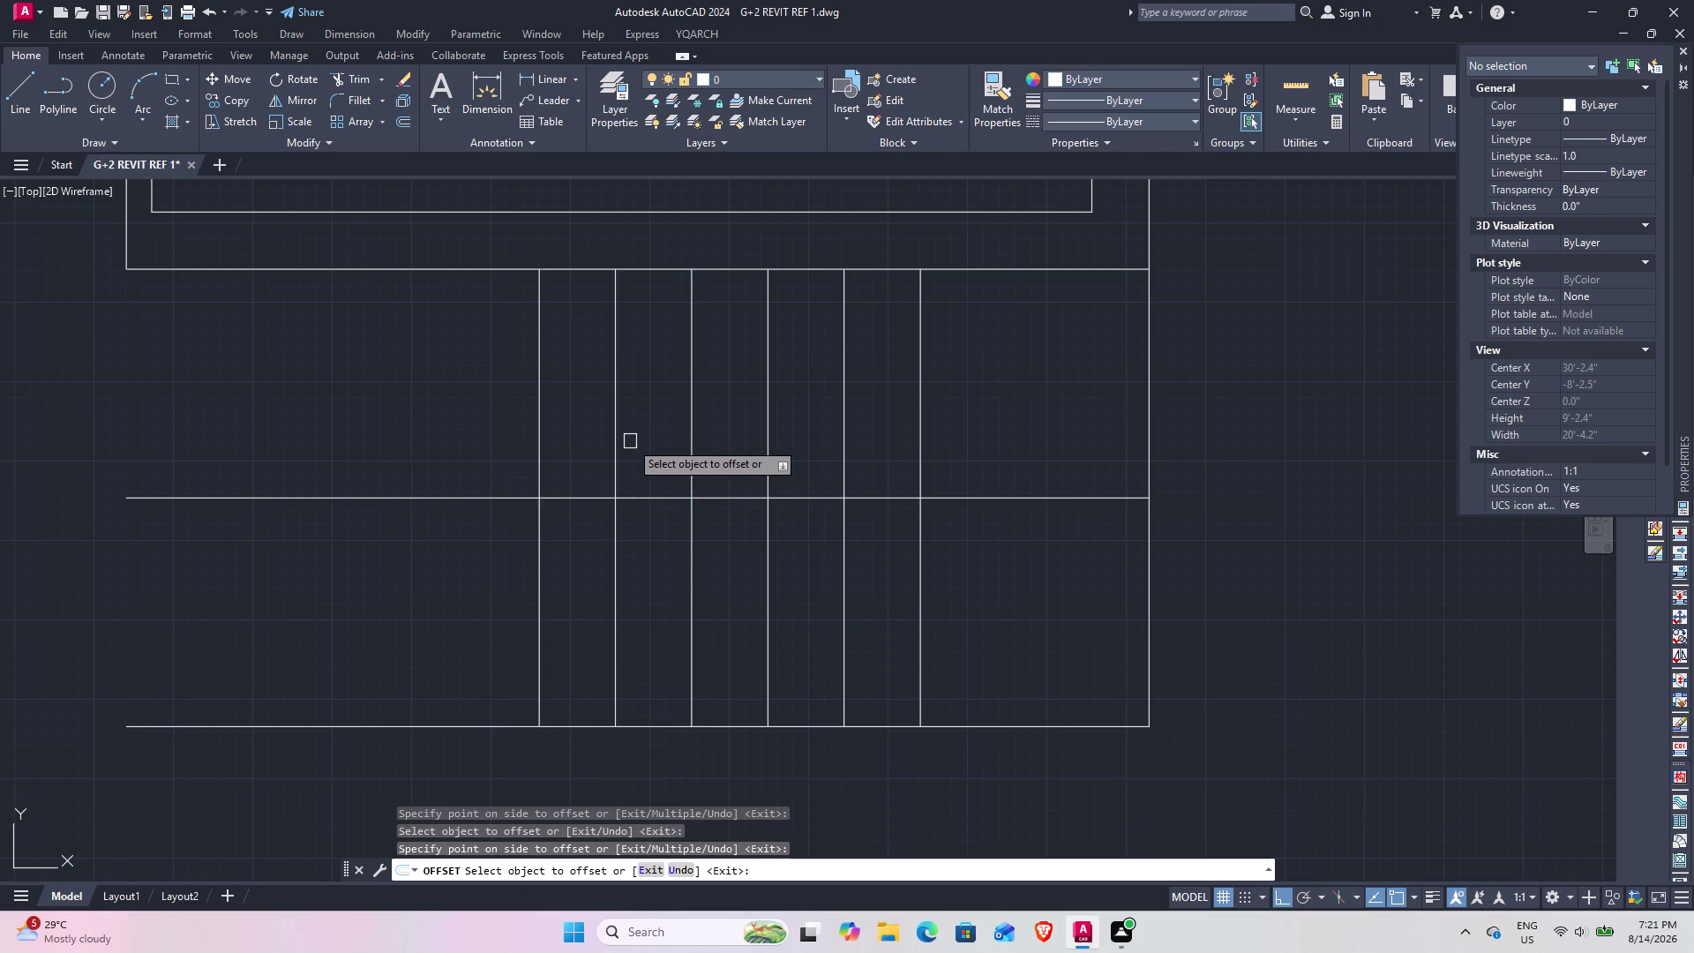
Zoom out to view the stair area beside the plan and end the offset.
scroll(down, 3)
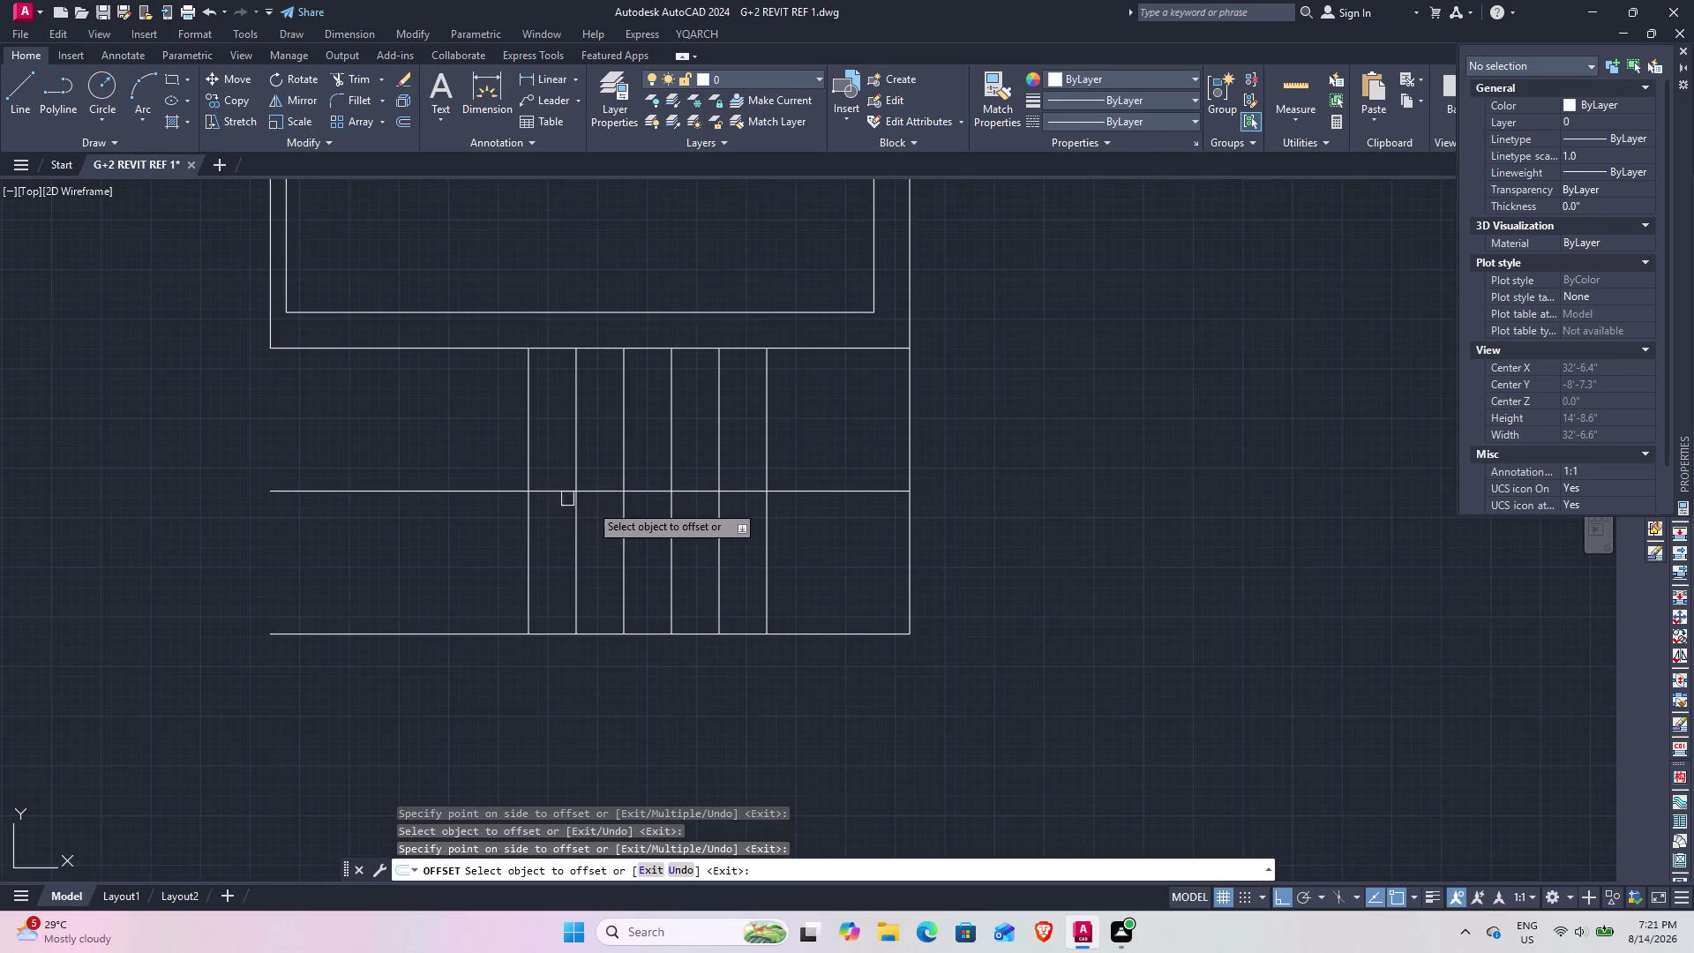
scroll(down, 3)
middle_drag(574, 507, 966, 558)
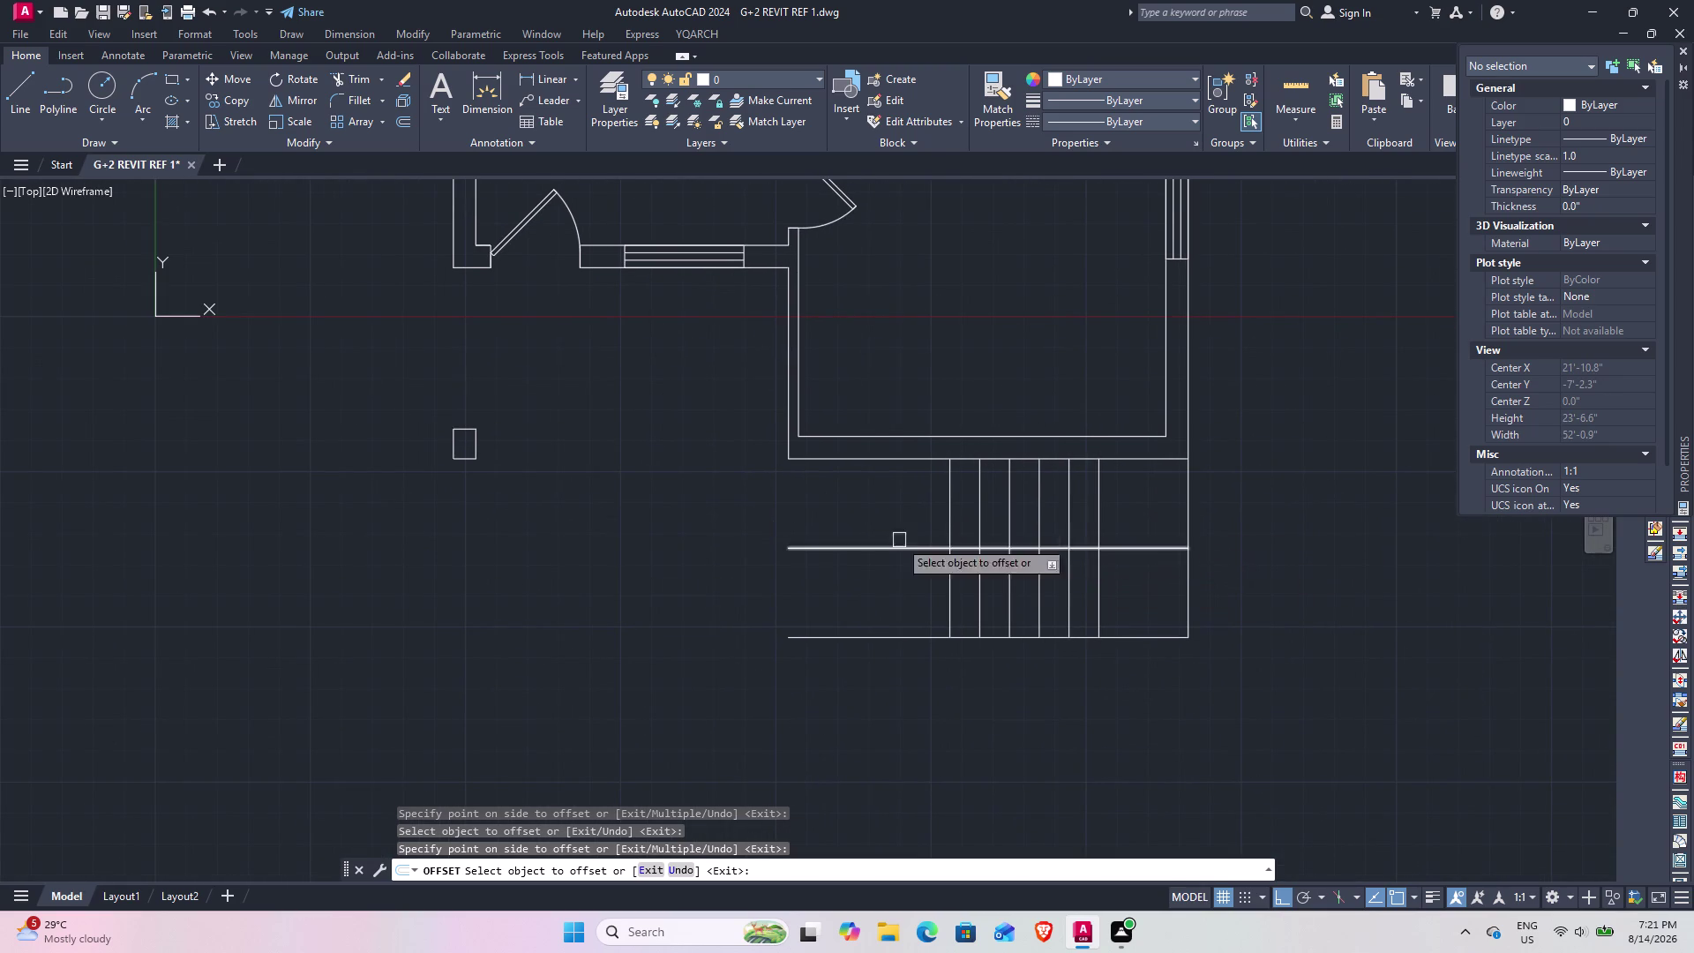
click(946, 520)
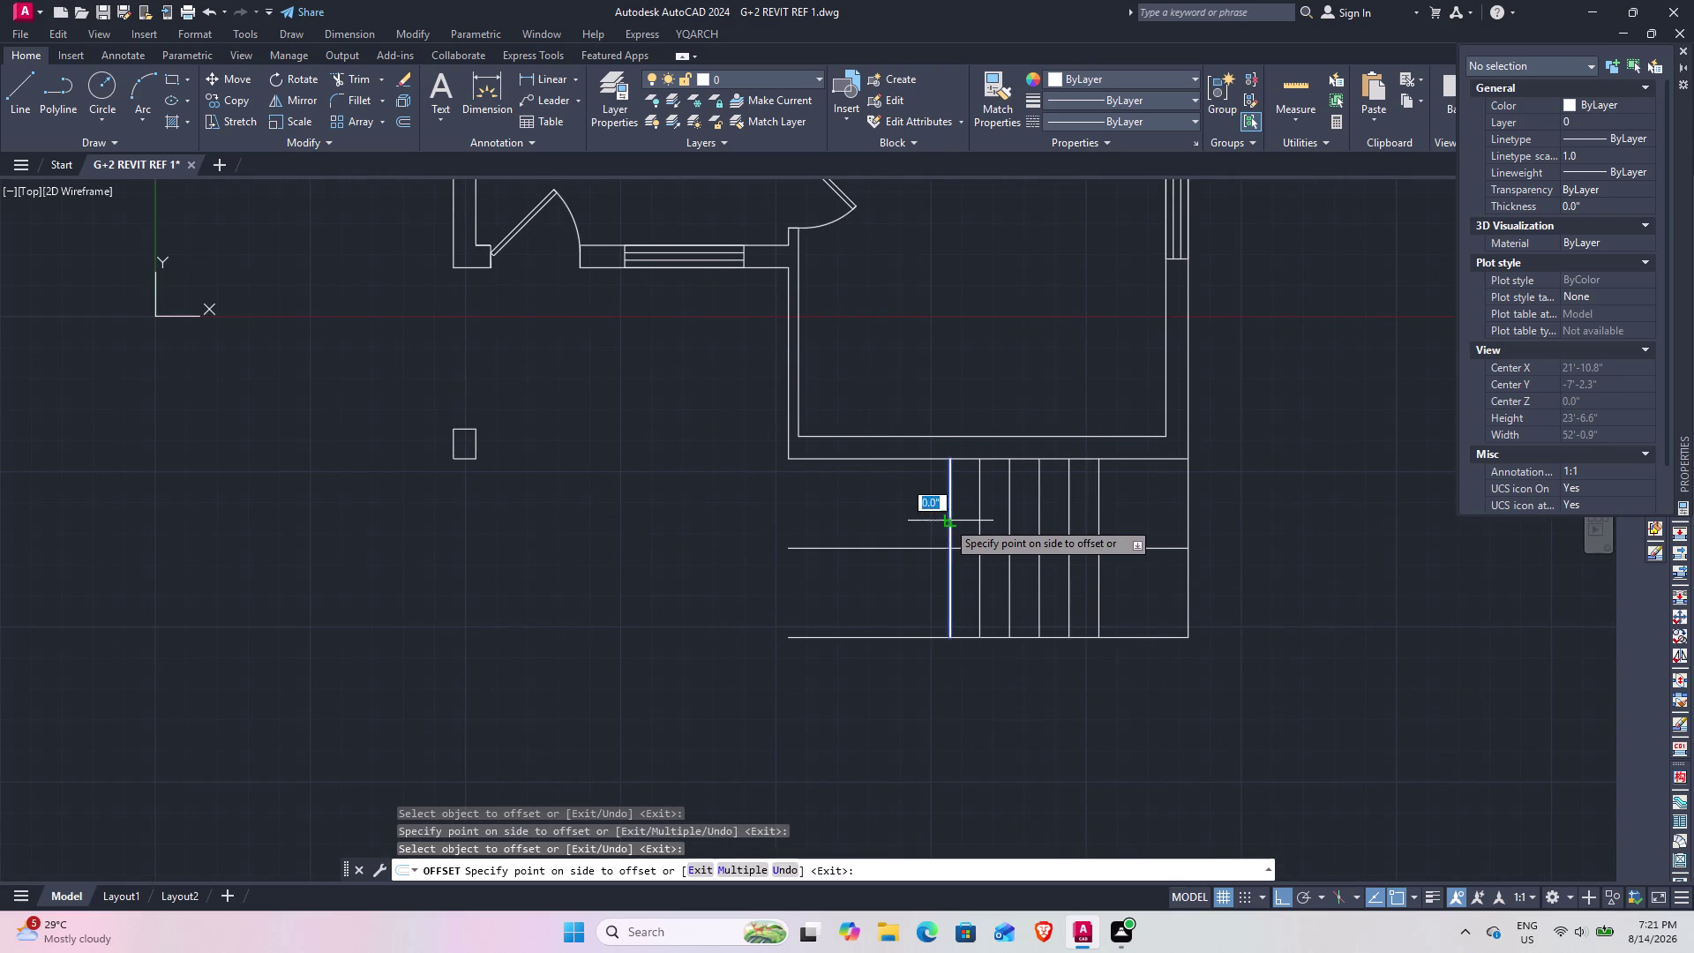
key(Escape)
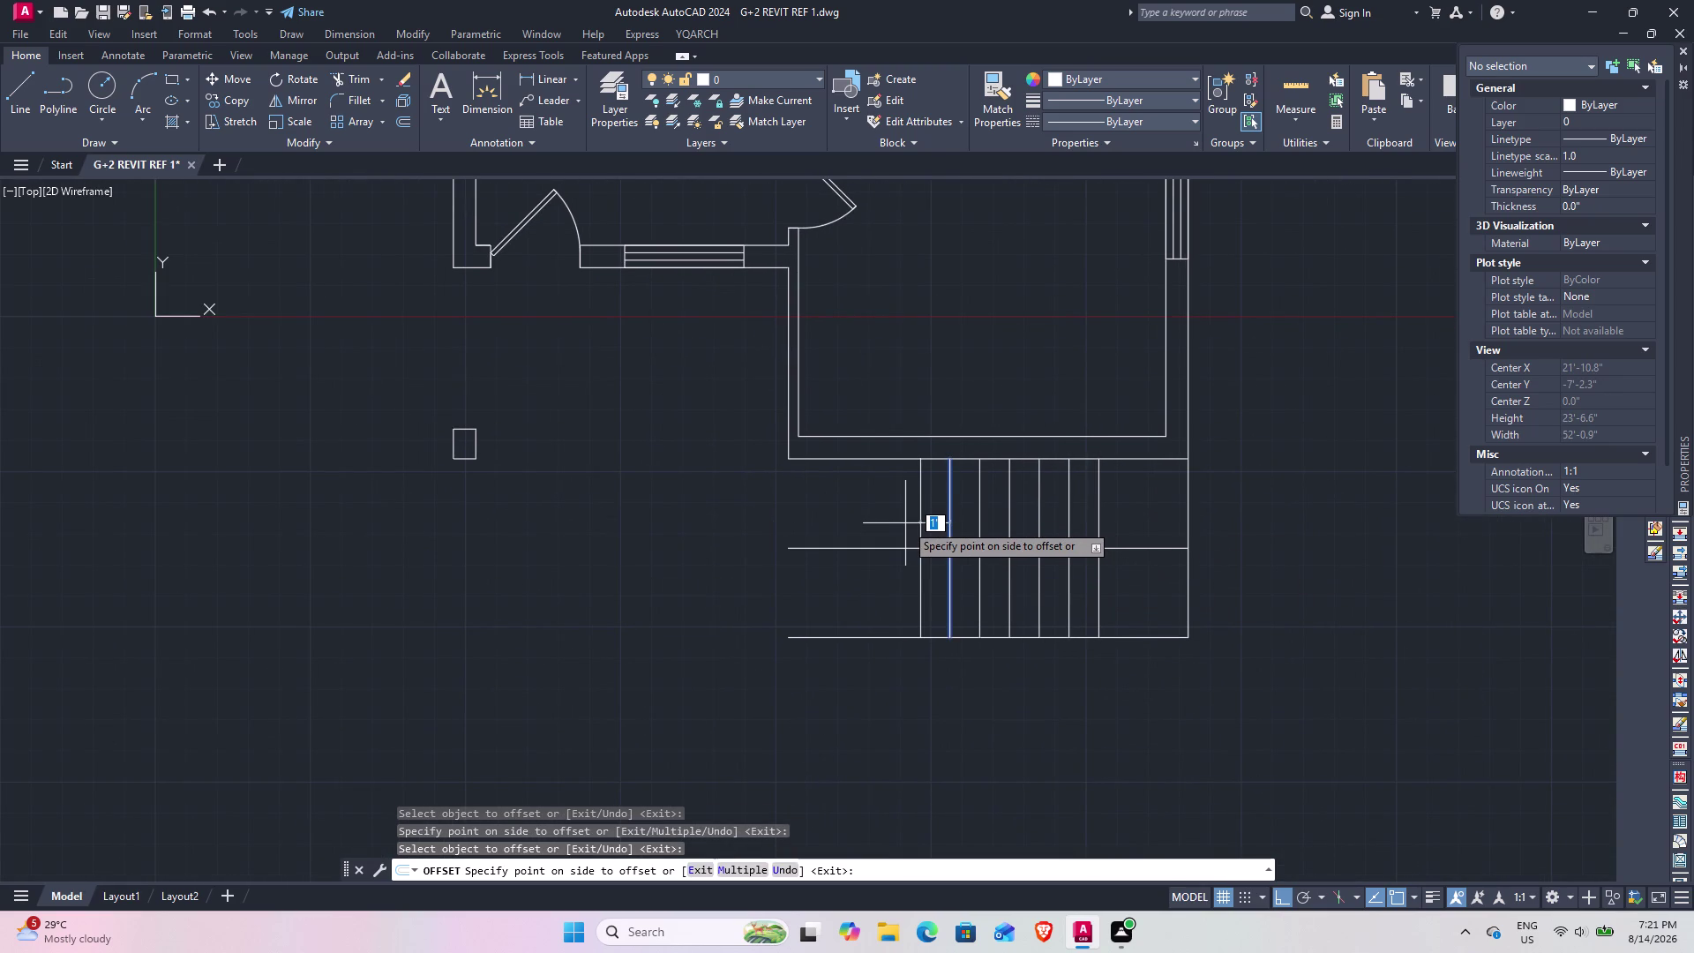
scroll(up, 3)
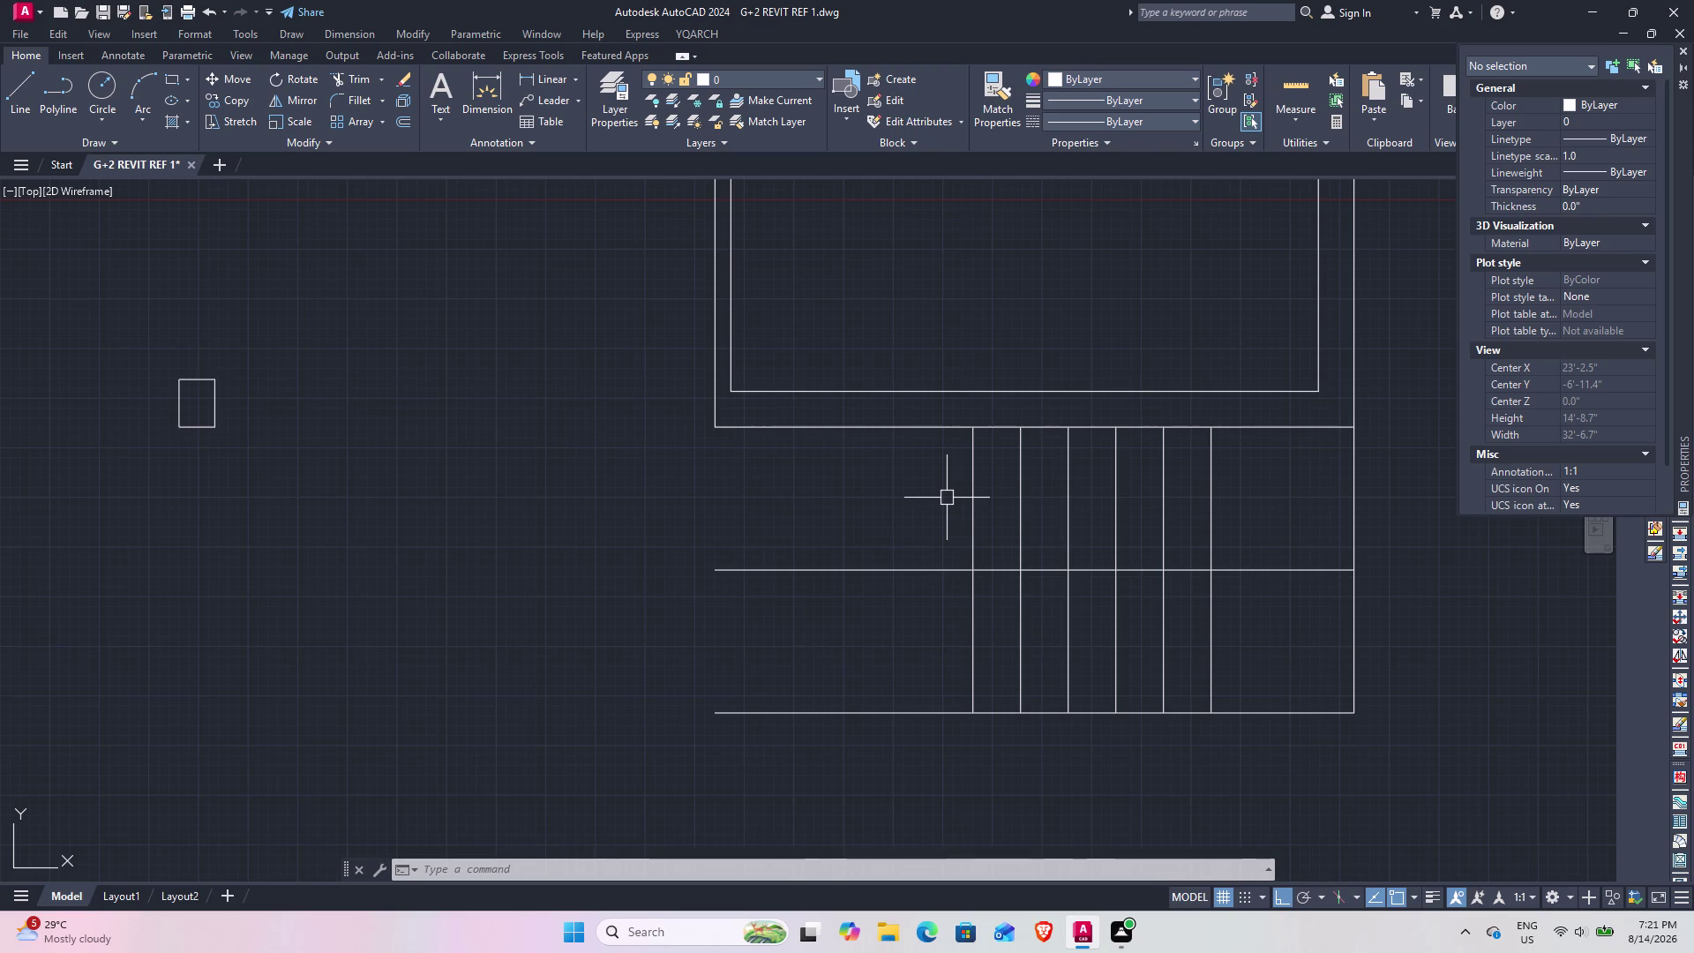
Erase all the vertical stair lines, then undo to restore them.
click(1269, 510)
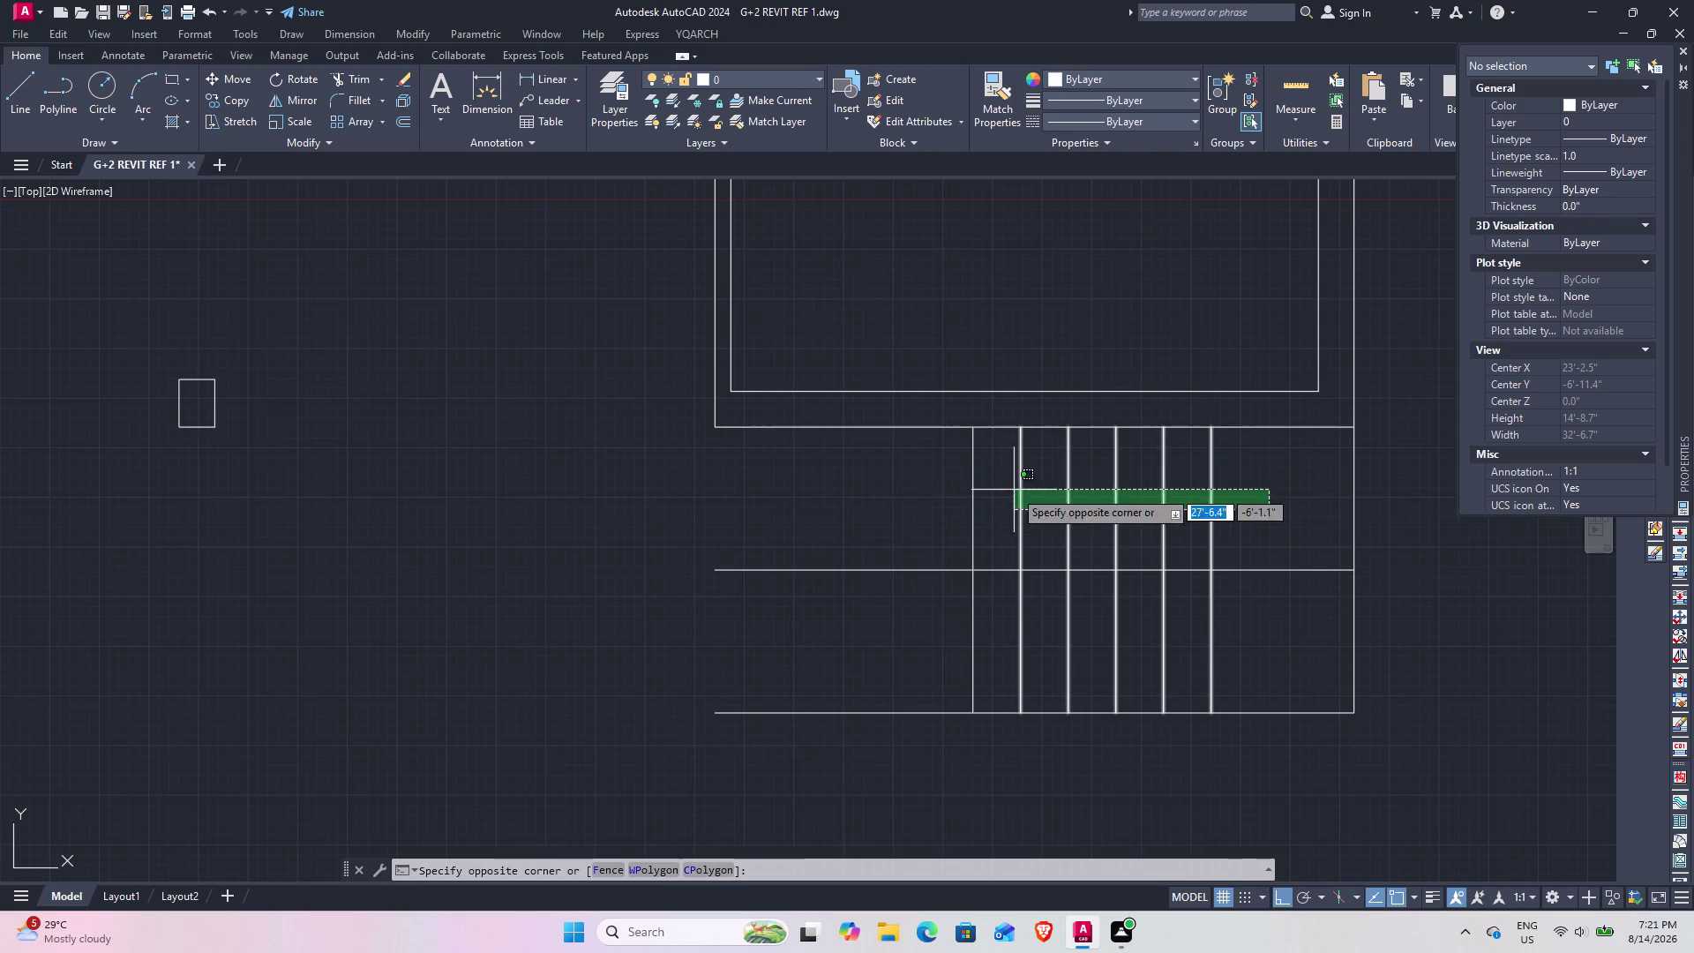
click(936, 483)
right_click(936, 482)
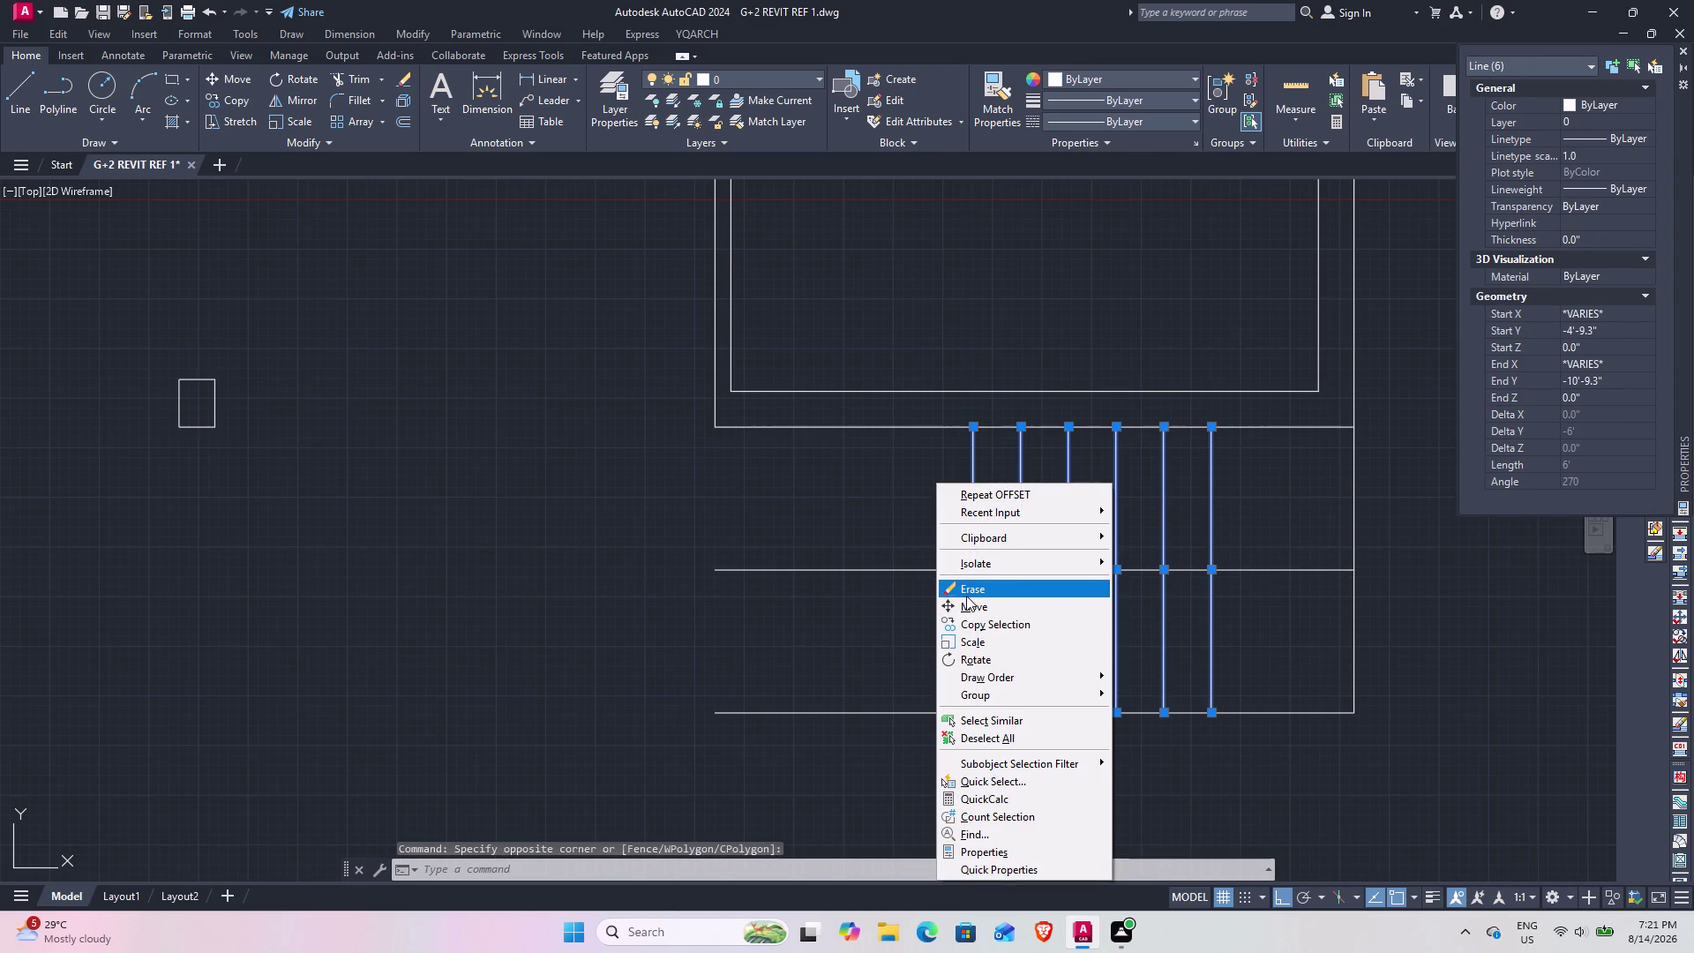
click(966, 596)
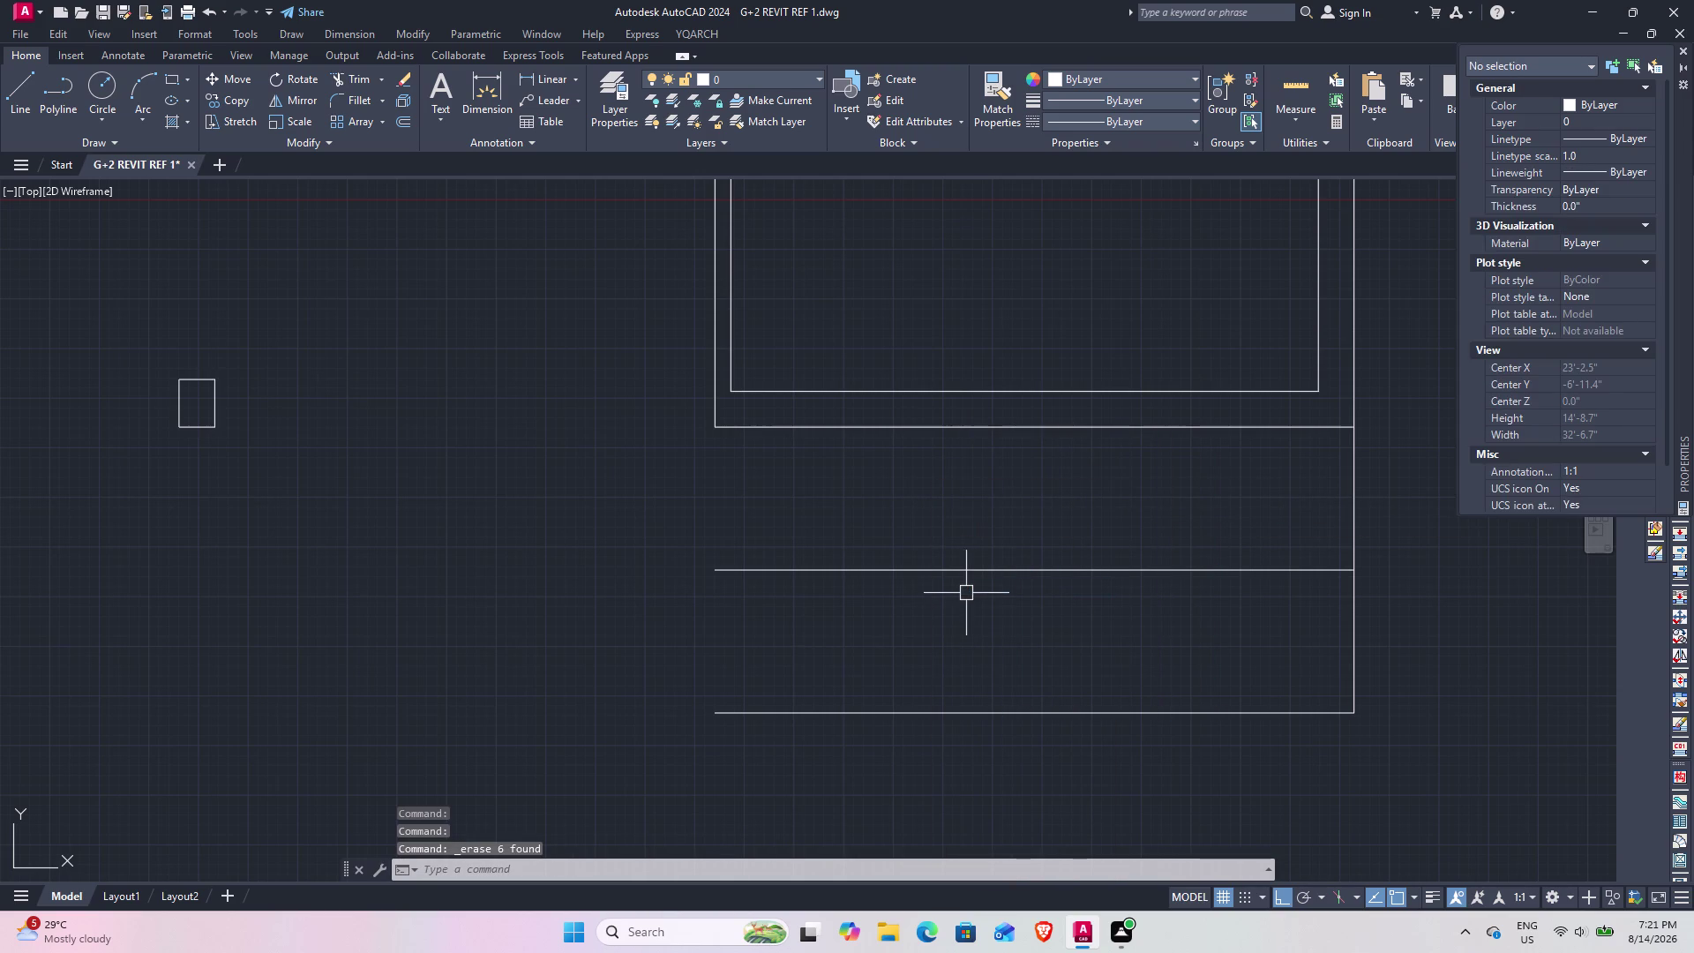
key(o)
key(space)
key(Escape)
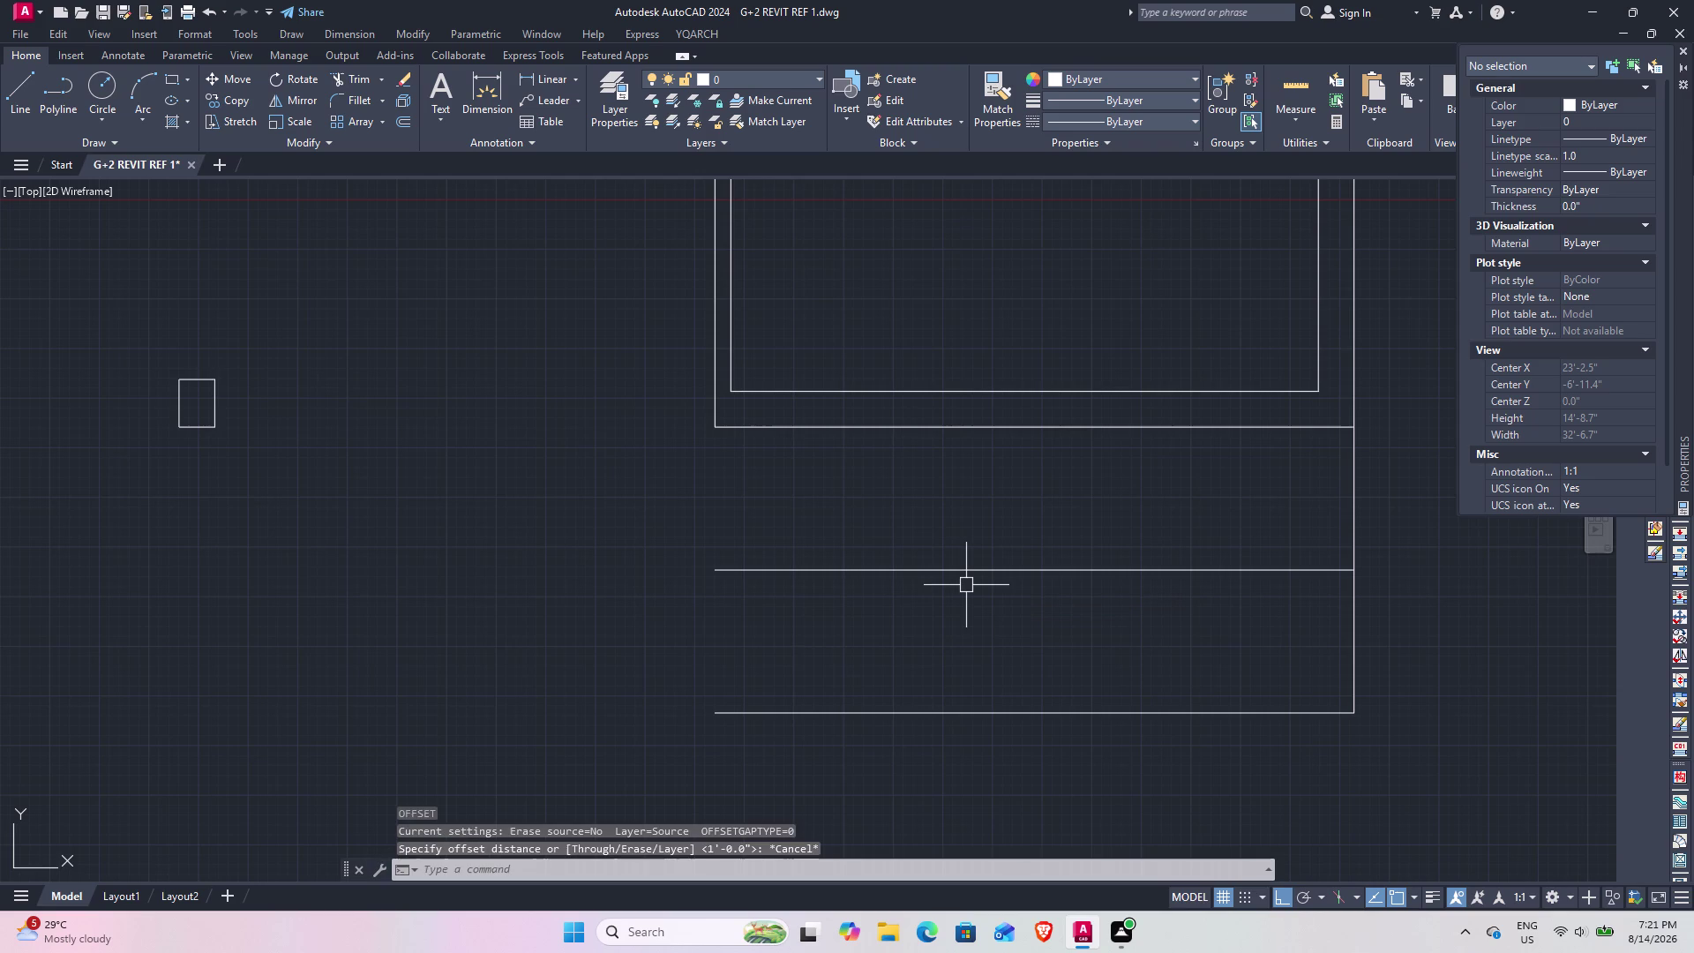
key(ctrl+z)
key(ctrl+z)
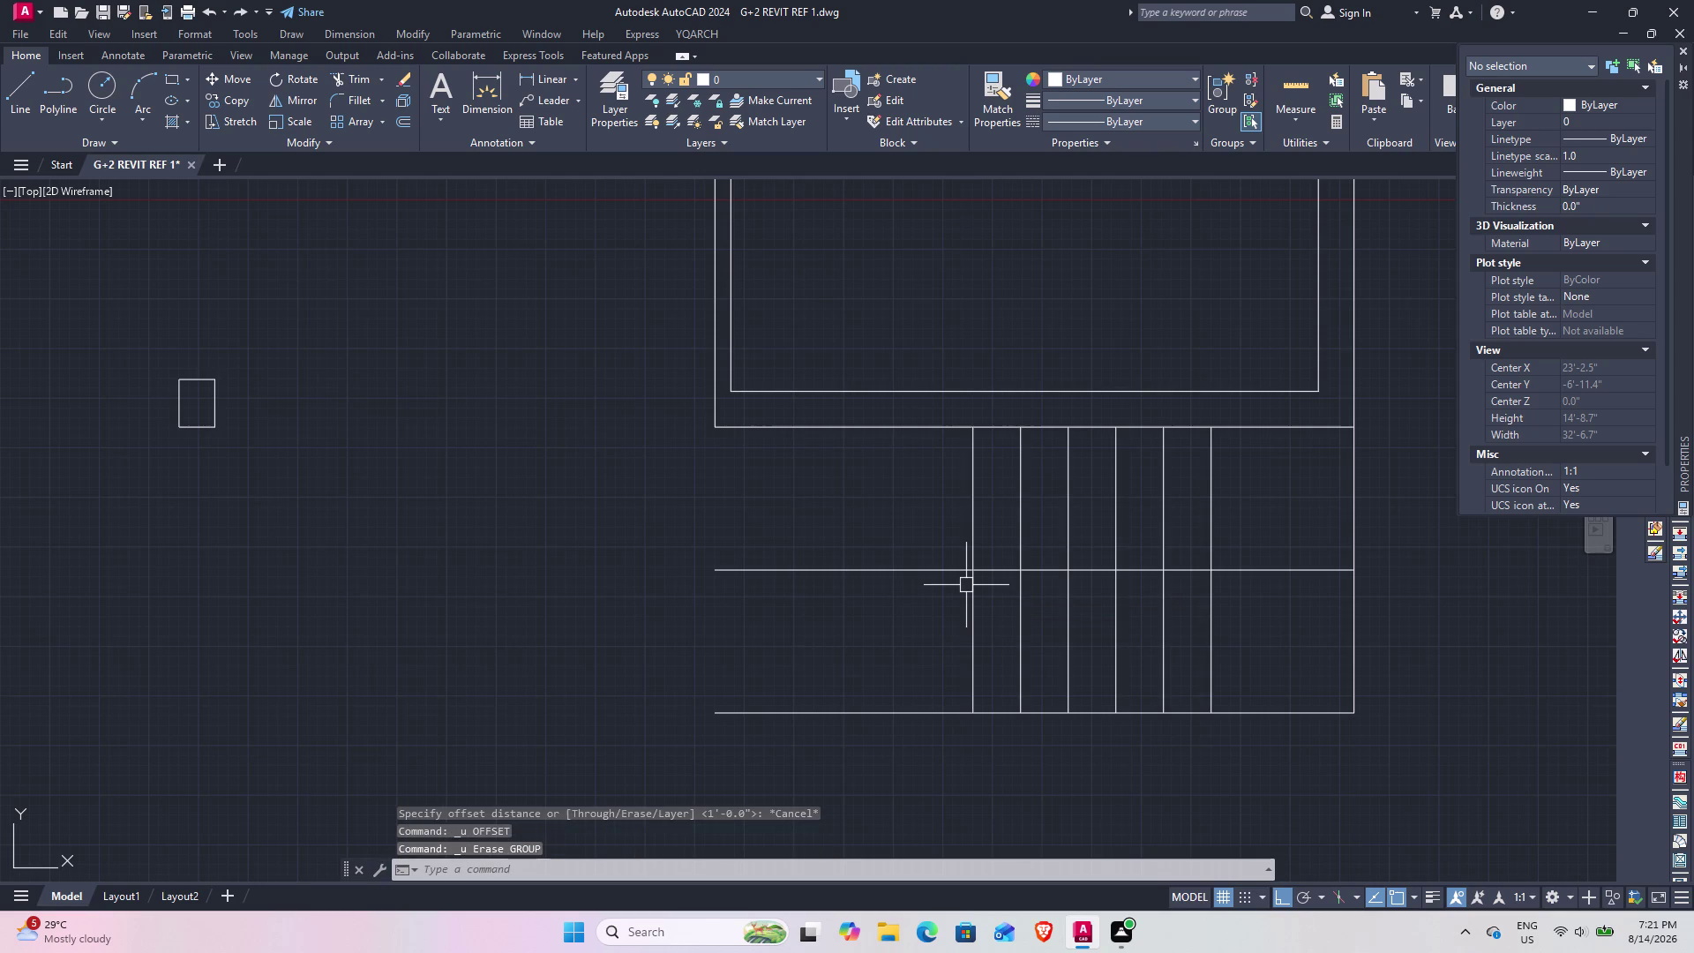
Erase only the five 1' tread lines.
click(1182, 522)
click(897, 492)
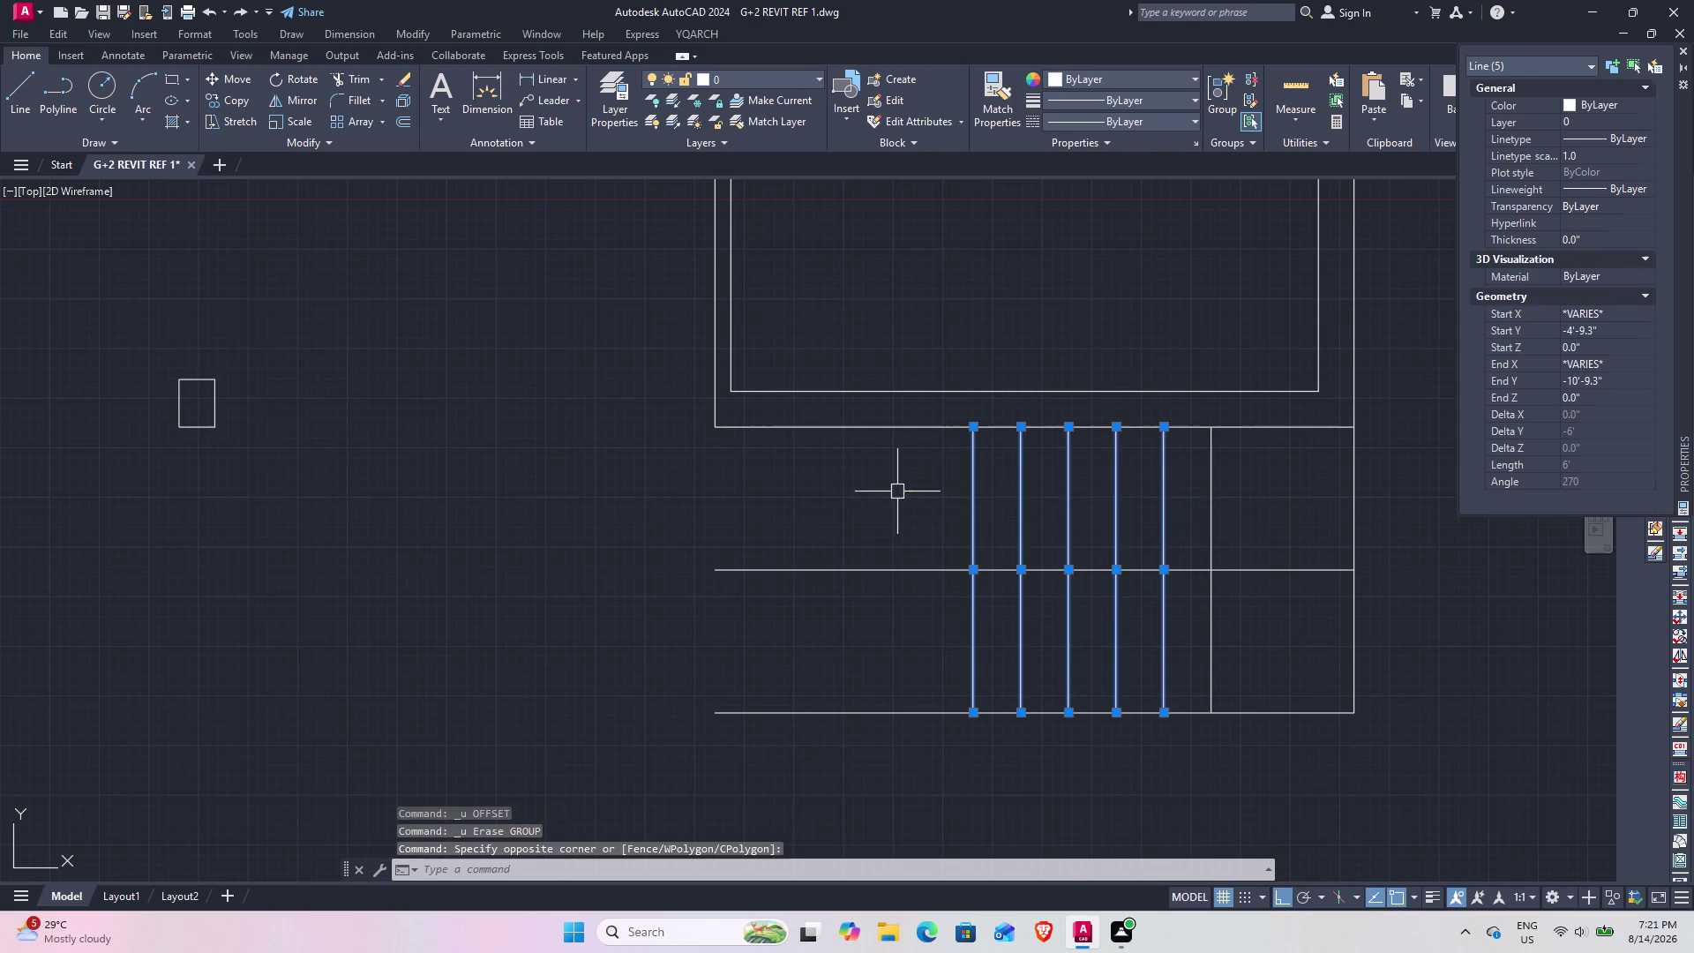
right_click(897, 492)
click(961, 596)
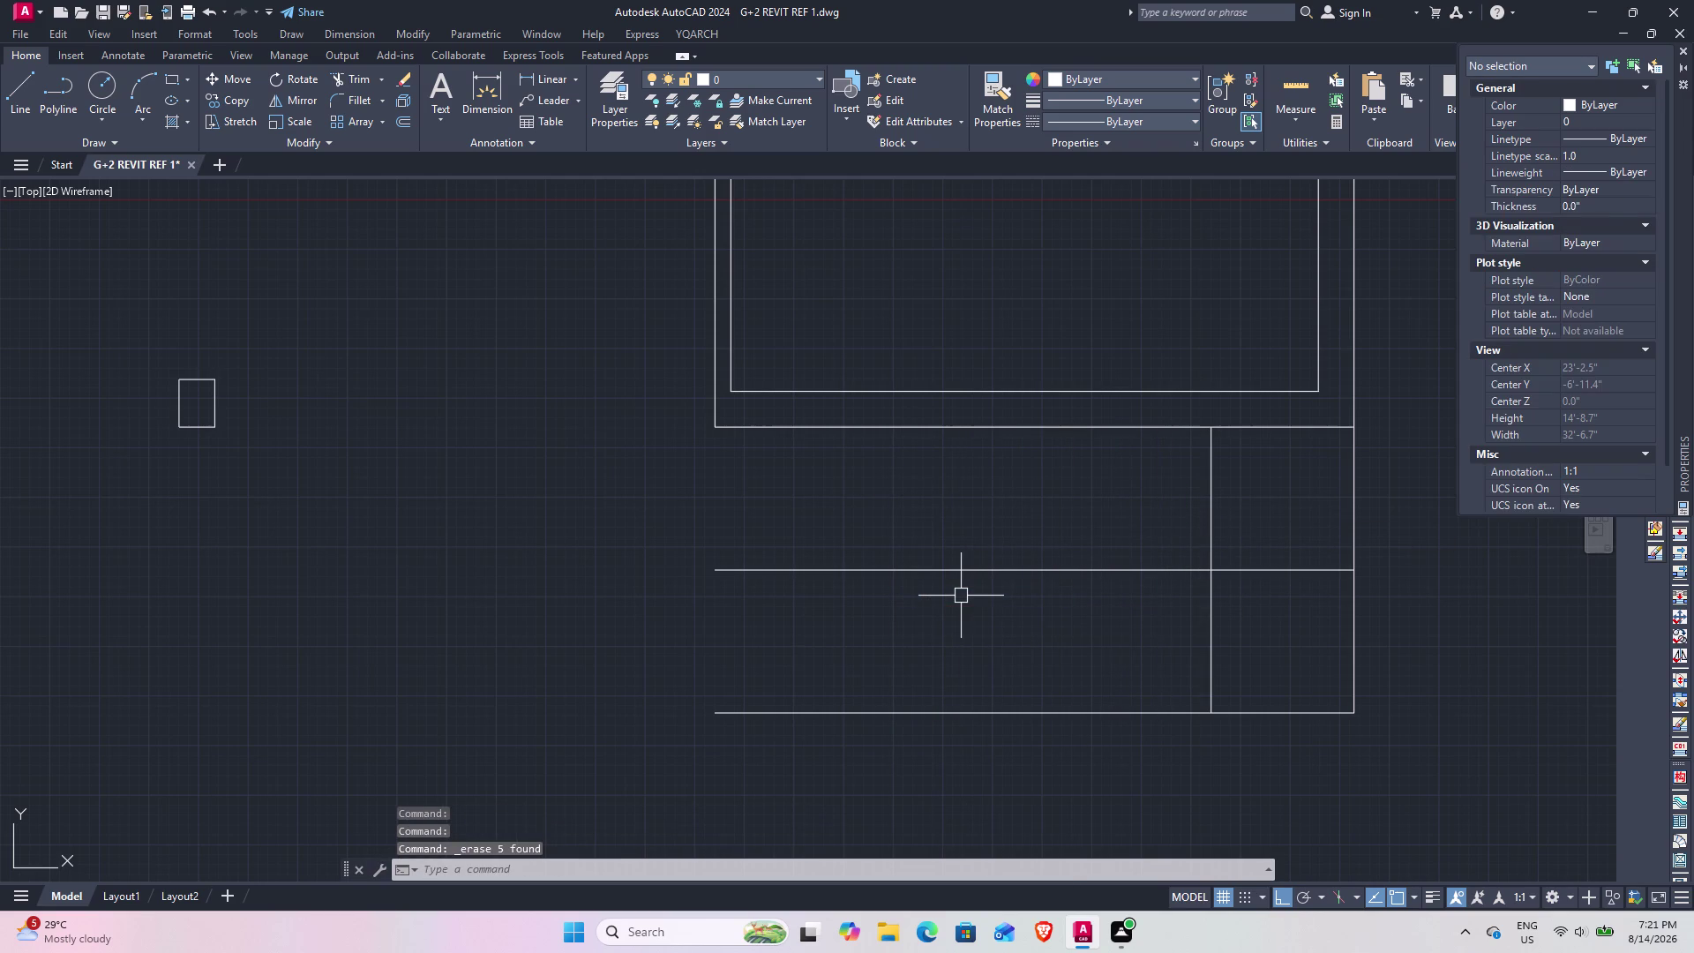
text(o)
key(space)
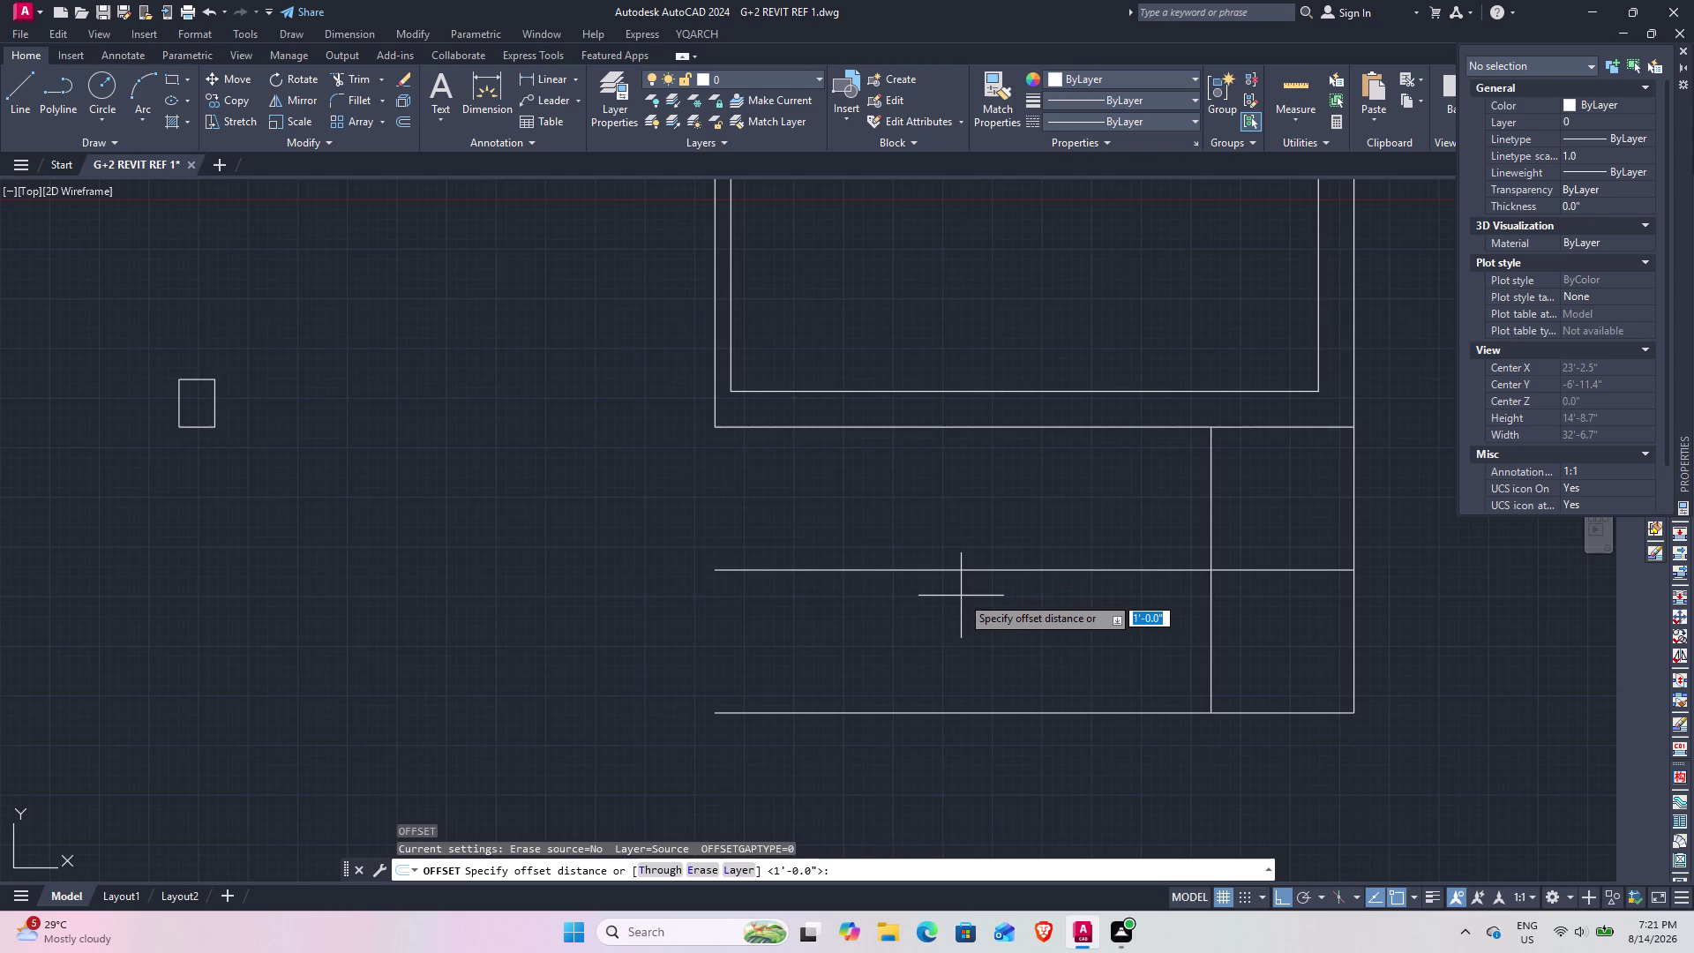
Offset a row of tread lines 9" apart, leftward from the 3' line.
text(9")
key(Return)
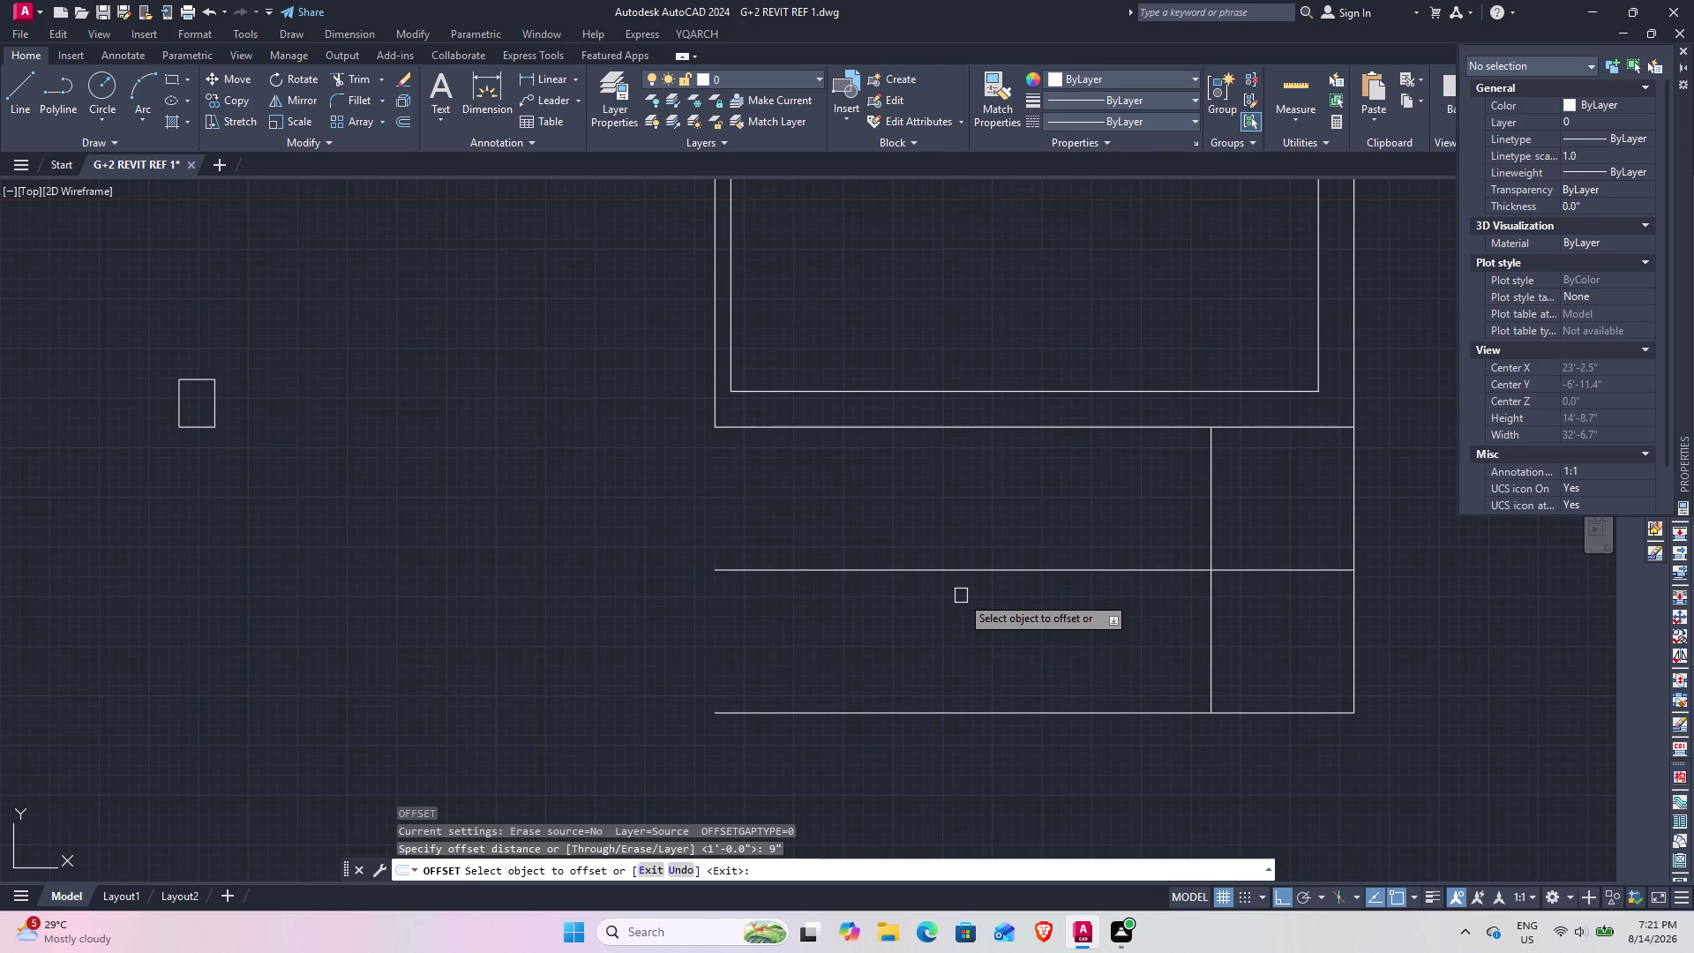
click(1209, 483)
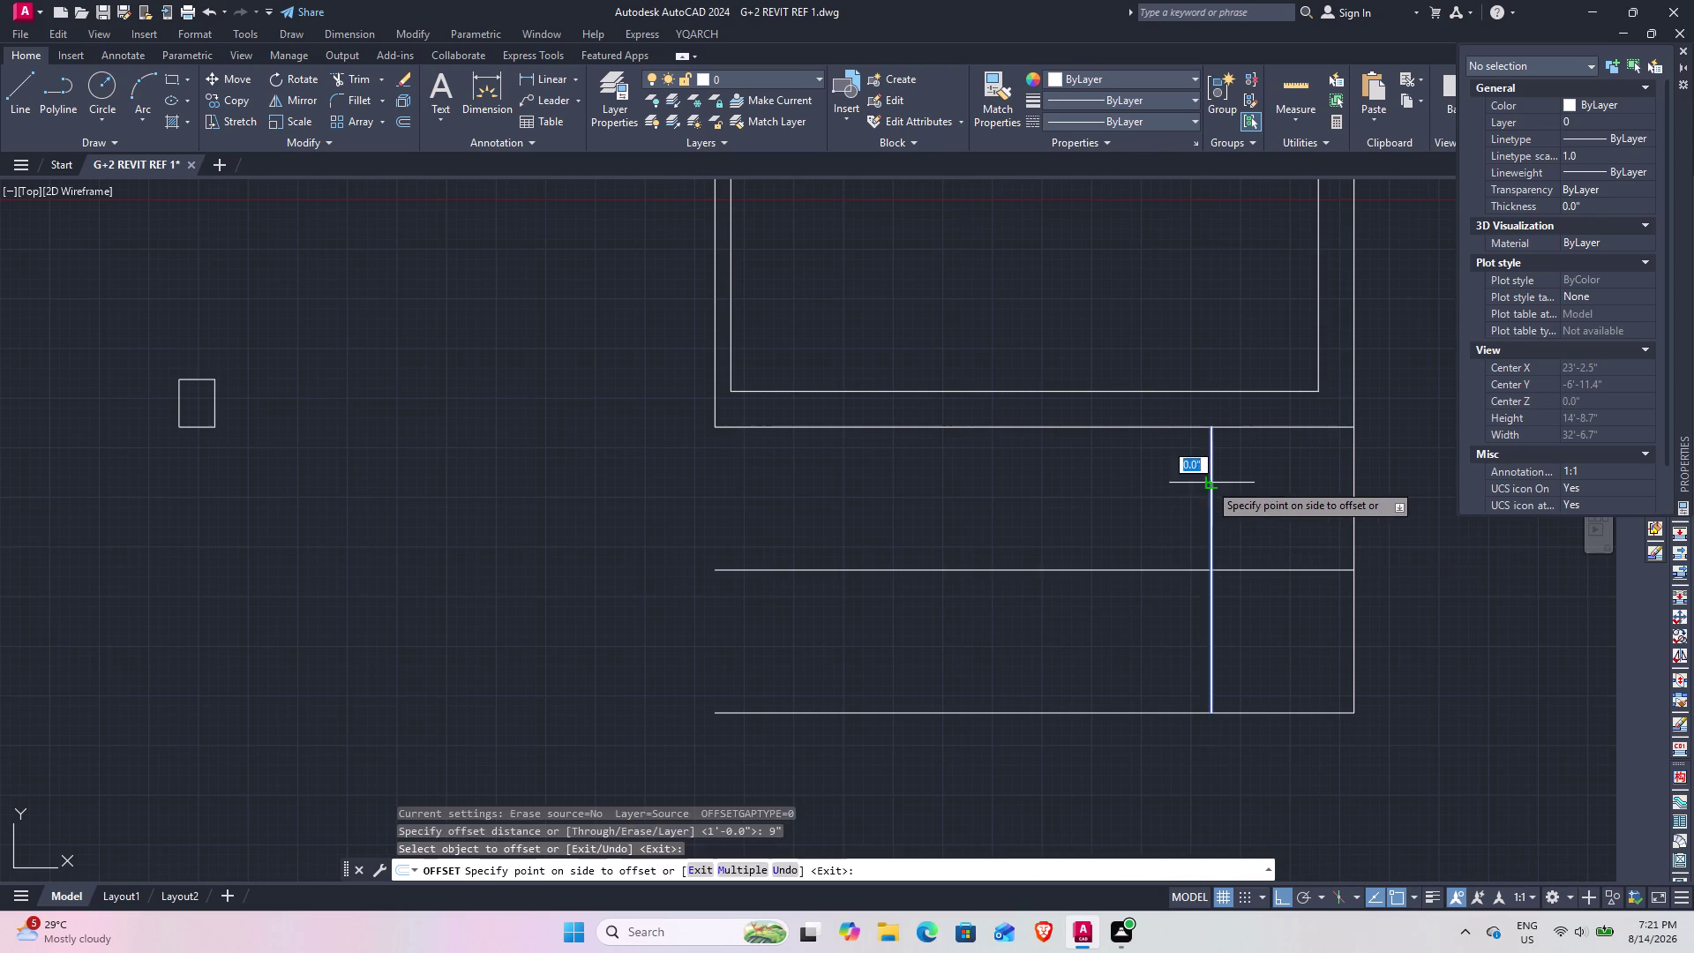
click(1152, 493)
click(1172, 513)
click(1106, 525)
click(1132, 533)
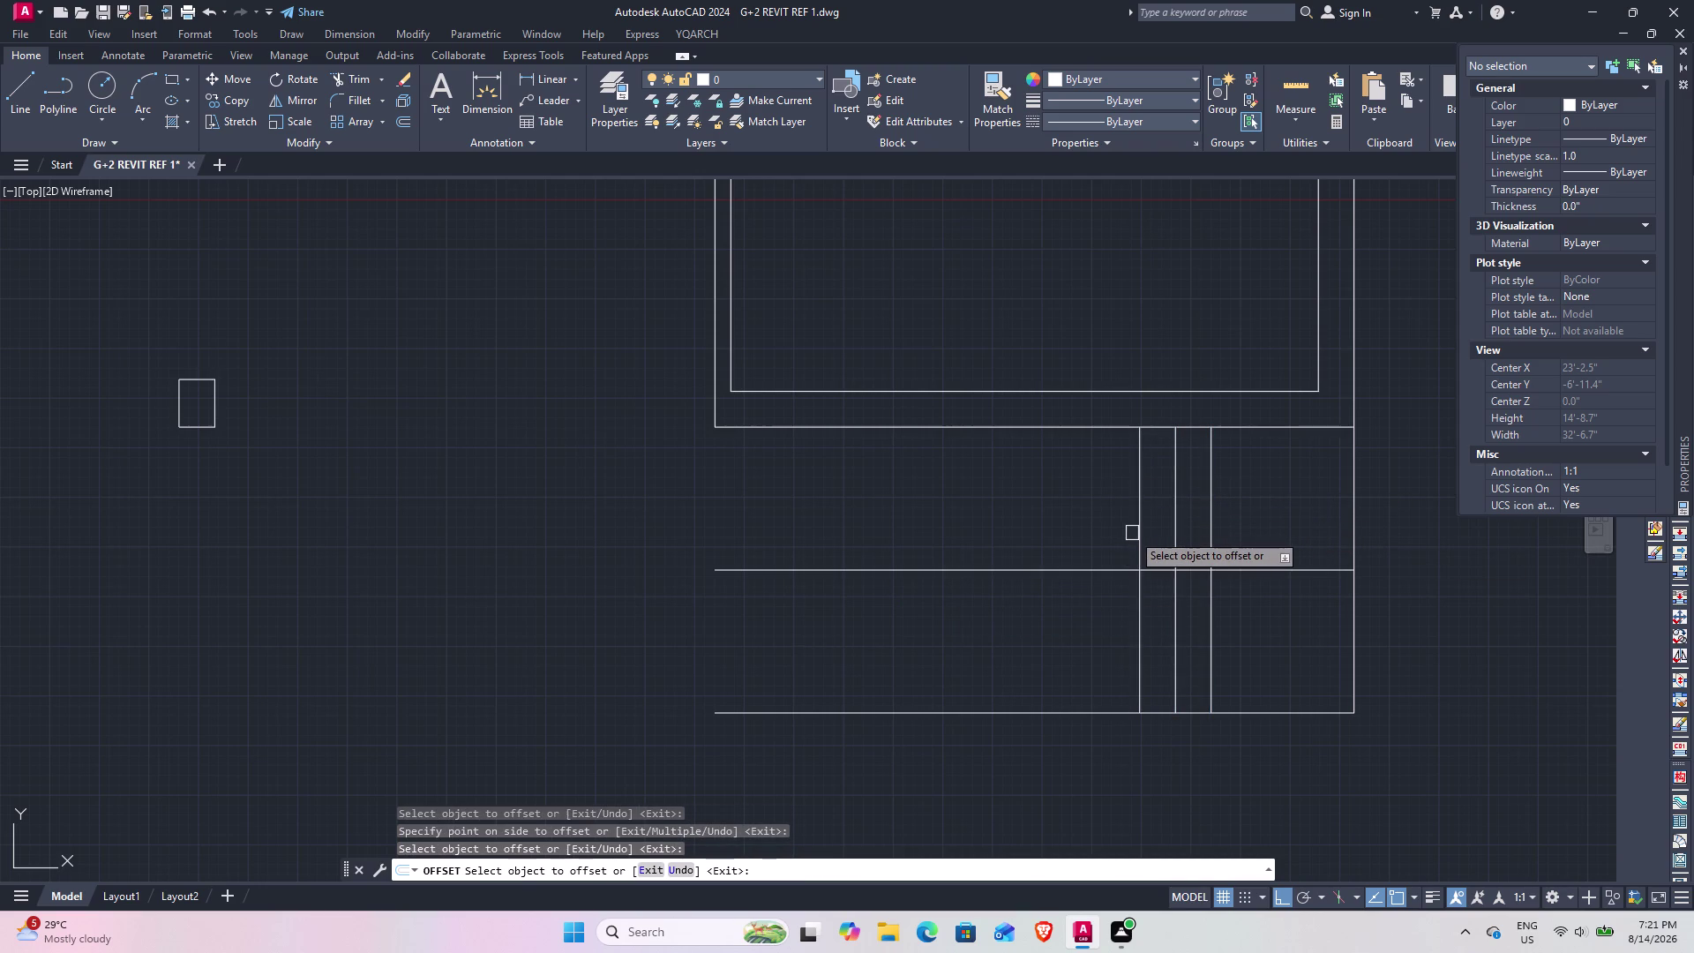
click(1133, 532)
click(1120, 526)
click(1105, 540)
click(1084, 544)
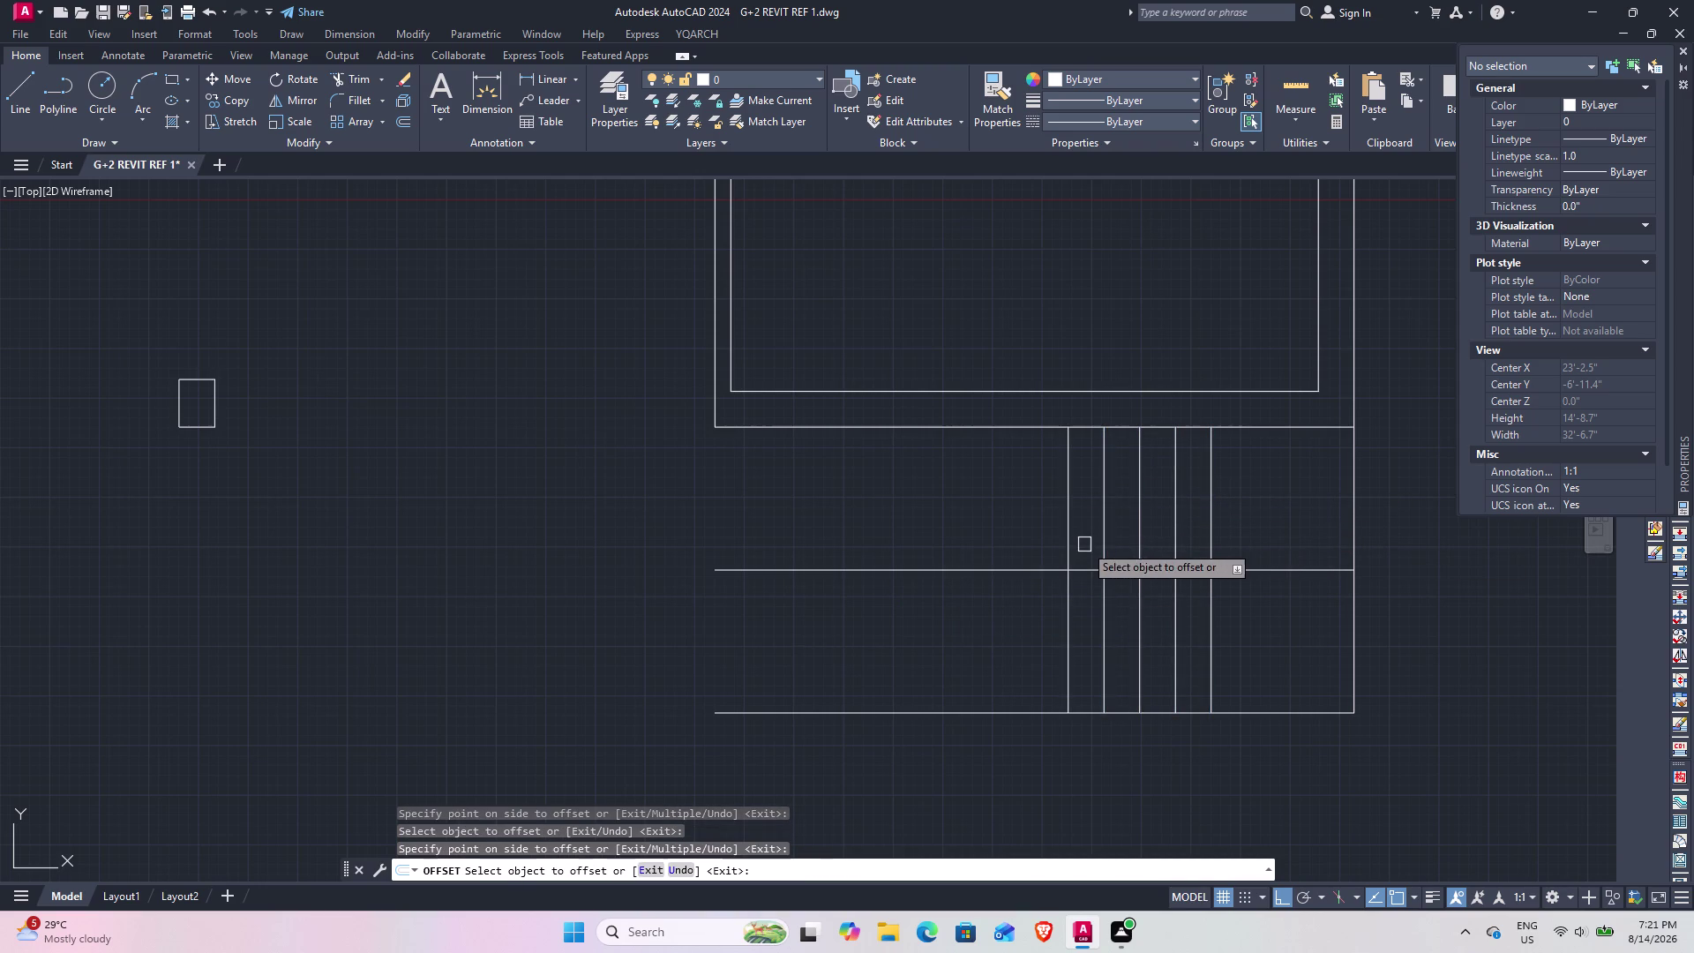
click(1069, 542)
click(1049, 536)
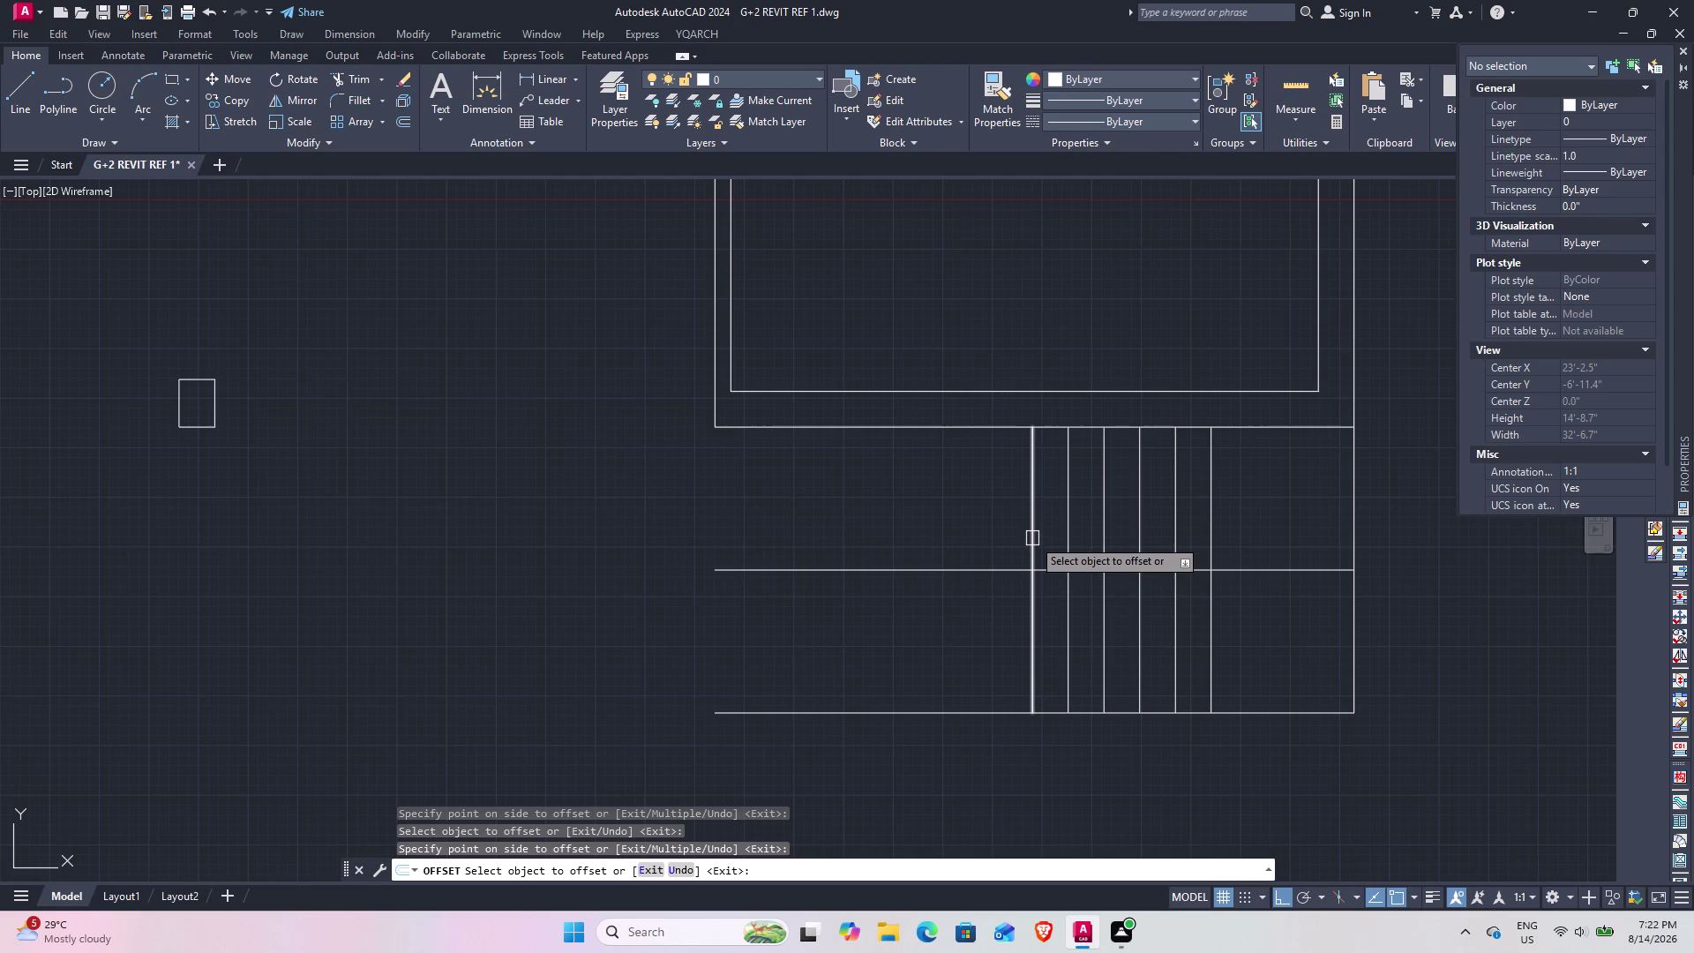
click(1028, 517)
click(942, 508)
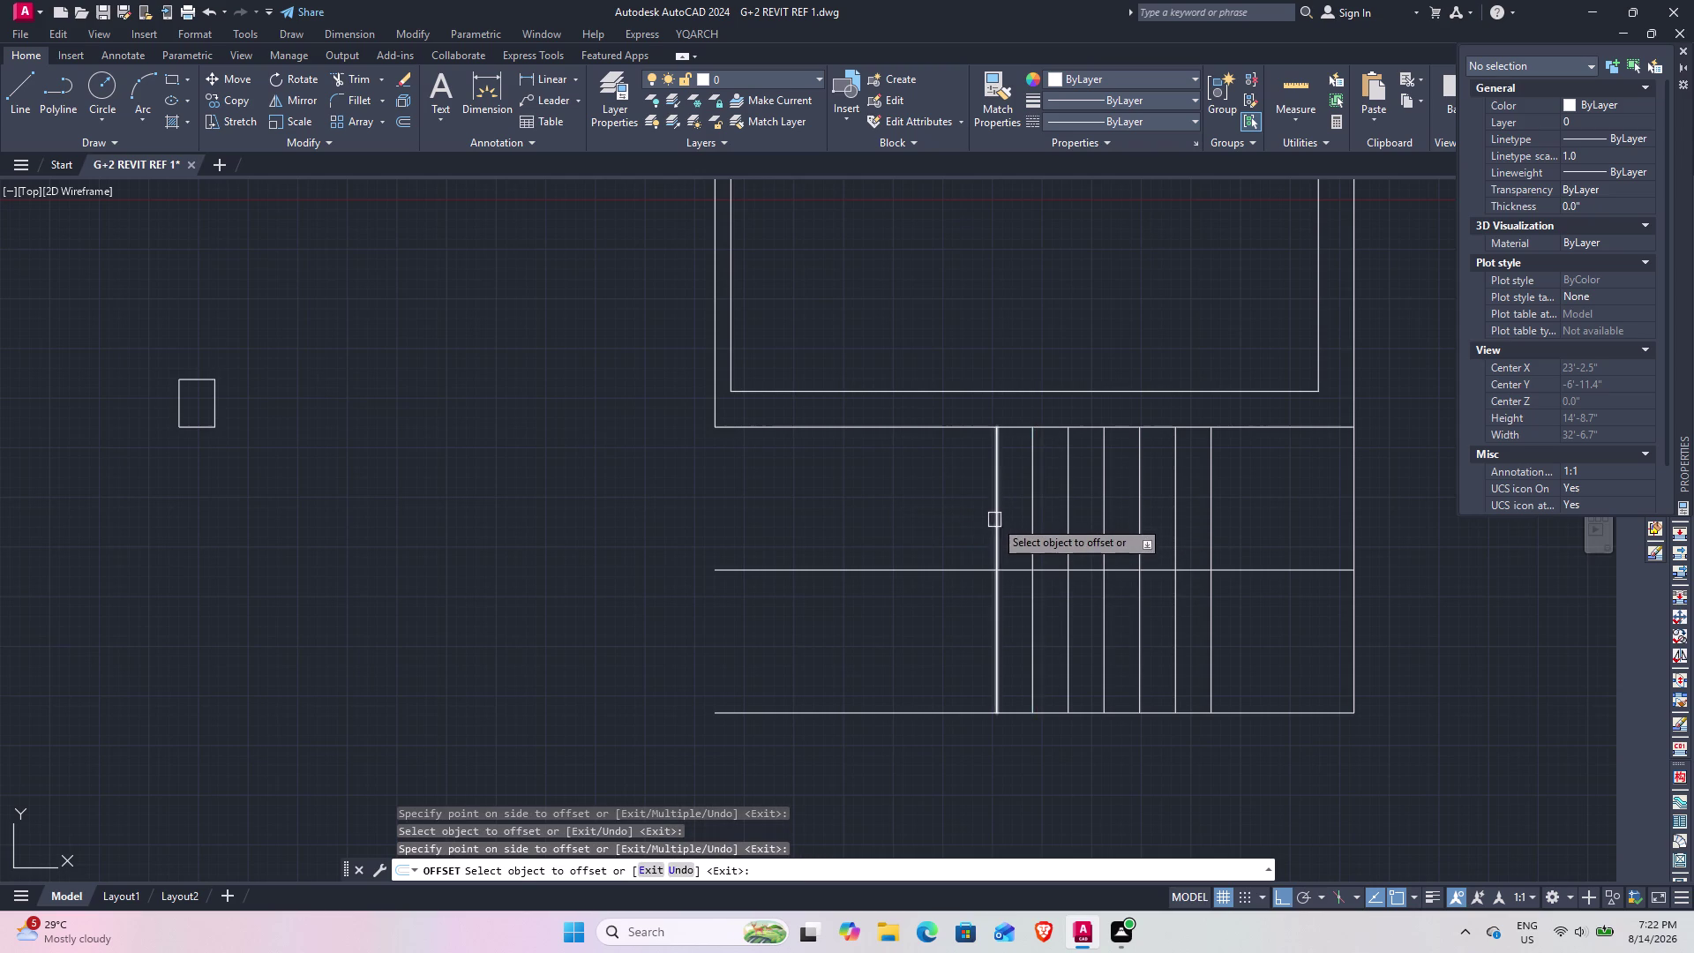
click(995, 519)
click(910, 521)
click(955, 526)
click(887, 528)
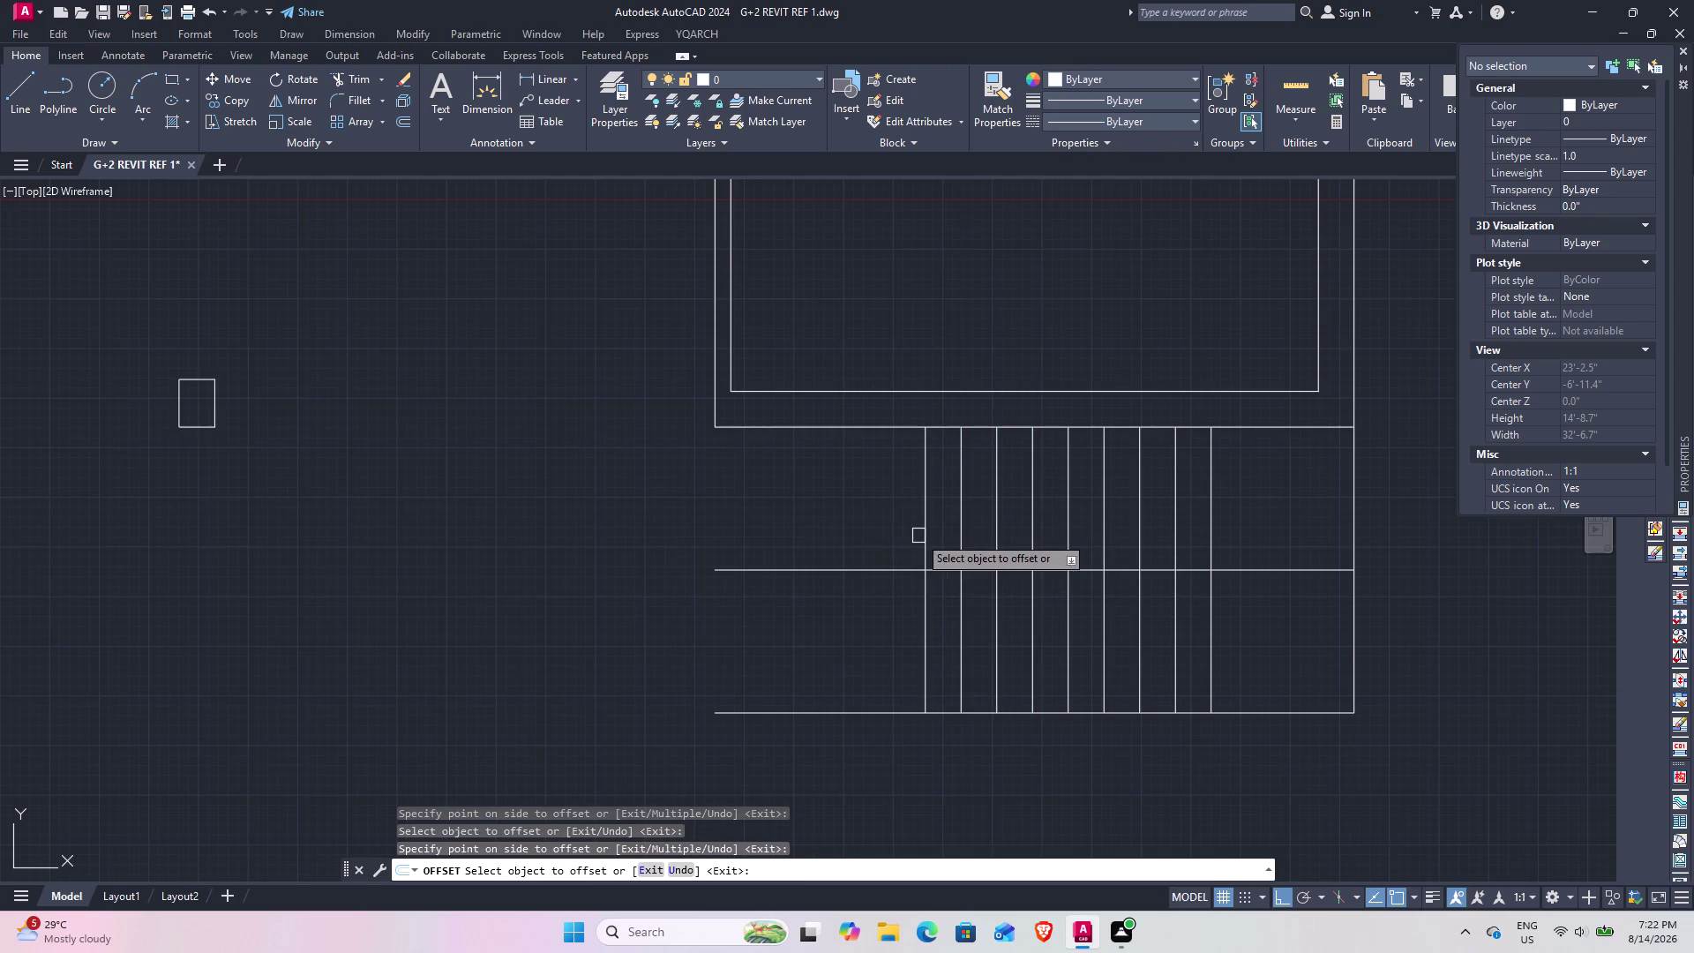
click(920, 537)
click(851, 532)
click(886, 535)
click(830, 538)
click(854, 538)
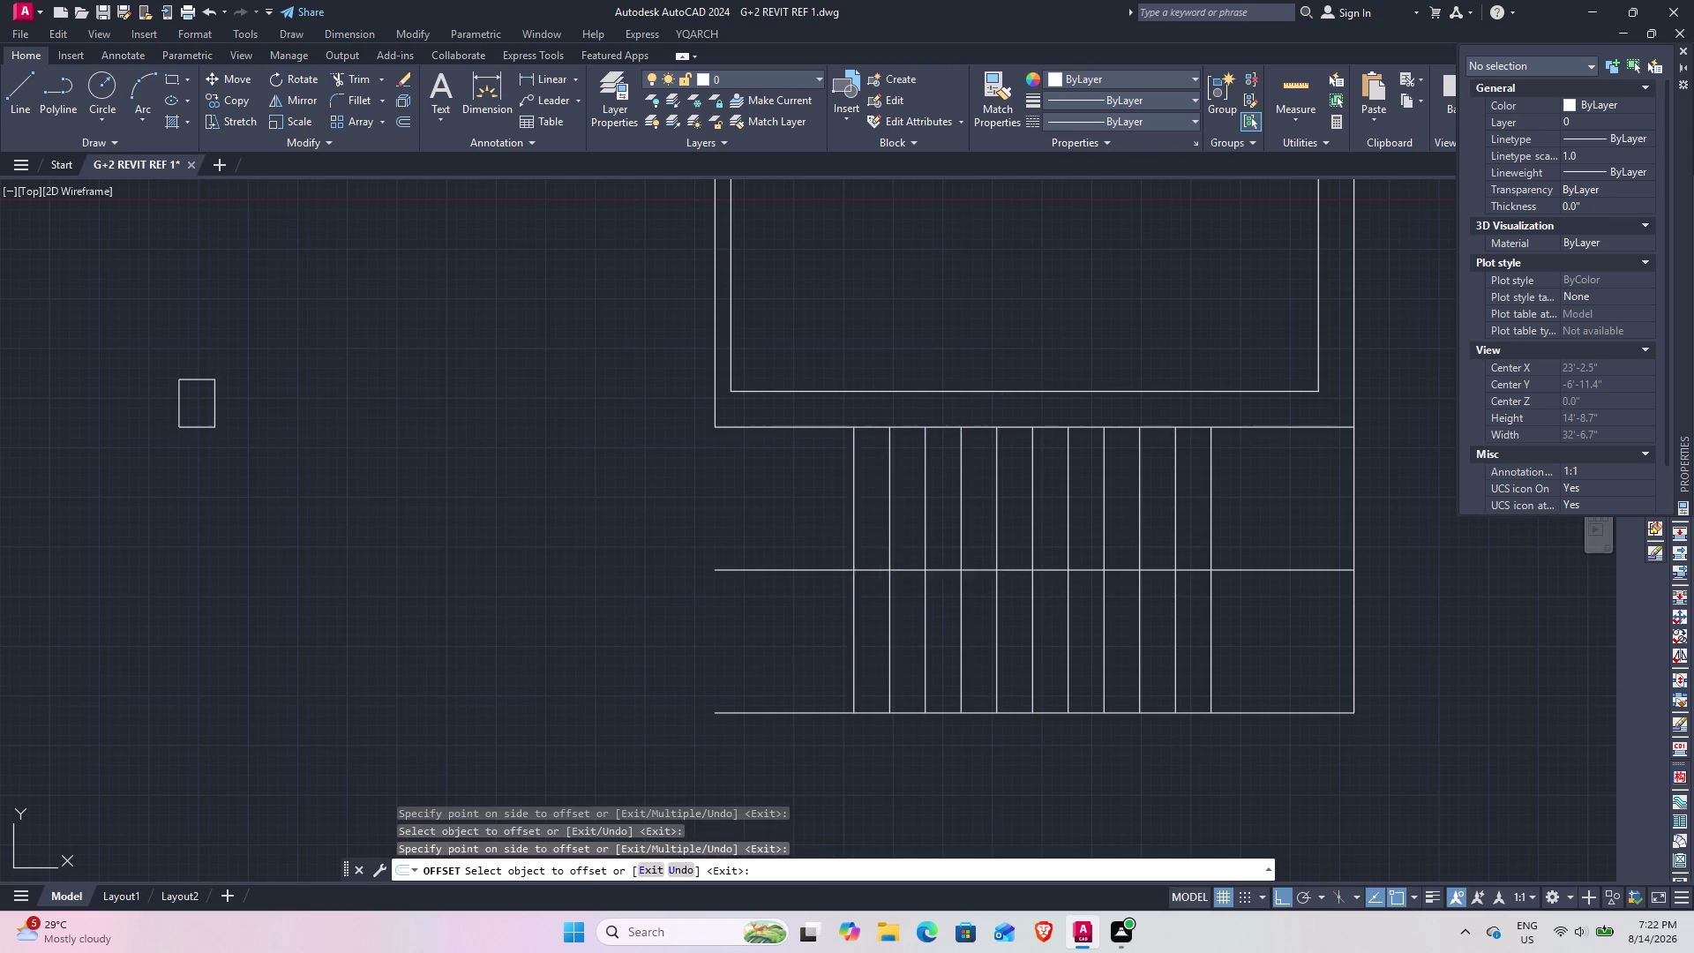
click(779, 537)
click(811, 533)
click(770, 526)
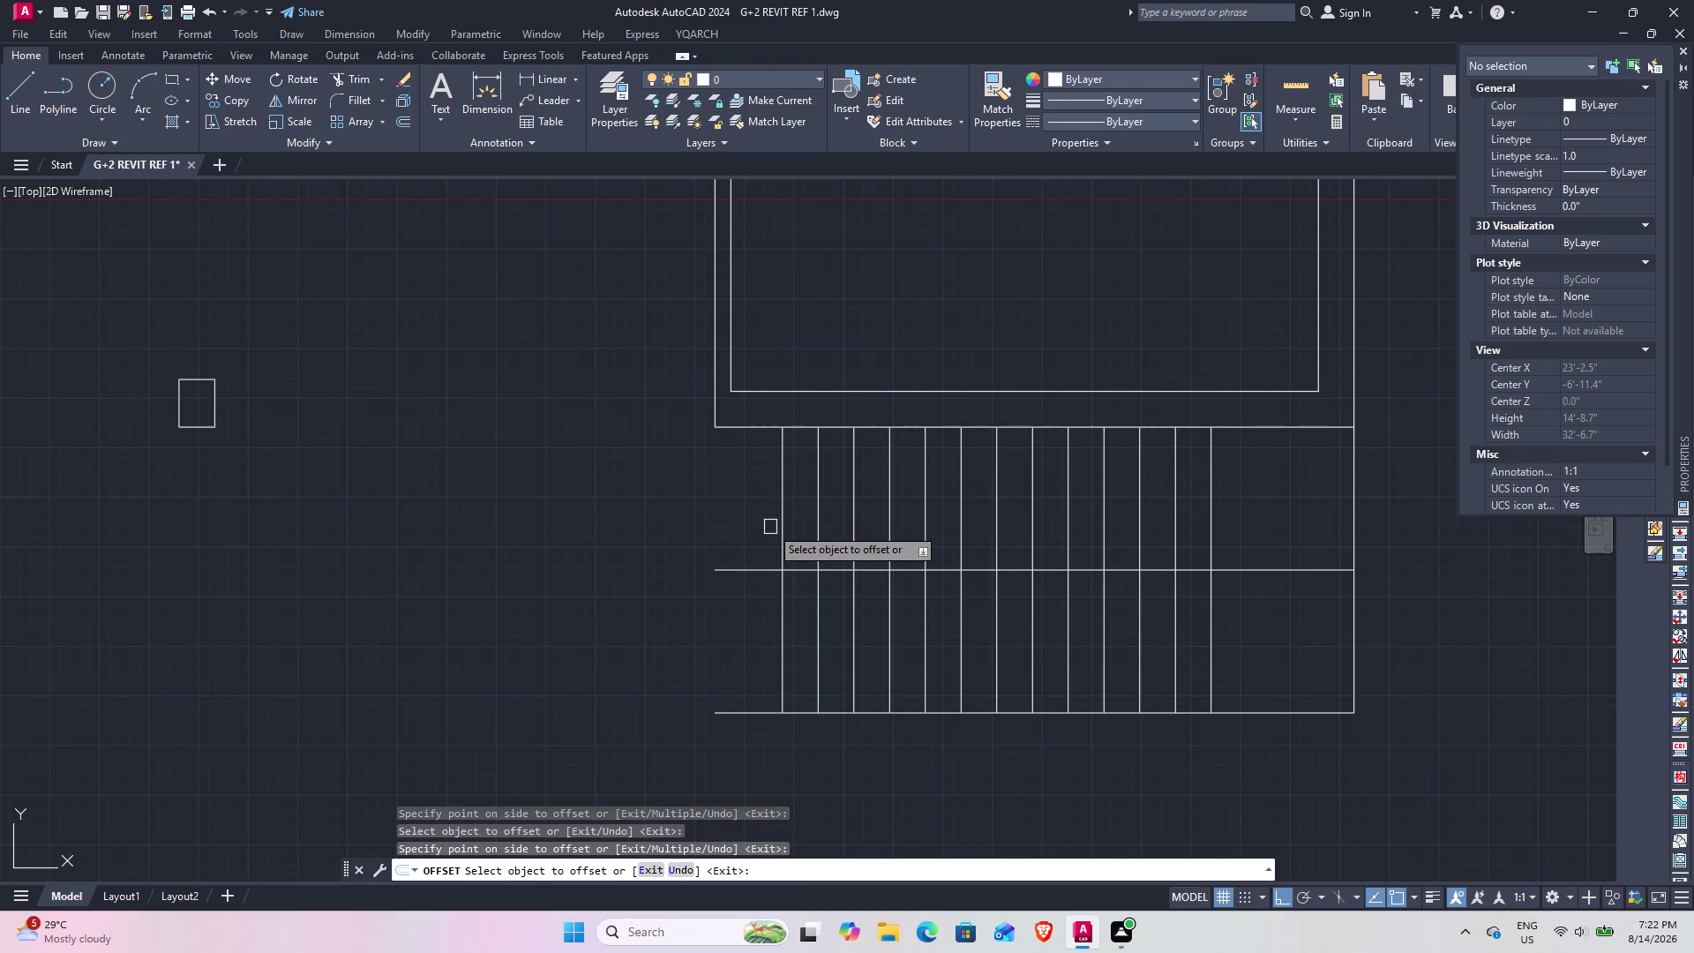
key(Escape)
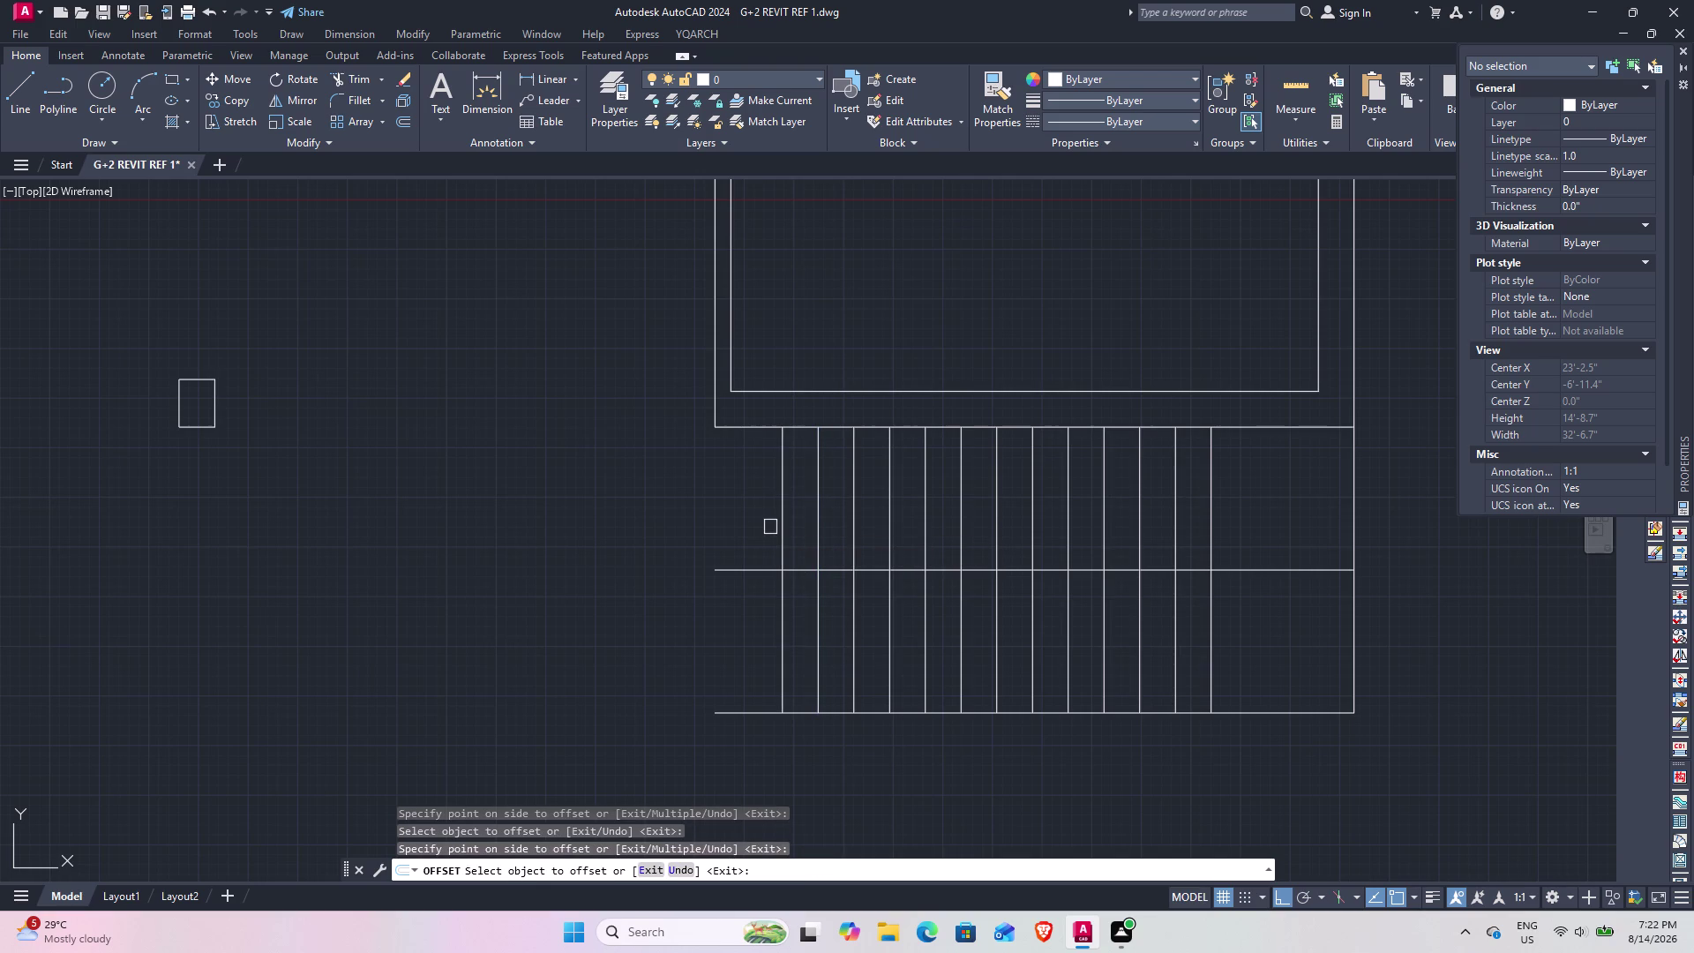
Trim the excess lower-edge ends and fence-trim the upper treads to the narrow flight.
text(tr)
key(space)
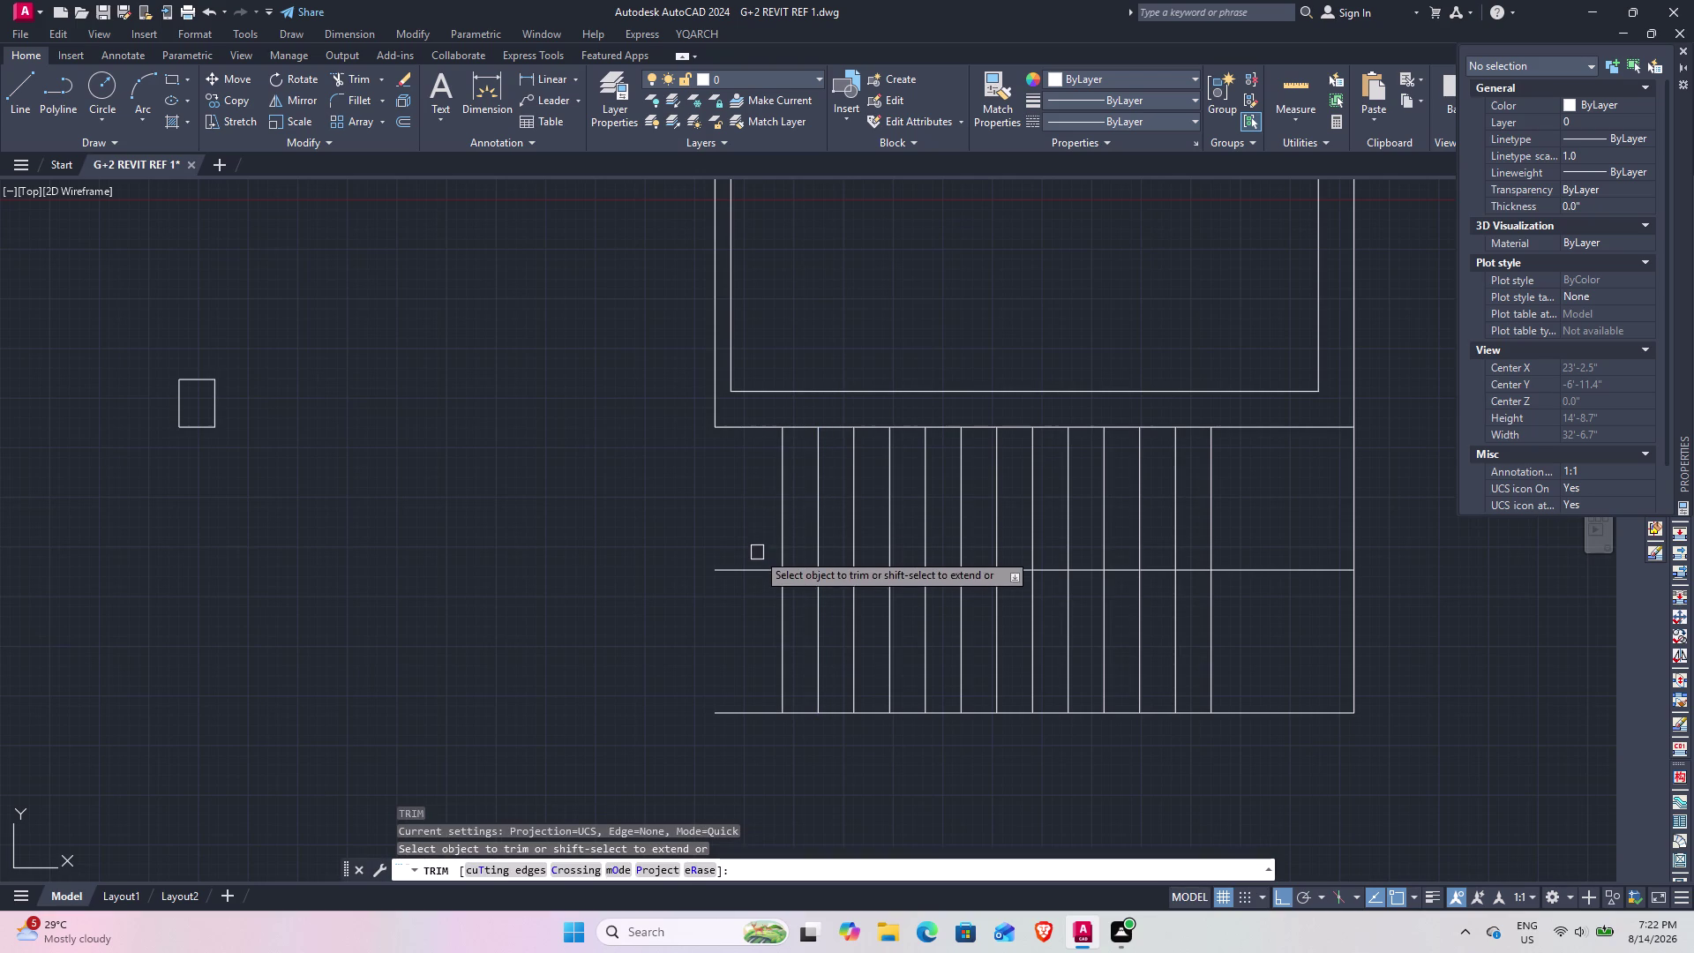
click(757, 552)
click(755, 754)
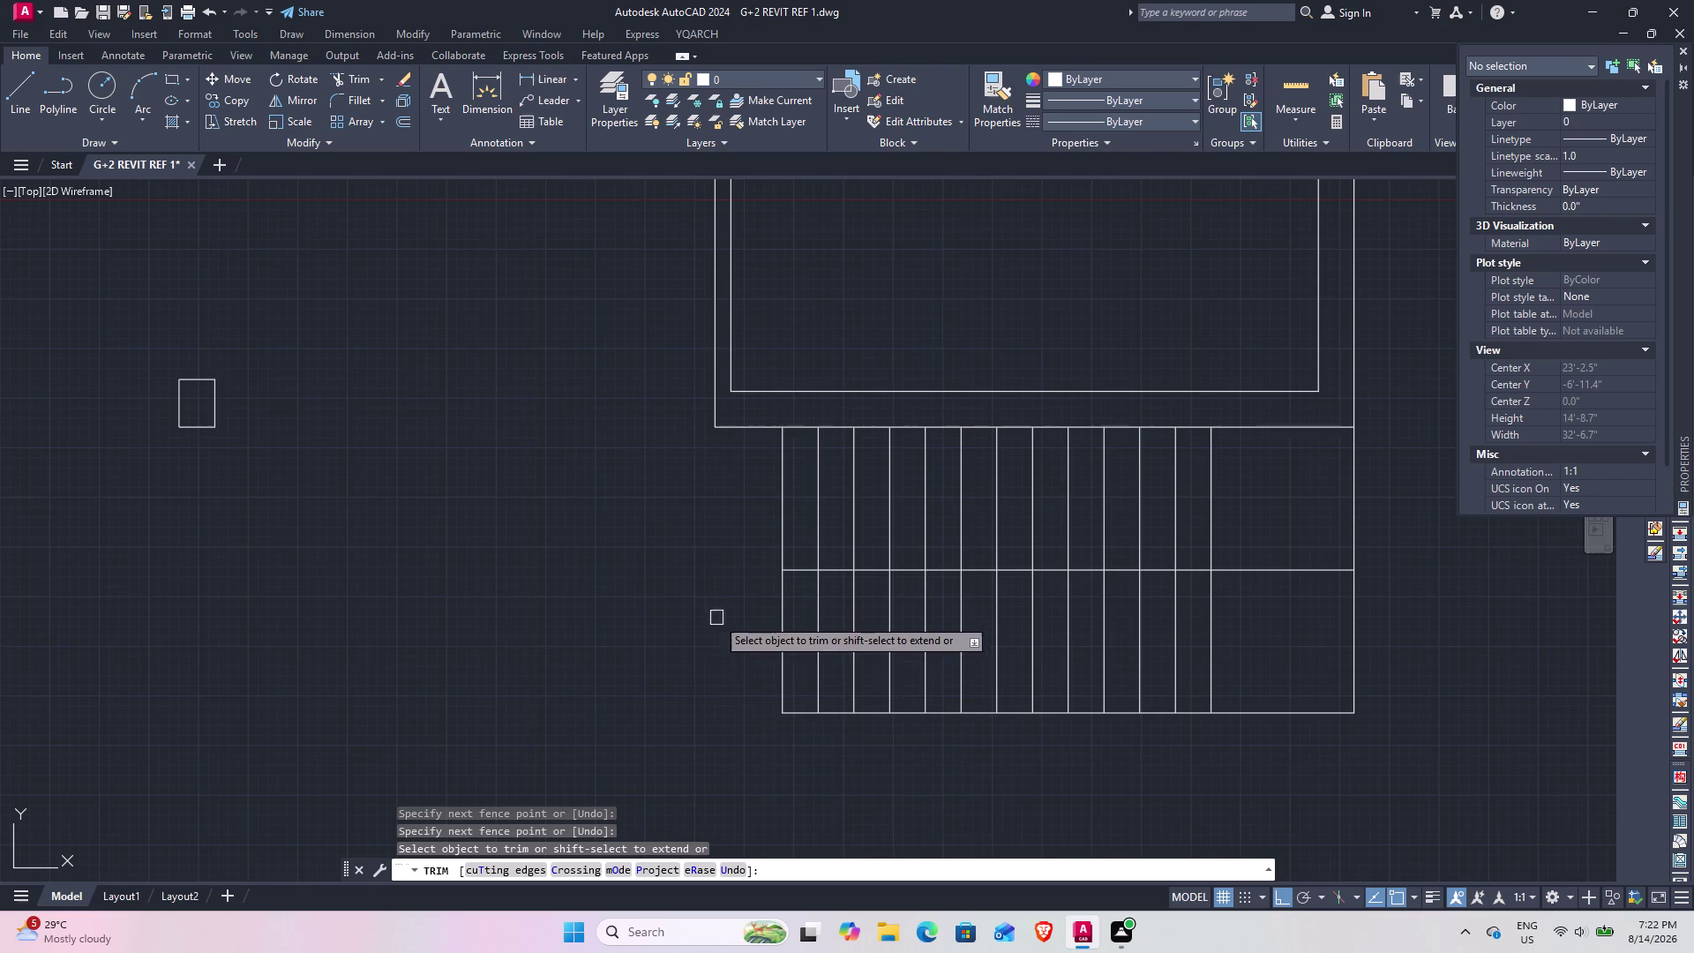
click(755, 507)
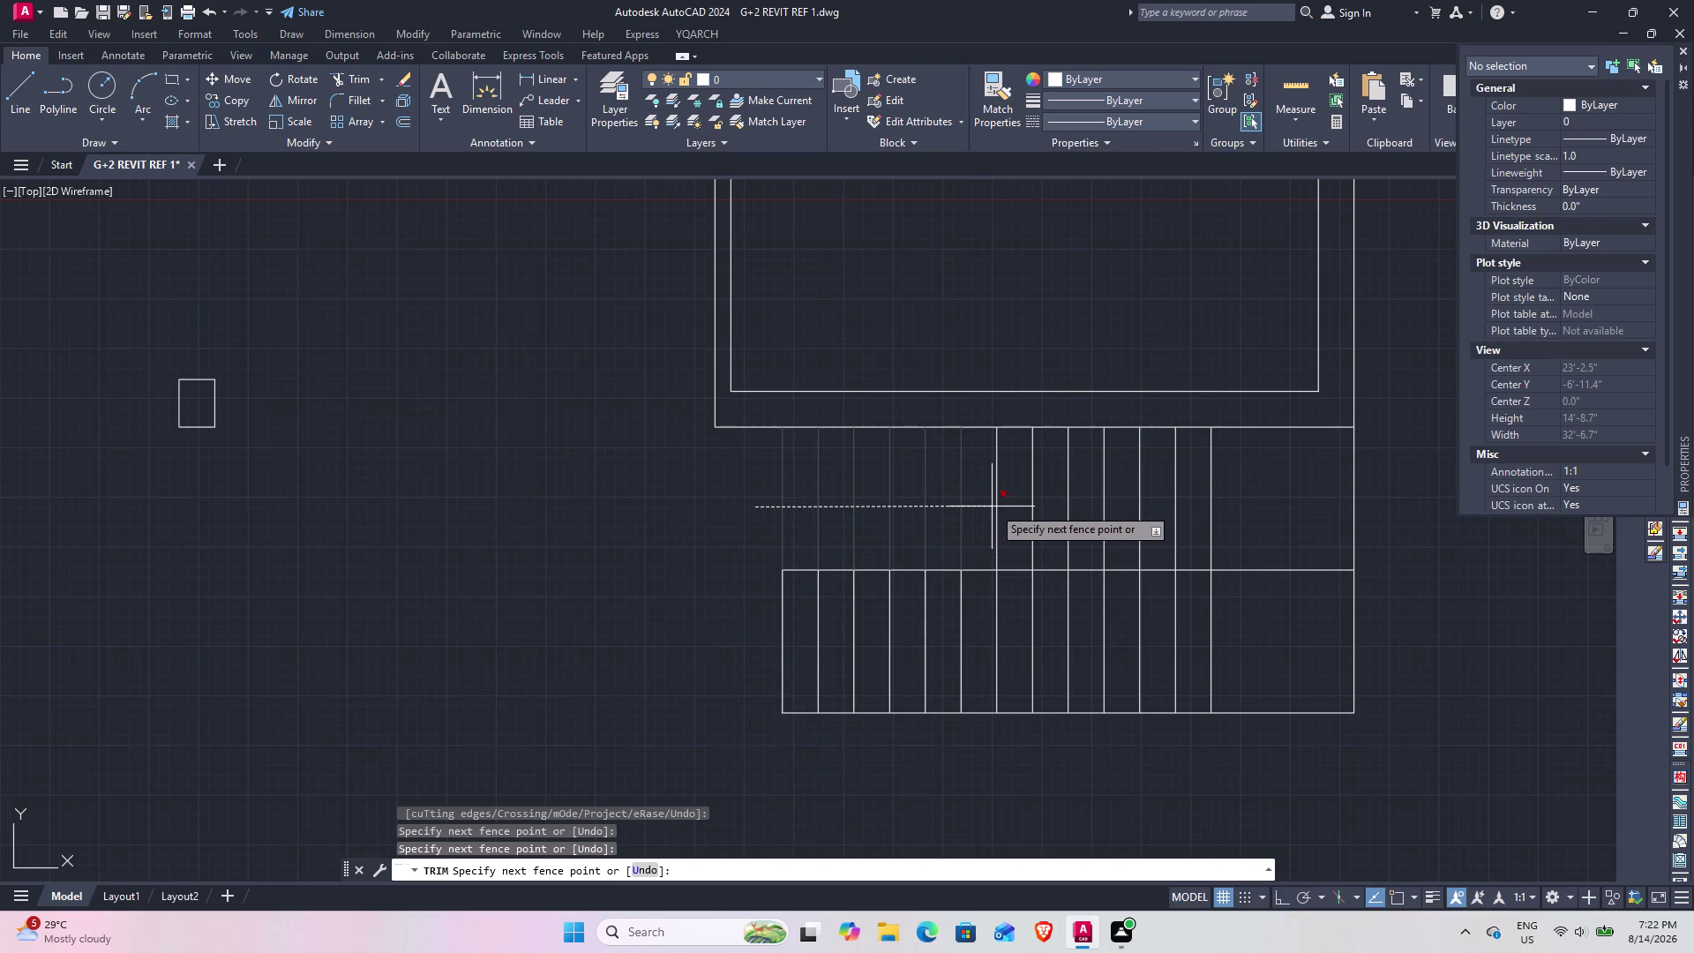
click(1004, 509)
scroll(down, 3)
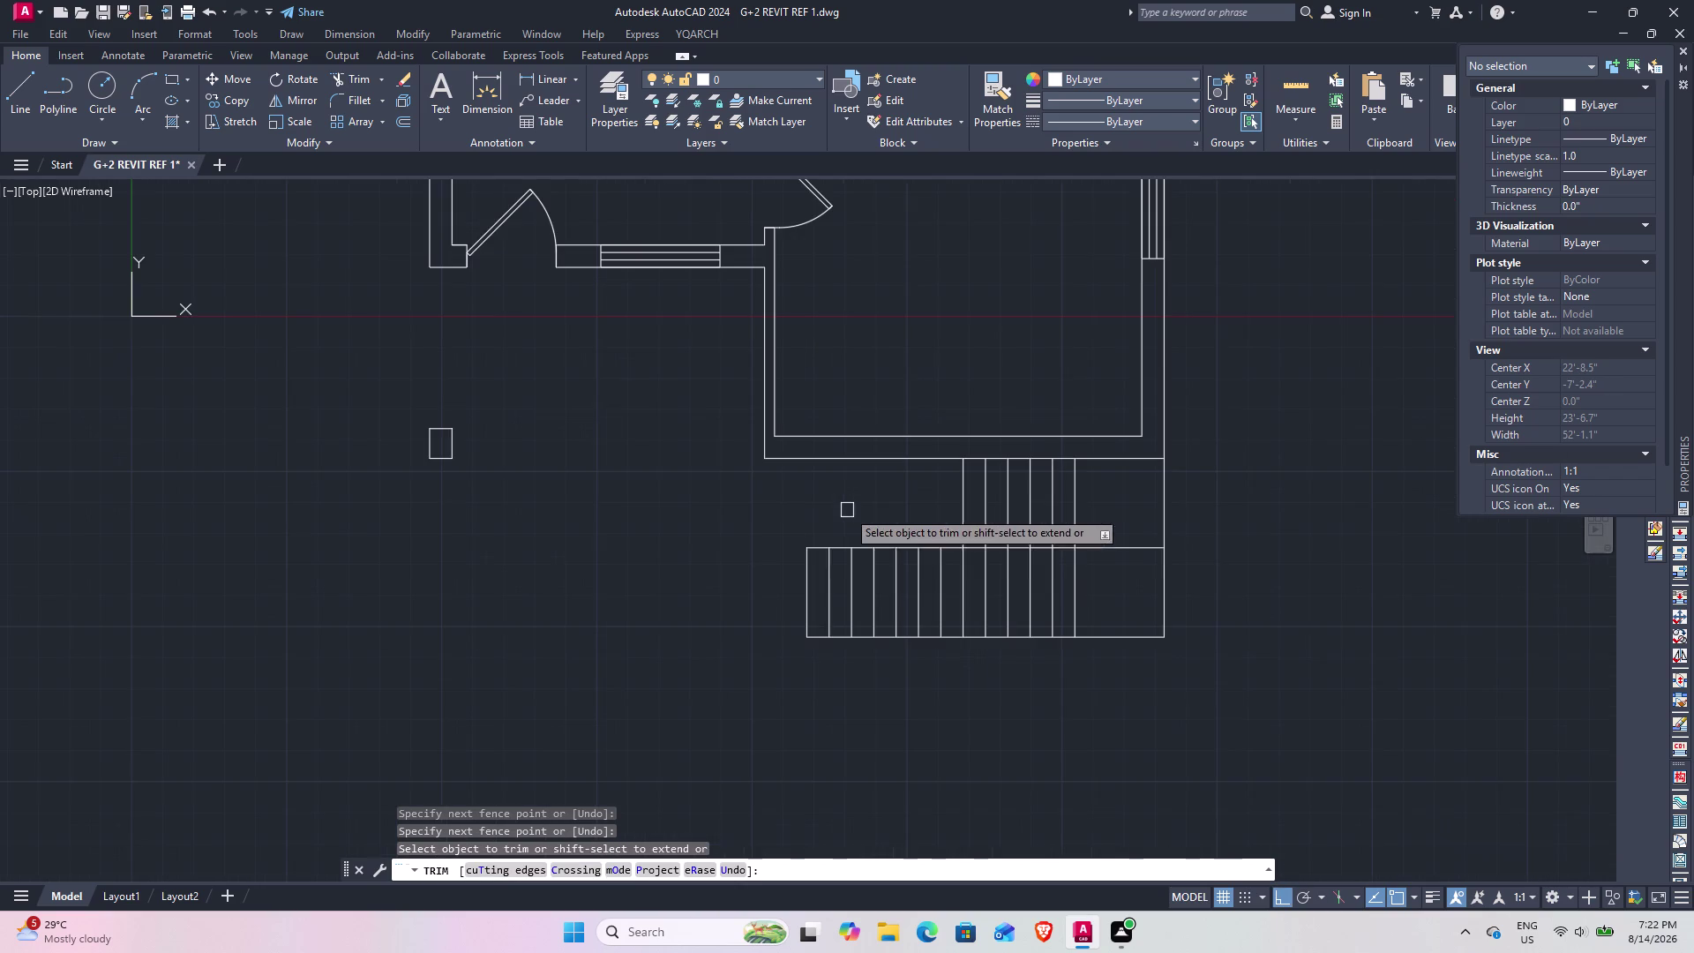
key(Escape)
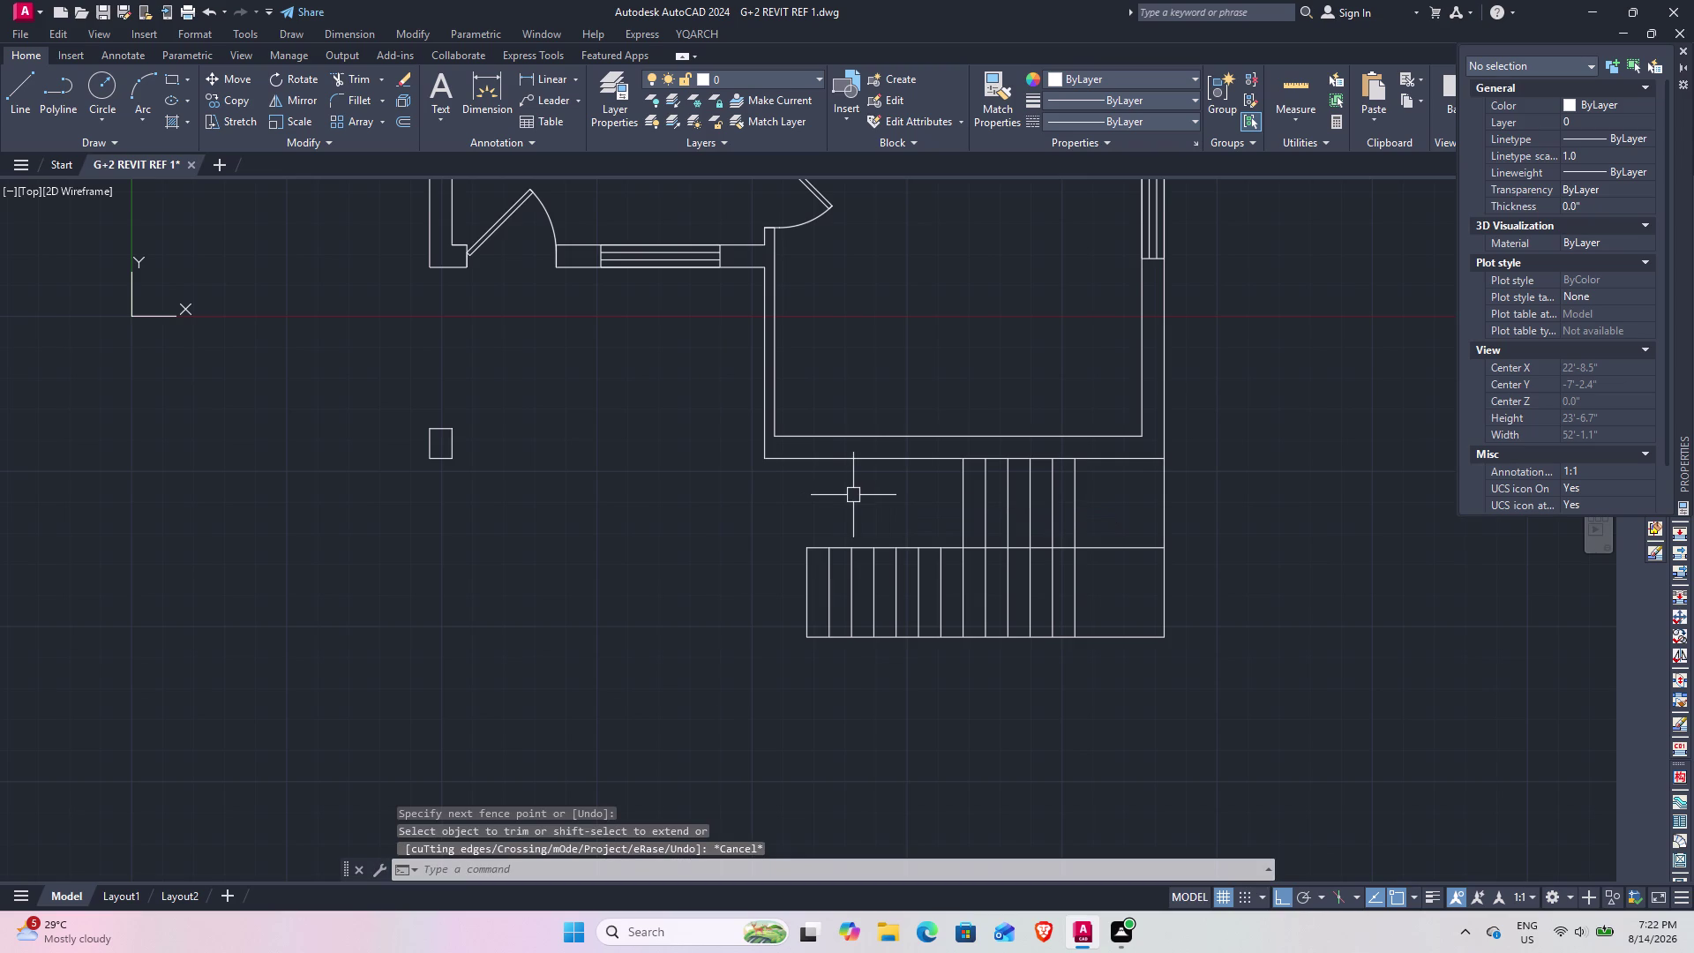
scroll(up, 3)
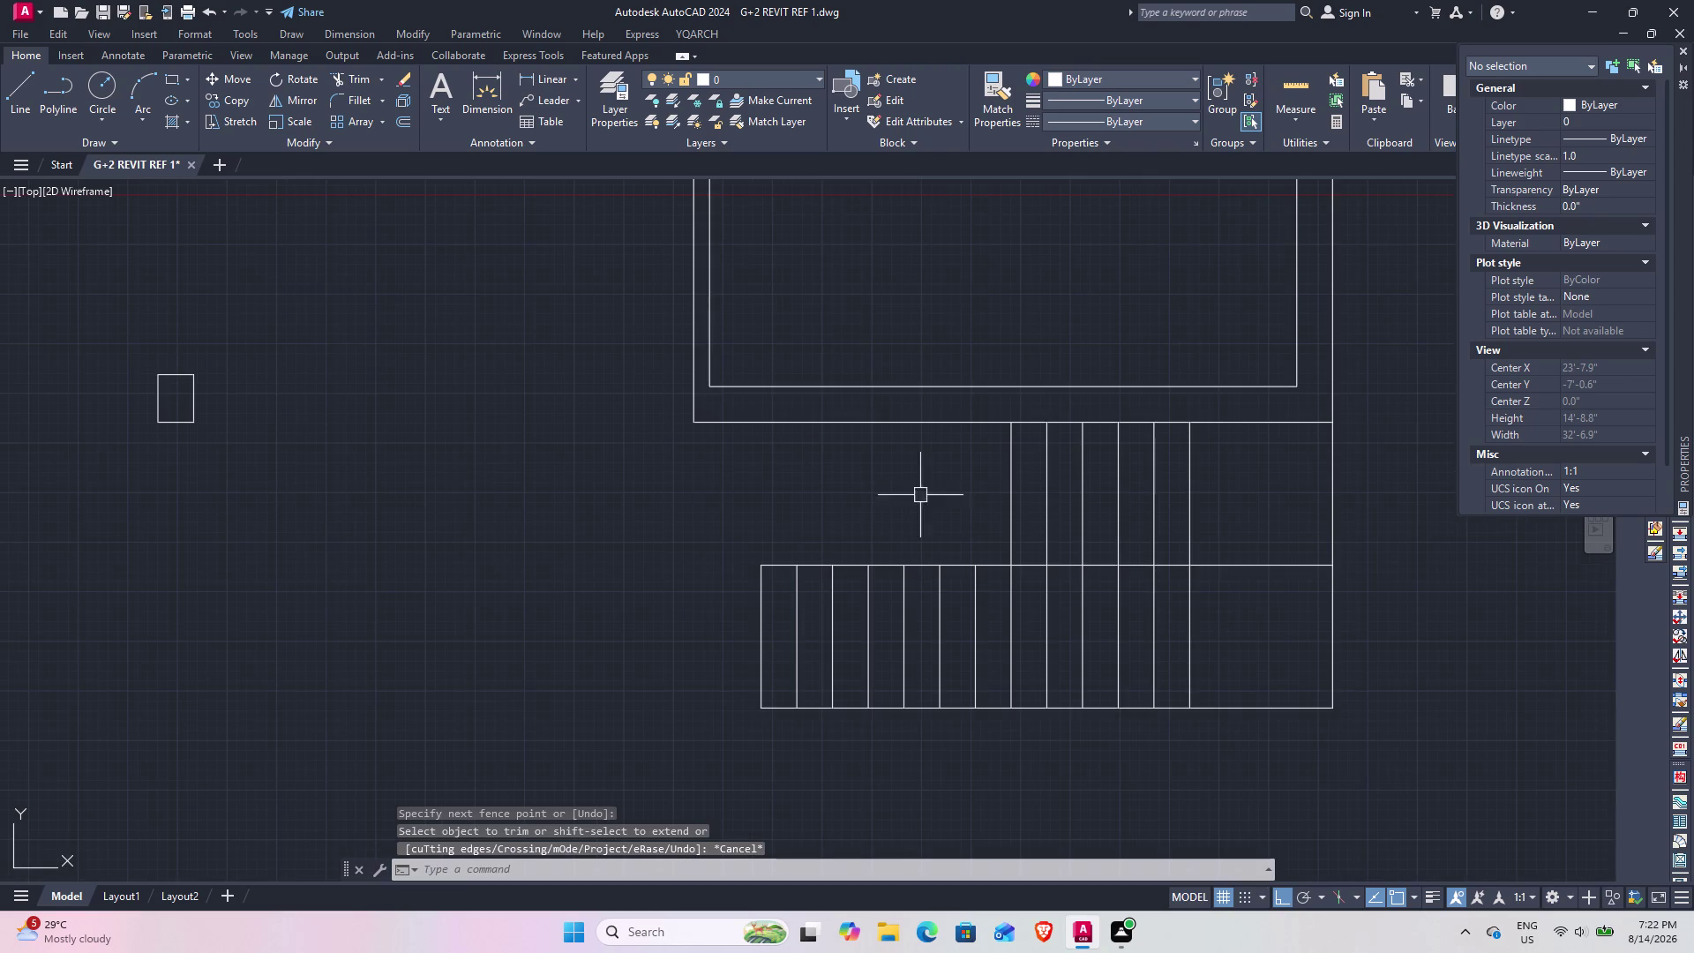
middle_drag(917, 480, 845, 541)
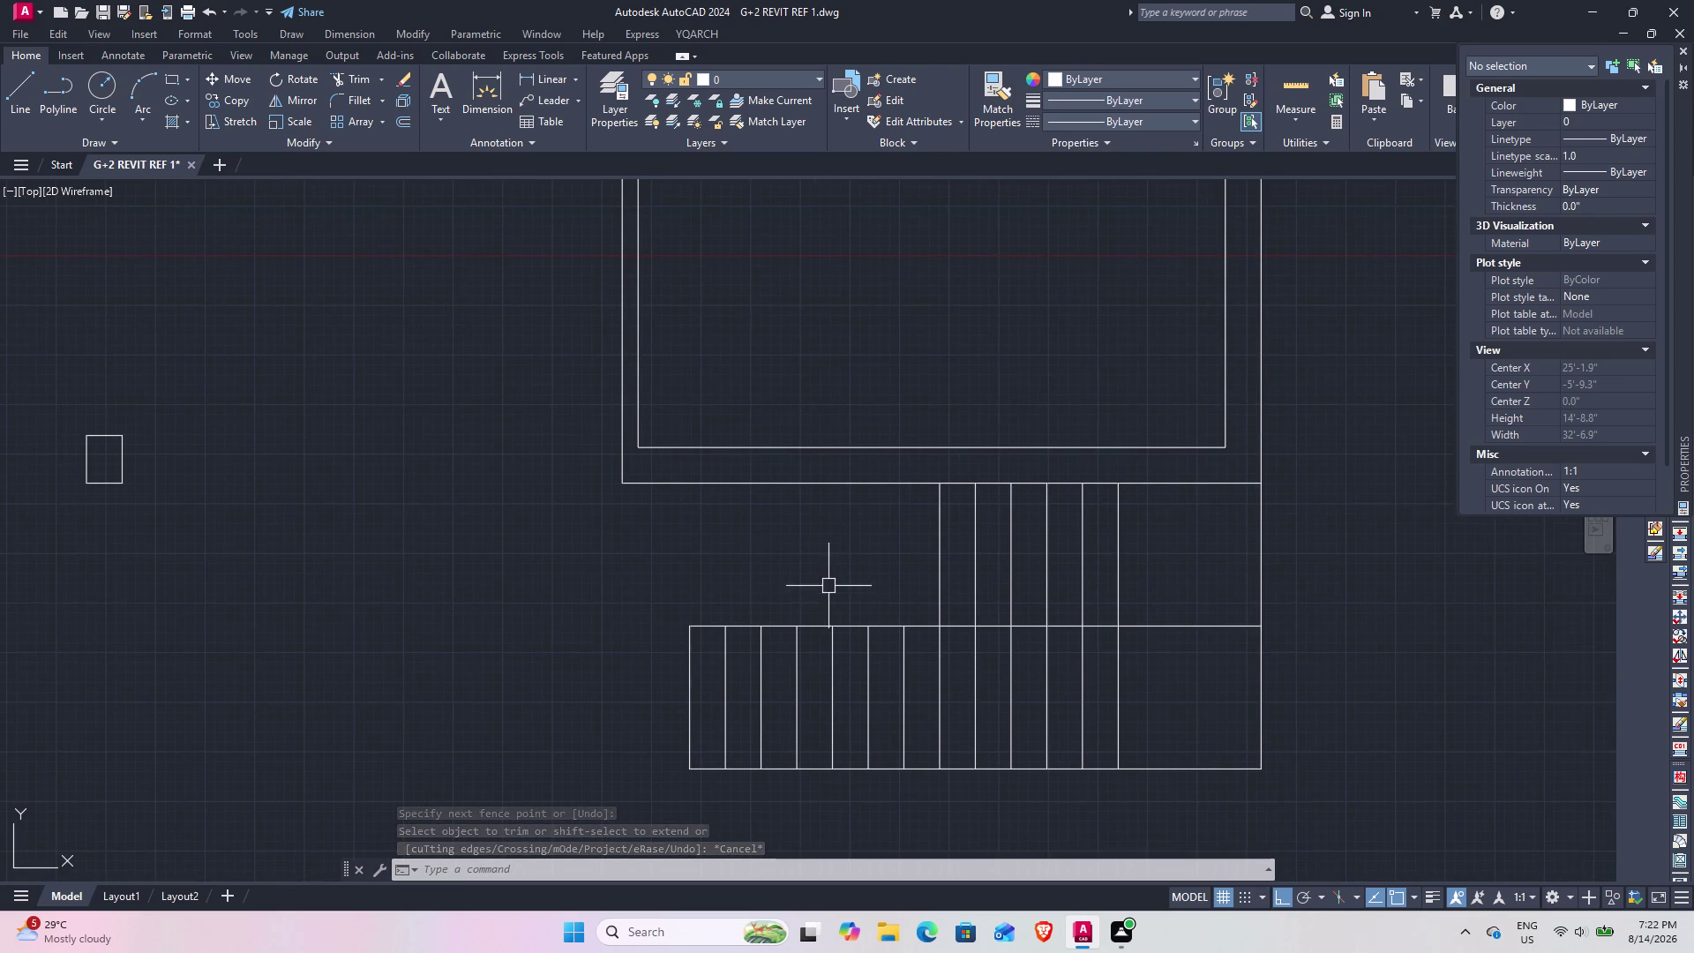
scroll(down, 3)
middle_drag(741, 606, 940, 555)
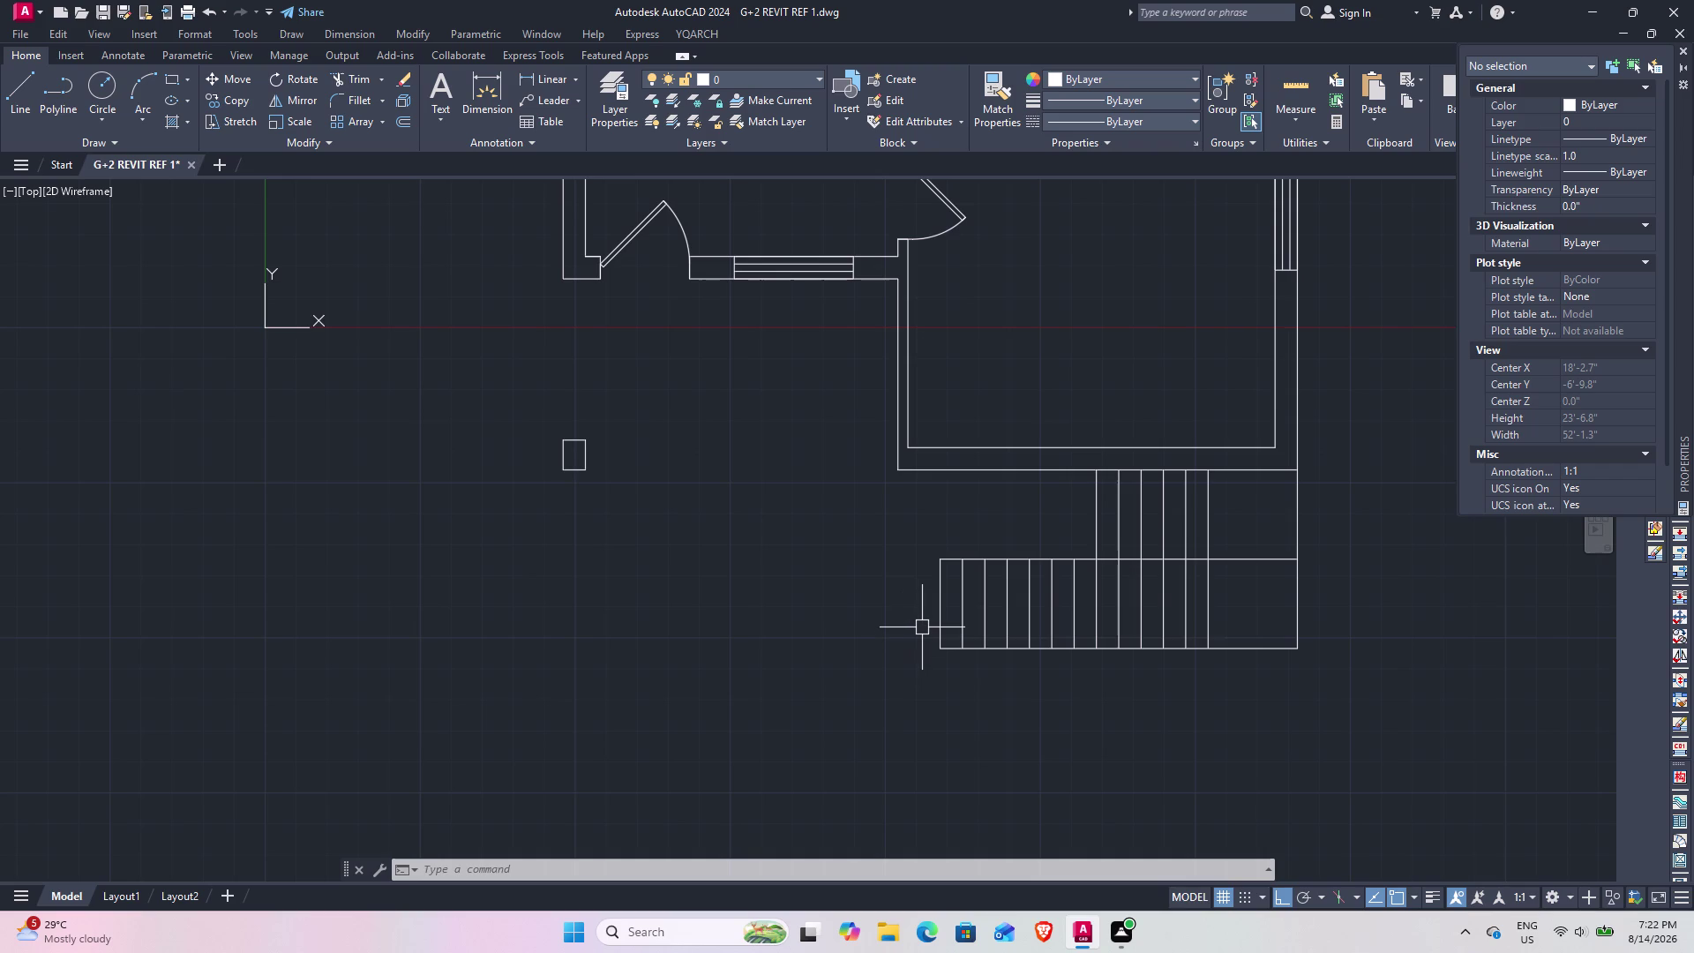
middle_drag(838, 655, 898, 651)
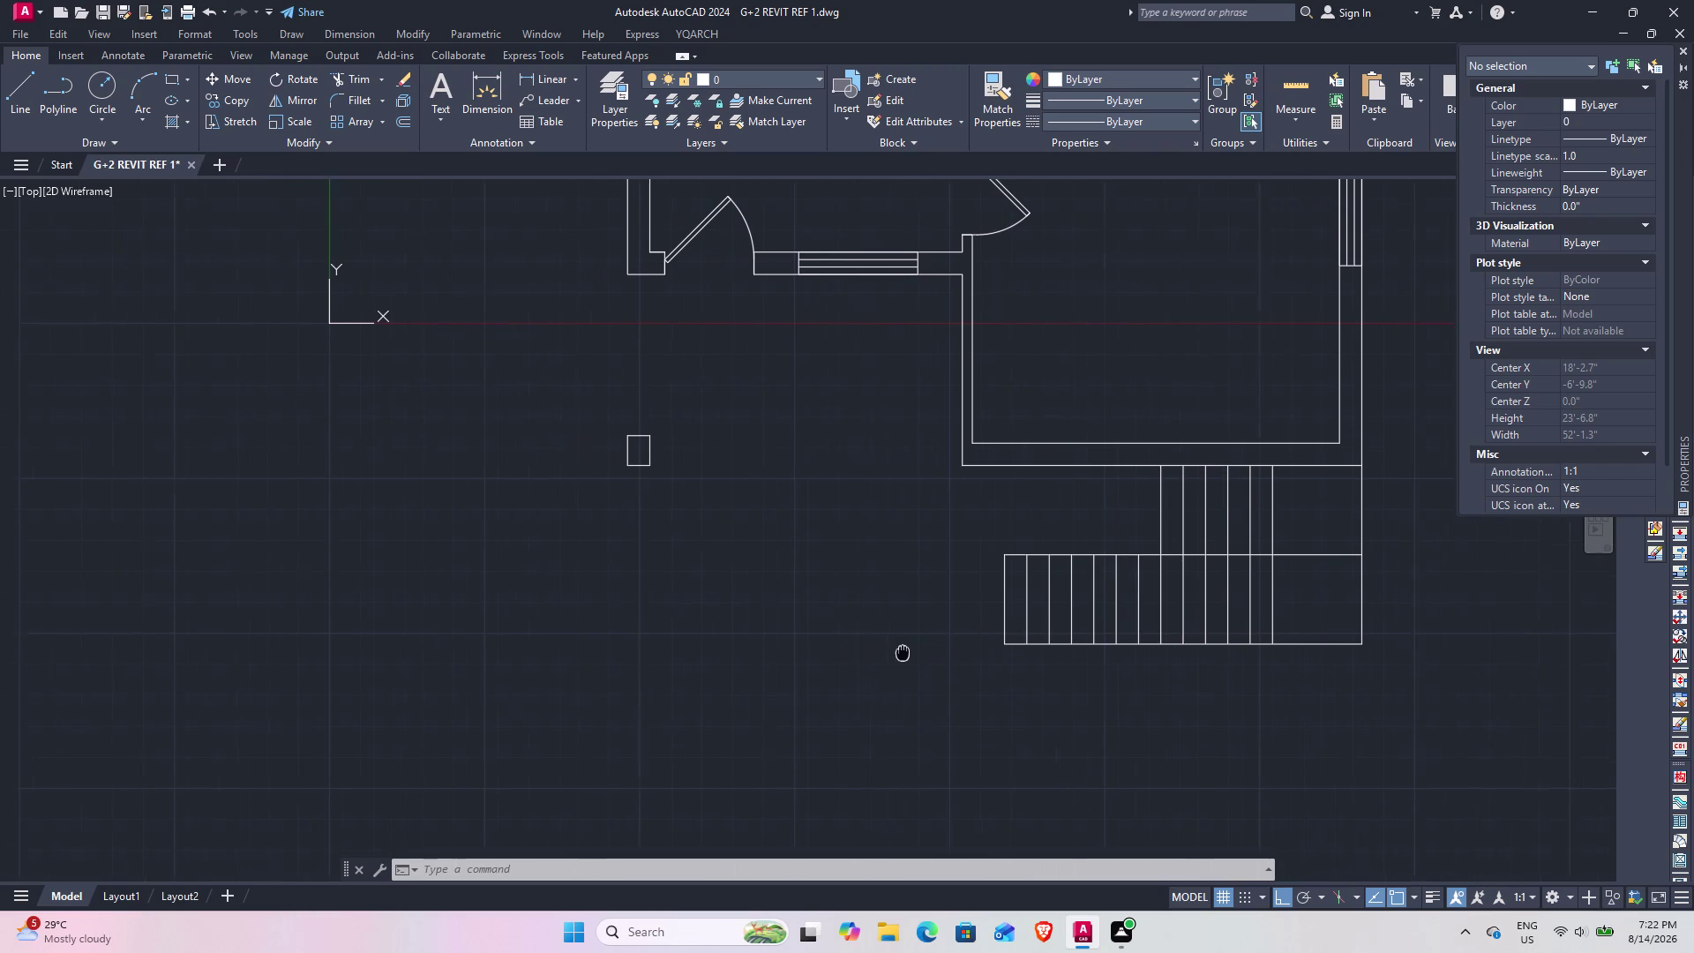
middle_drag(898, 652, 908, 650)
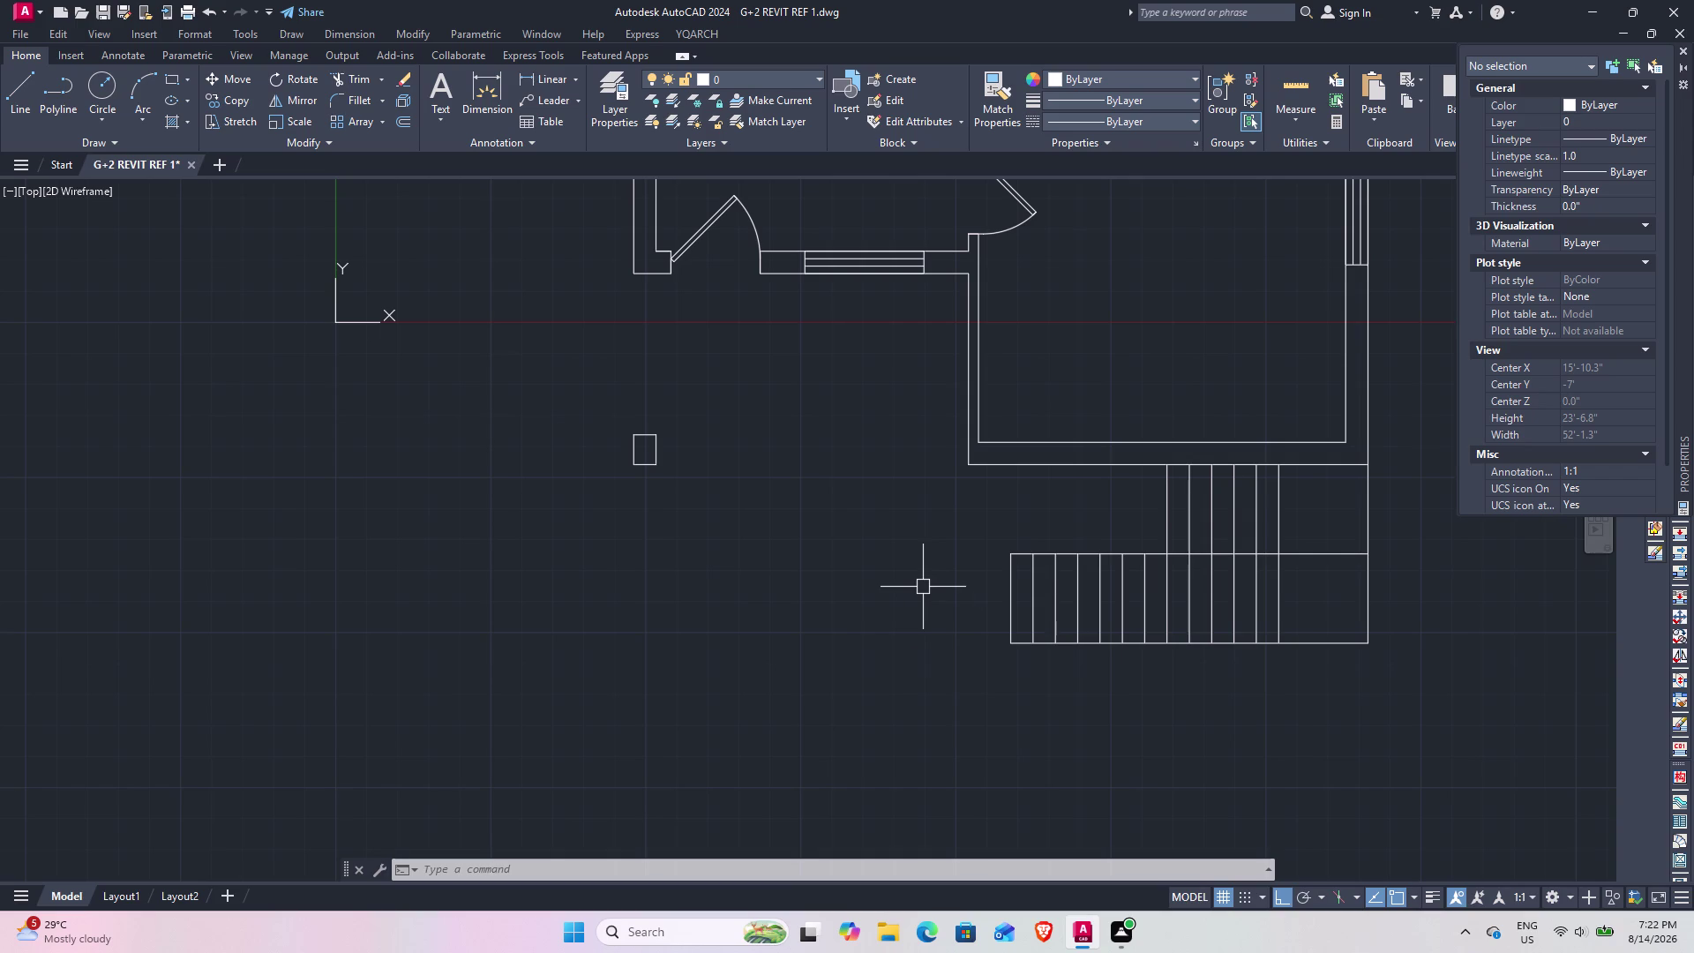
middle_drag(892, 496, 839, 755)
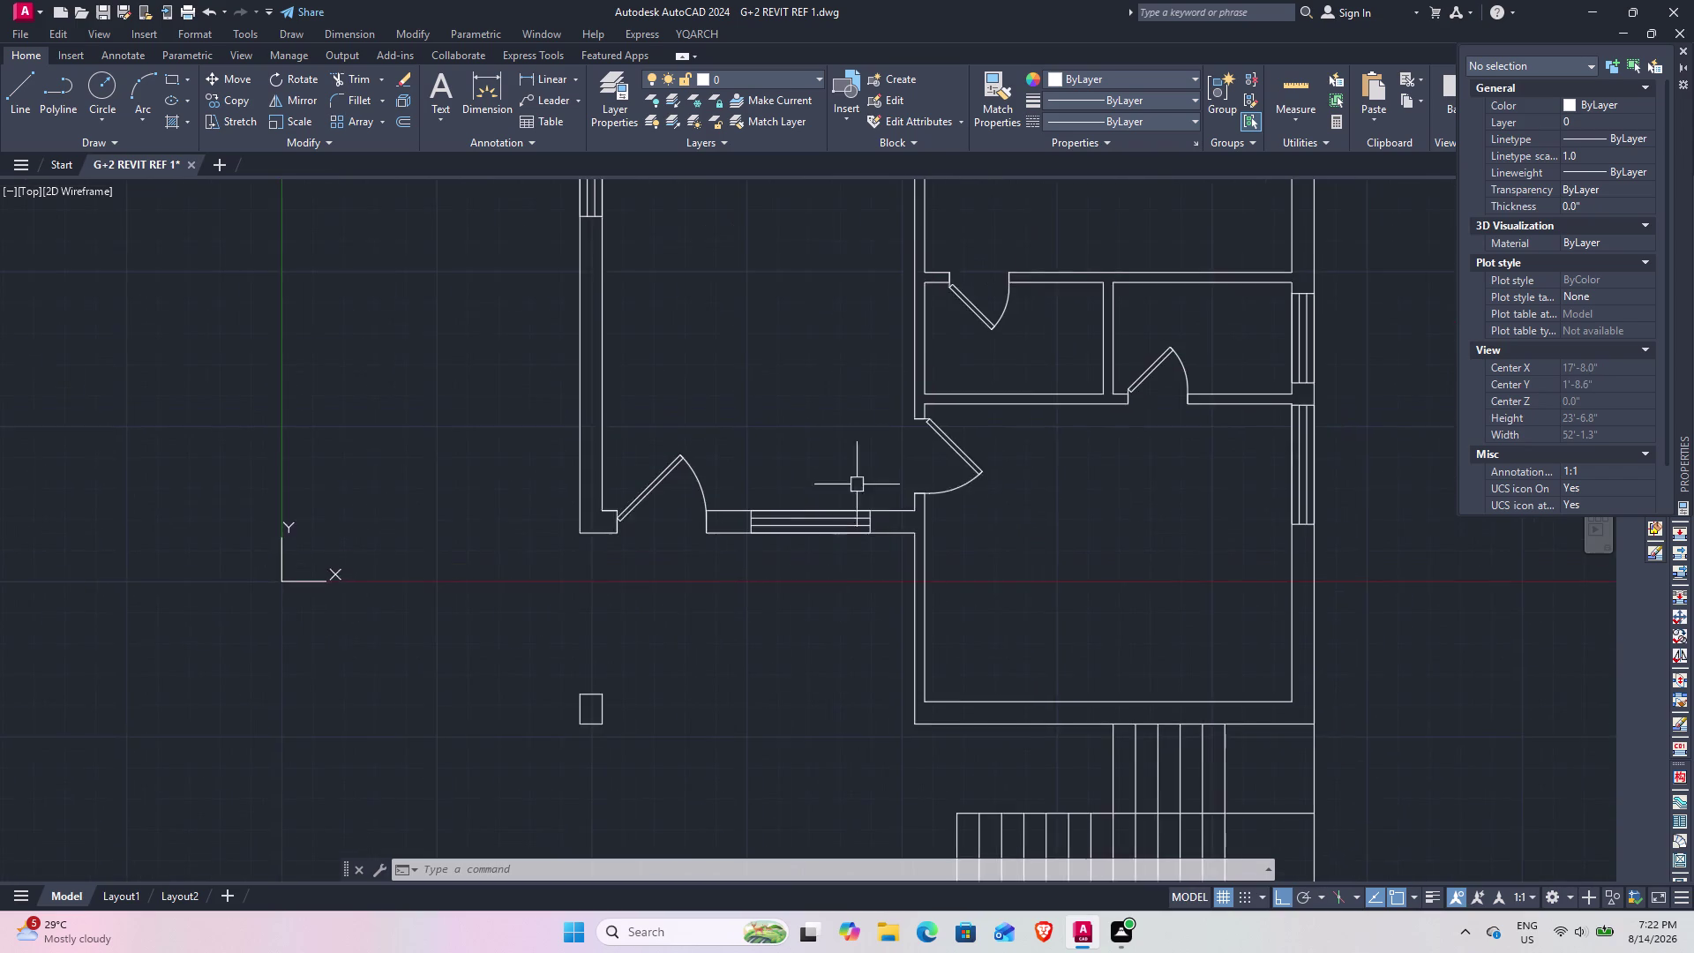
Offset the plan's top wall 2'8" upward to form the top boundary line.
scroll(down, 3)
middle_drag(868, 407, 805, 631)
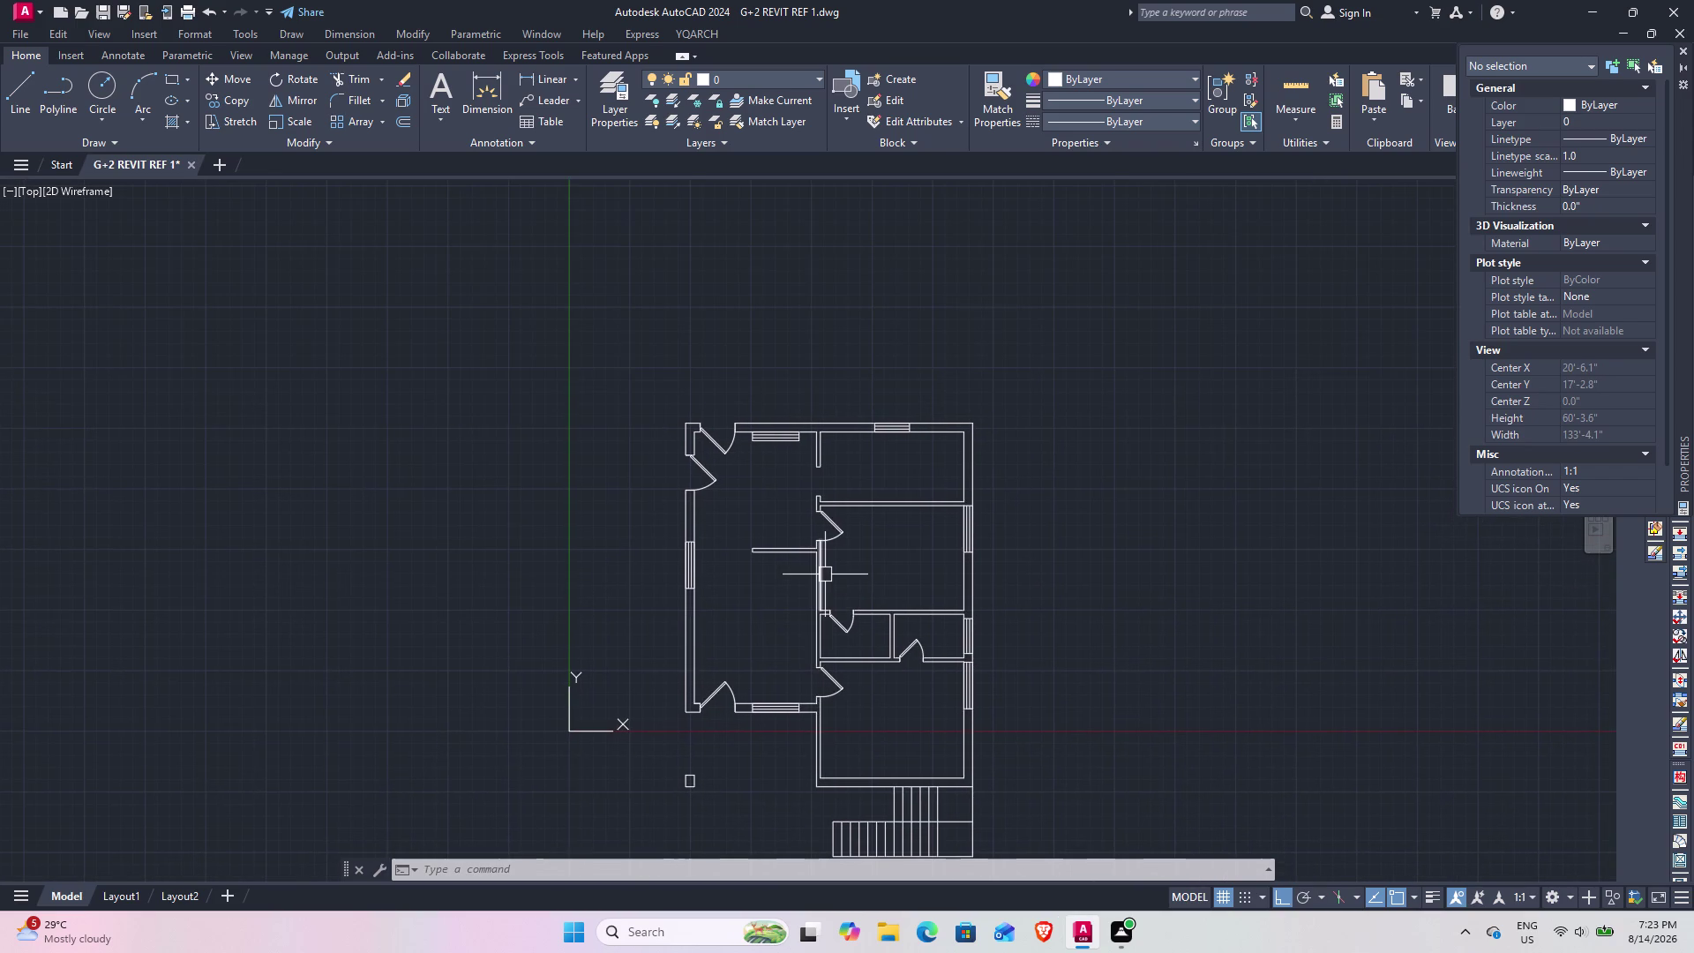
text(o)
key(space)
text(2)
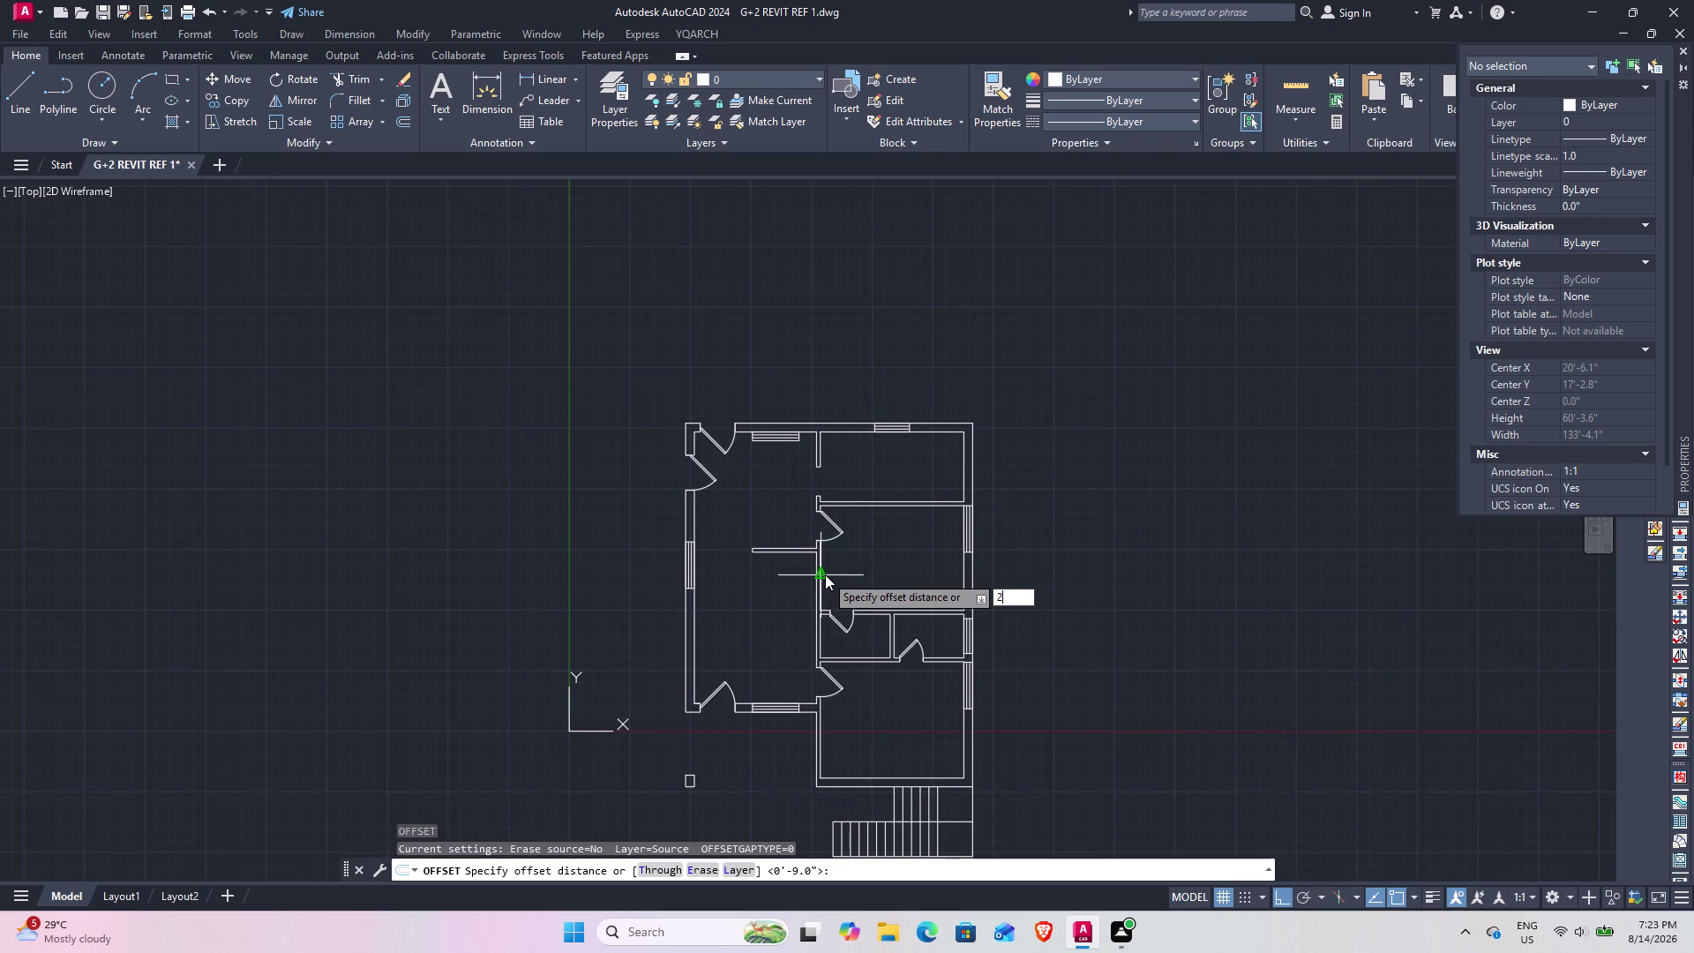
text('8")
key(Return)
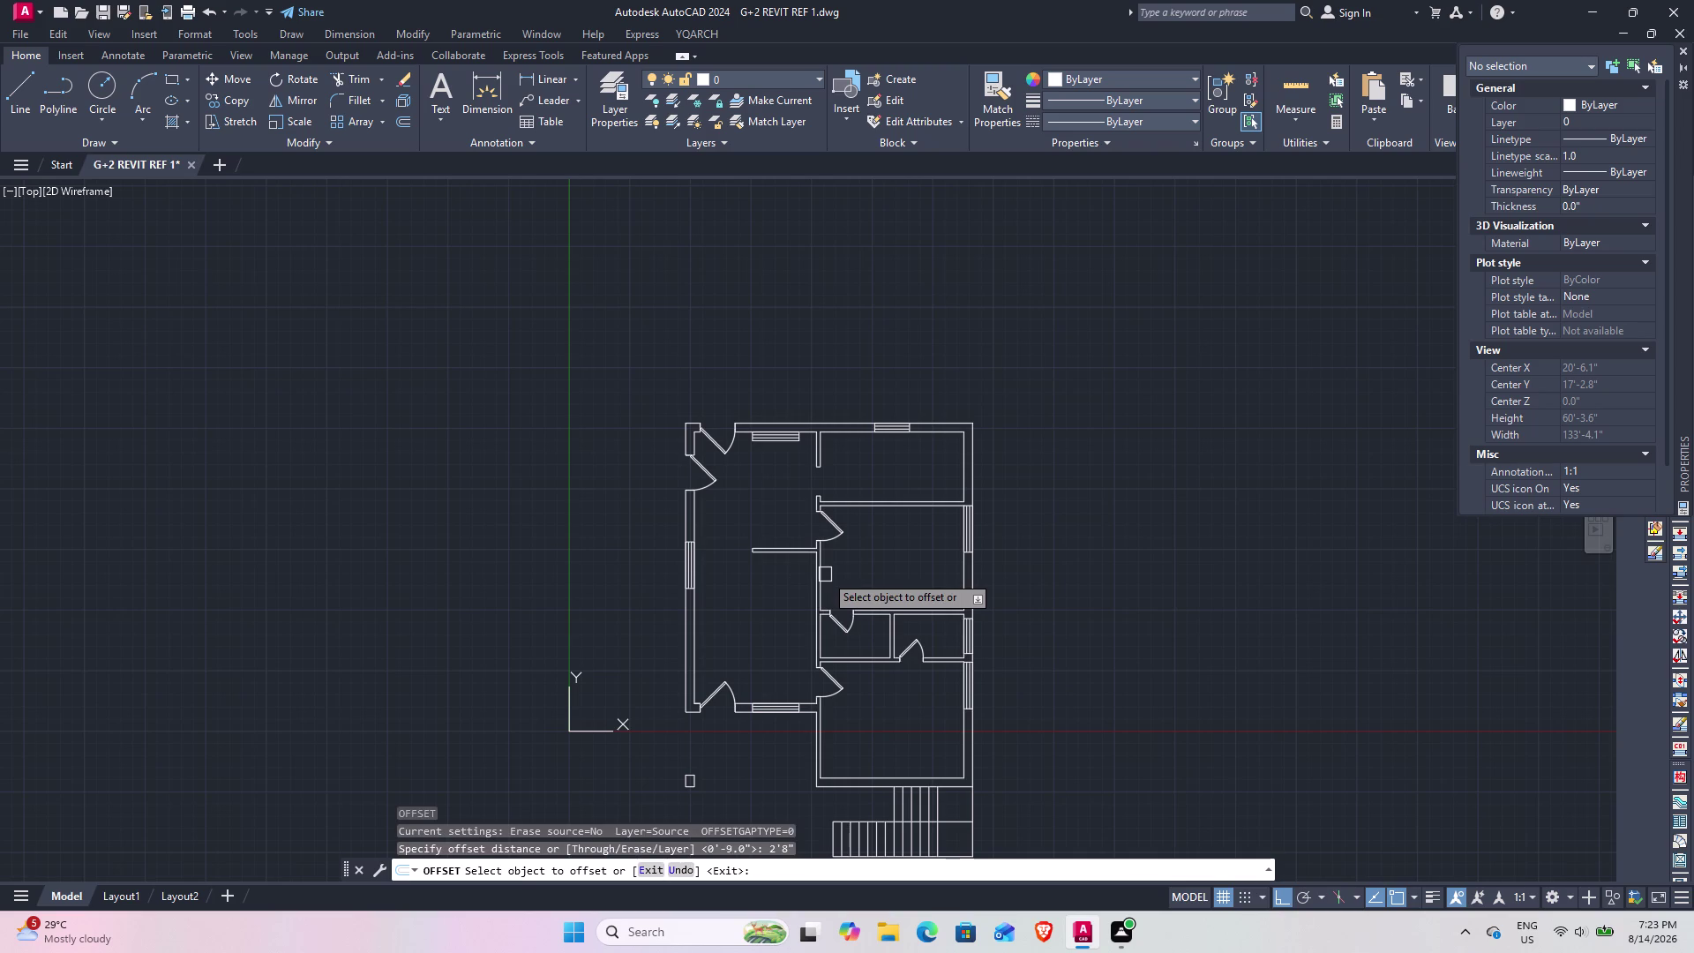
click(834, 423)
click(834, 357)
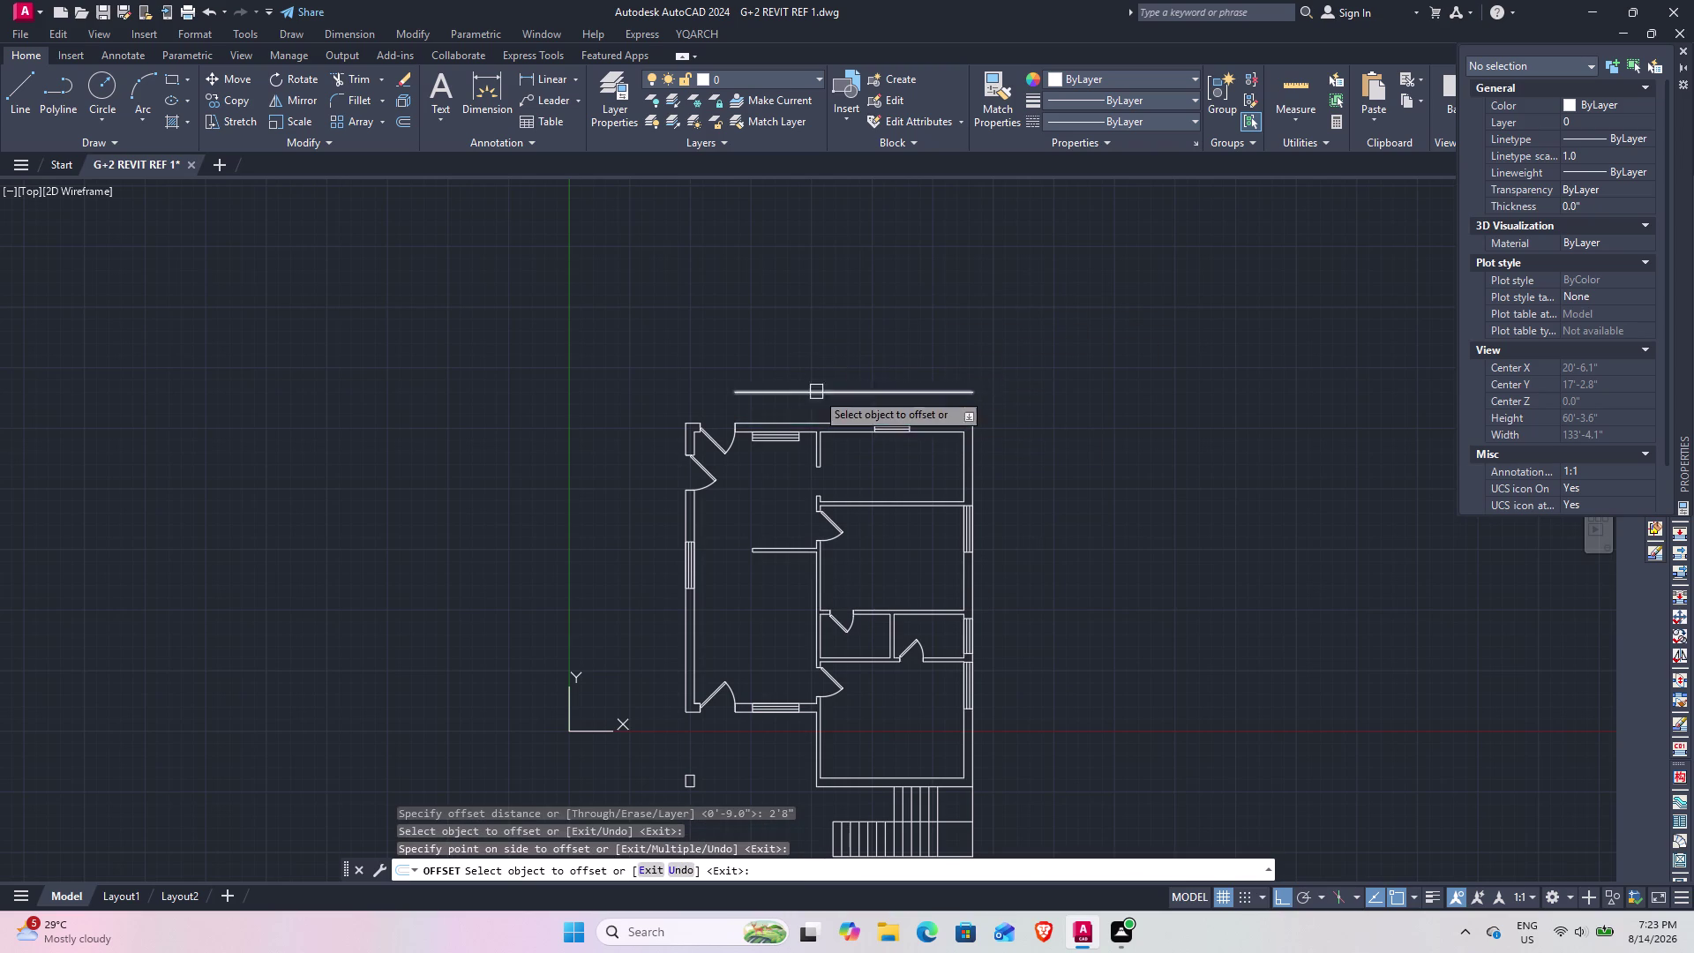
middle_drag(775, 426, 1015, 263)
key(Escape)
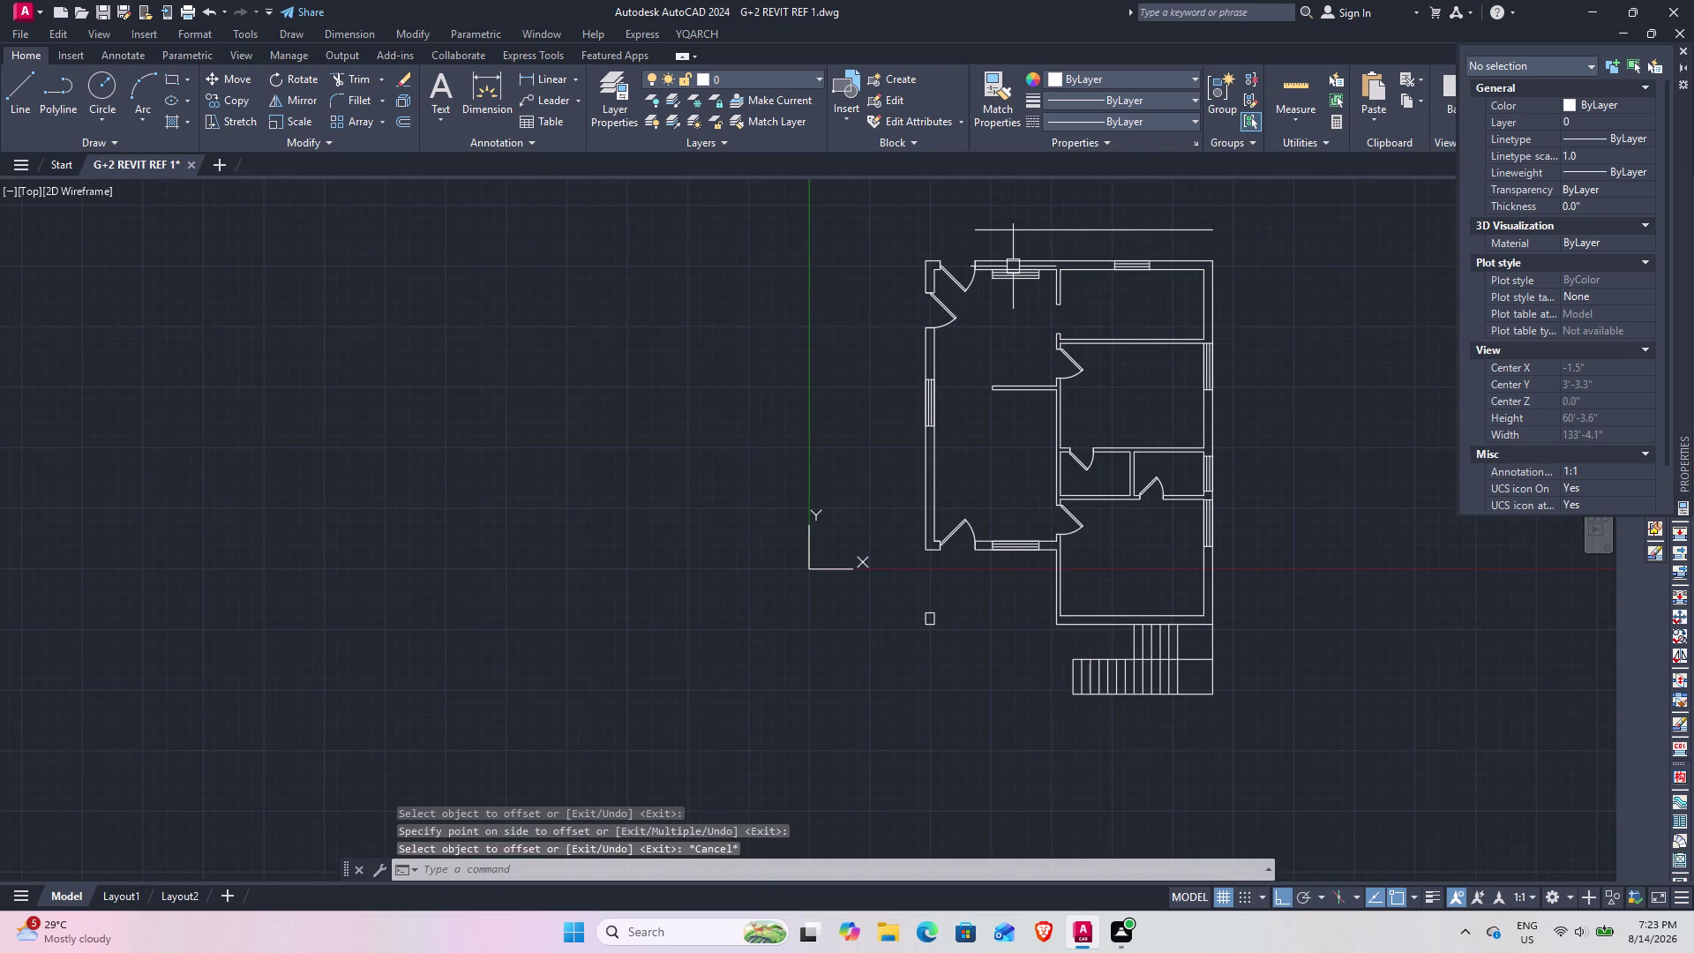
Offset the plan's left wall 3'6" to the left to form the left boundary line.
text(o)
key(space)
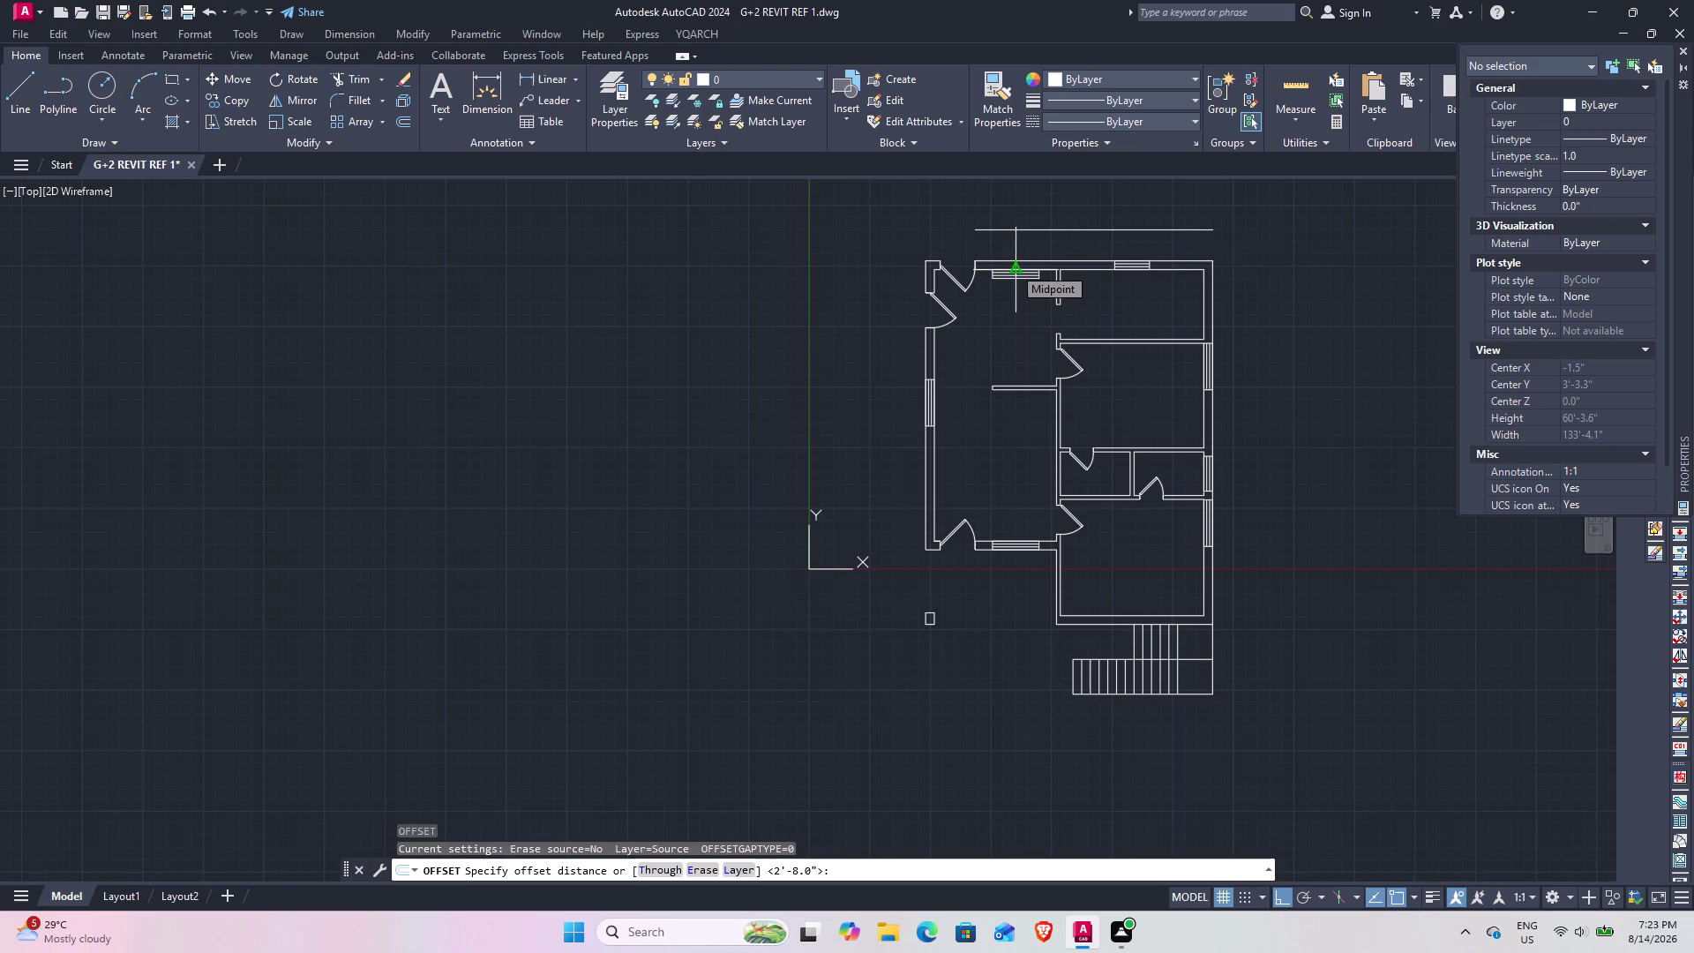
key(3)
text(')
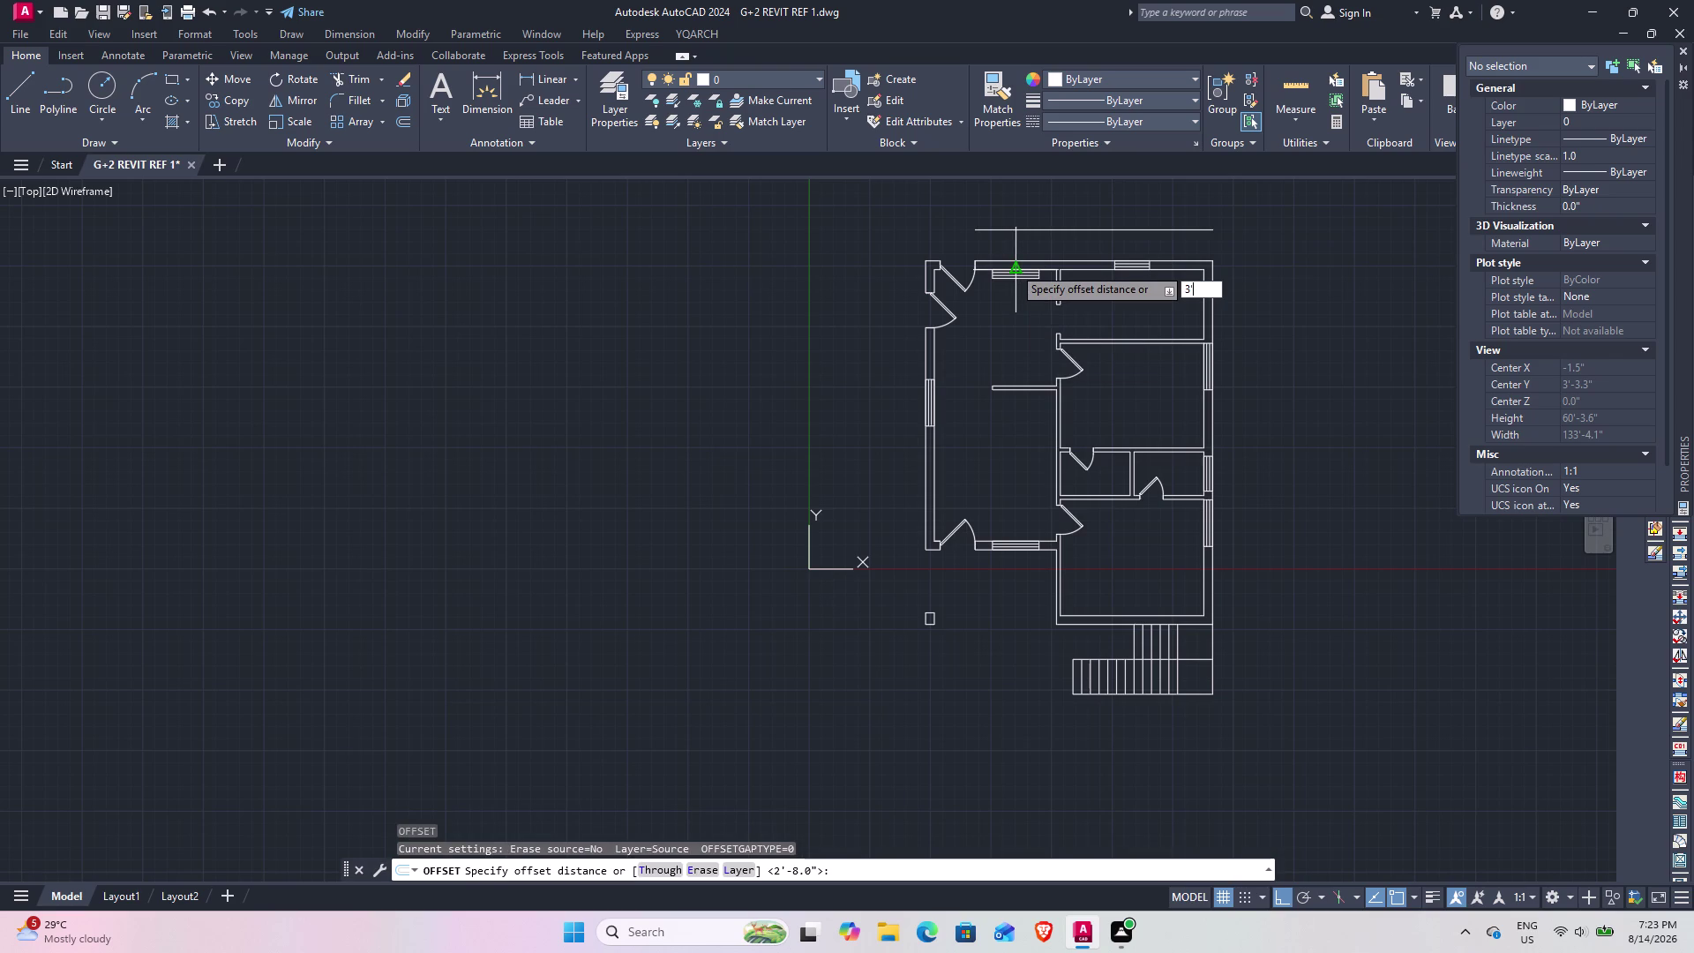
text(6)
key(shift+quotedbl)
key(Return)
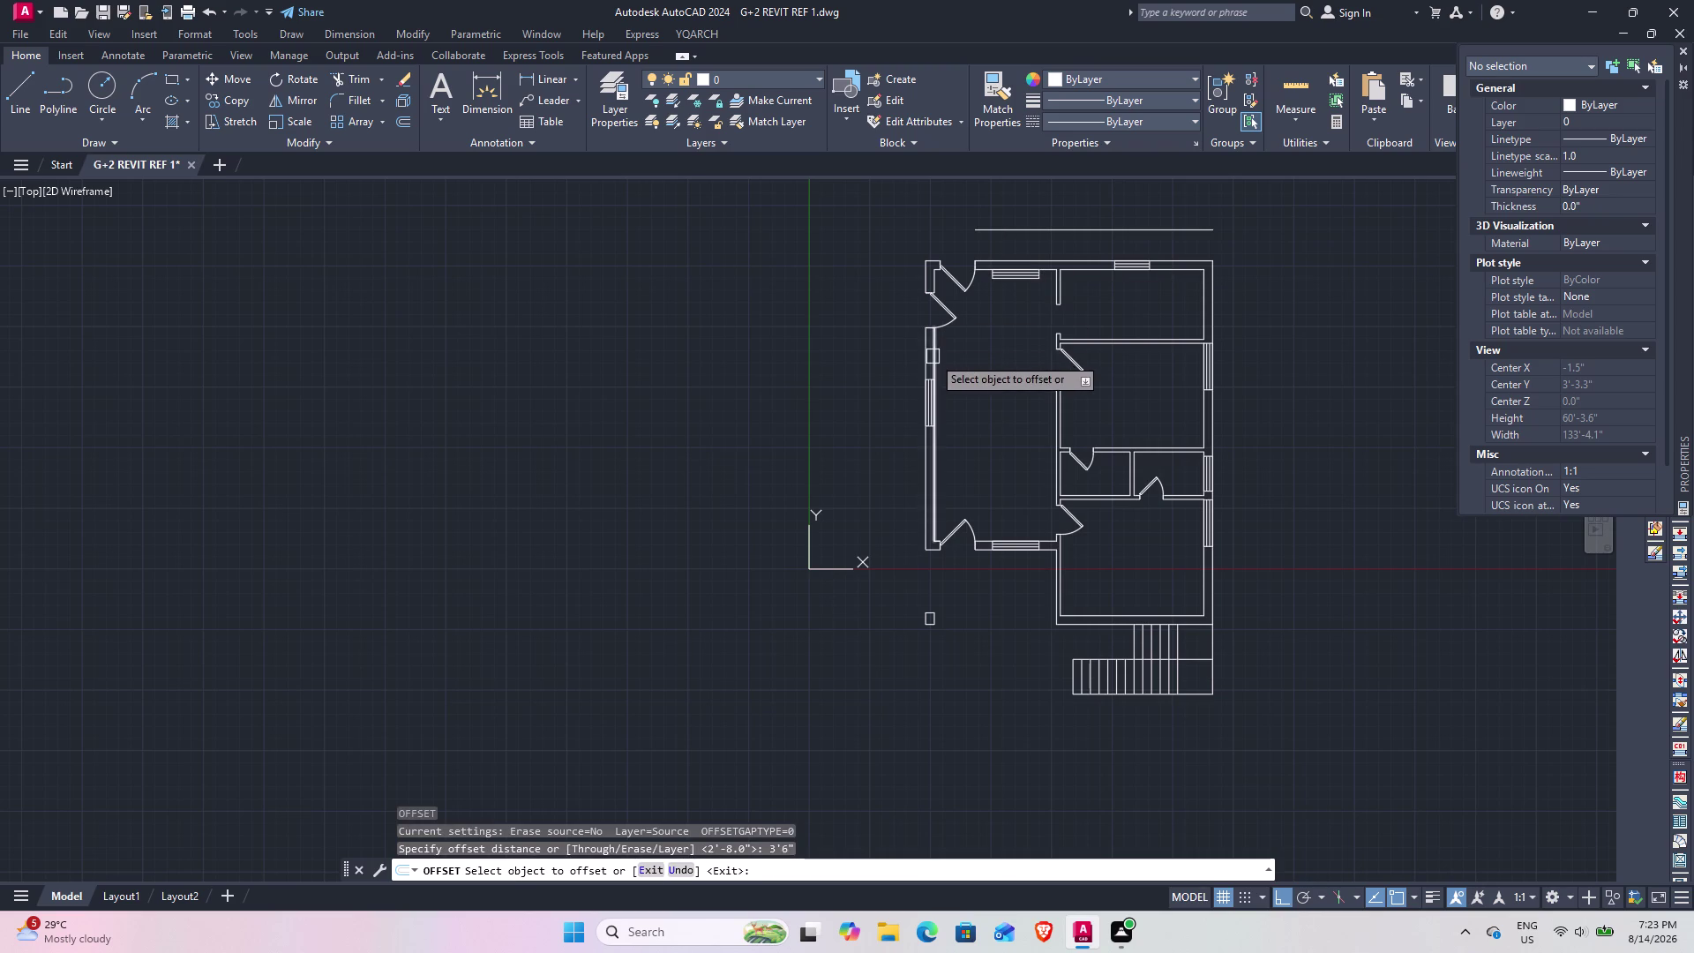
click(930, 356)
click(886, 373)
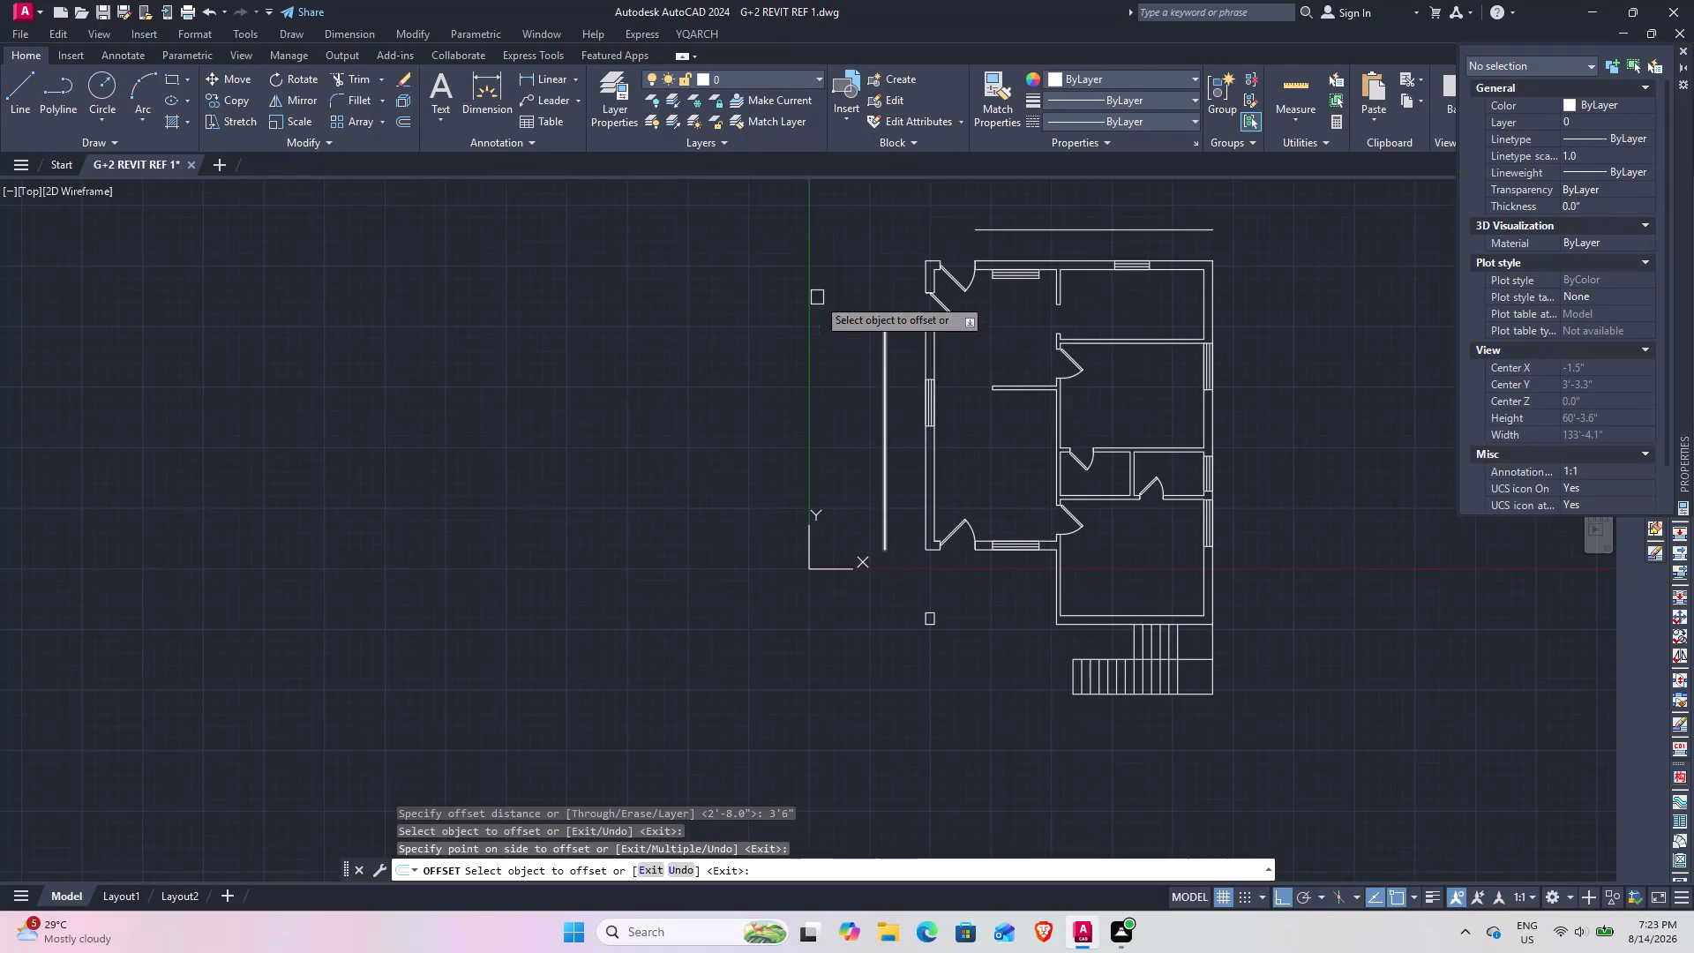
key(Escape)
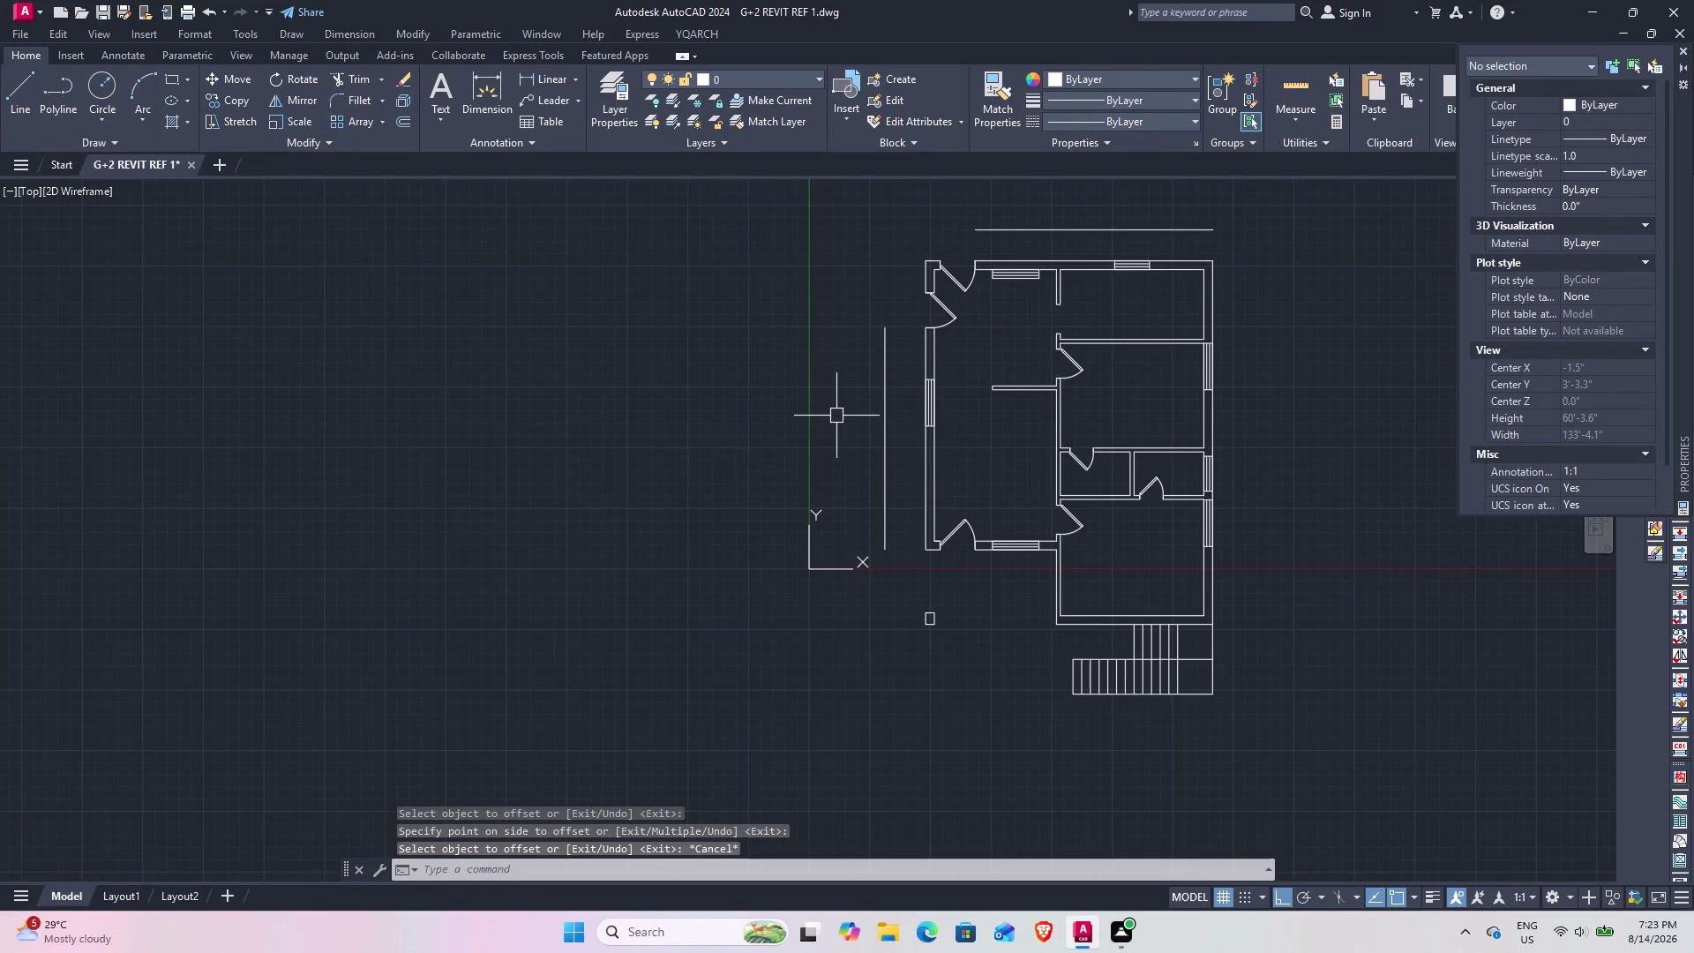
text(f)
key(space)
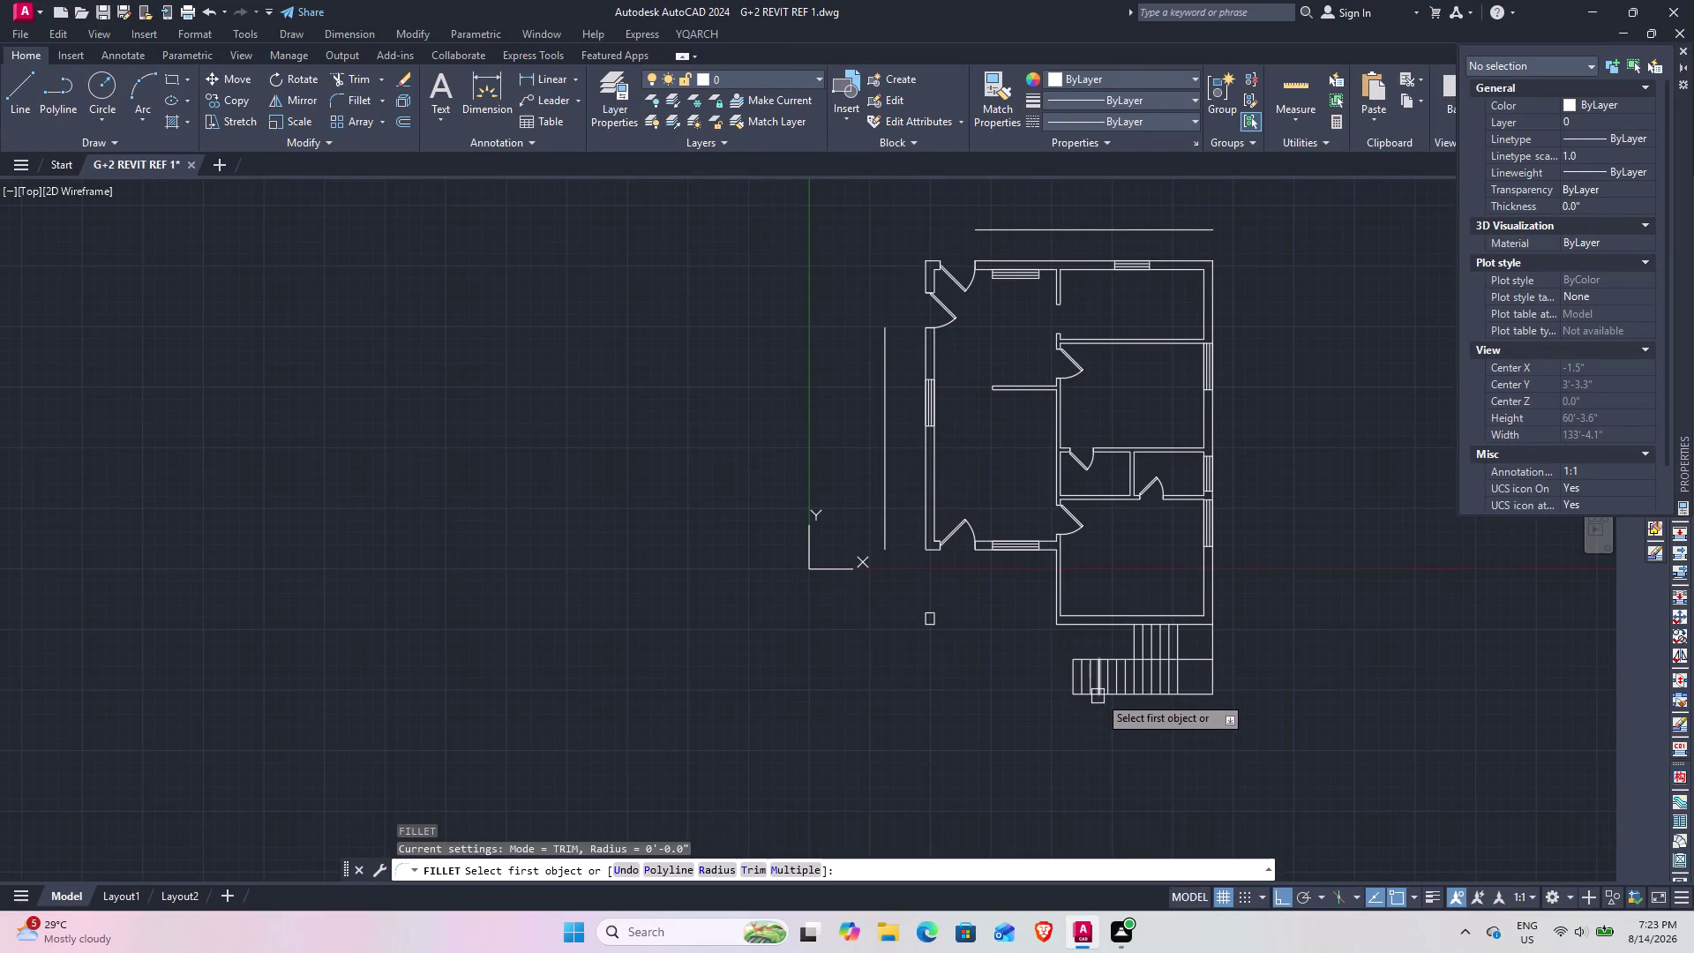
Corner-join the left boundary line to the stair's bottom edge and to the top boundary line.
scroll(up, 3)
click(1313, 701)
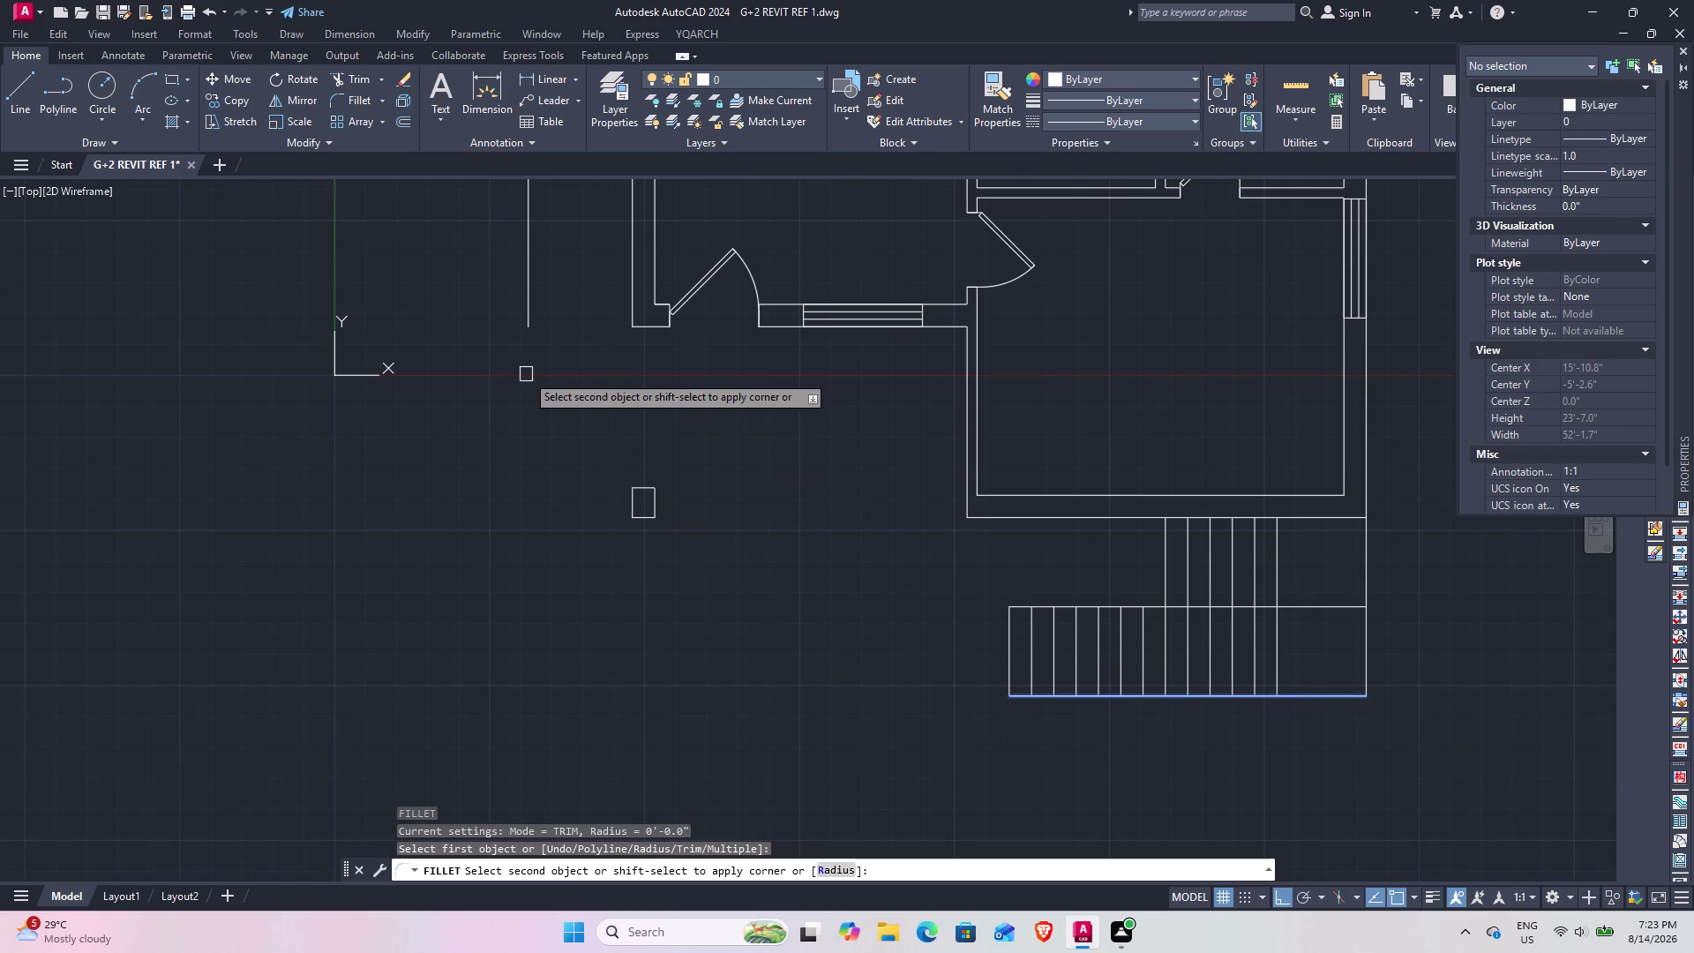
click(531, 304)
scroll(down, 3)
middle_drag(697, 381, 706, 753)
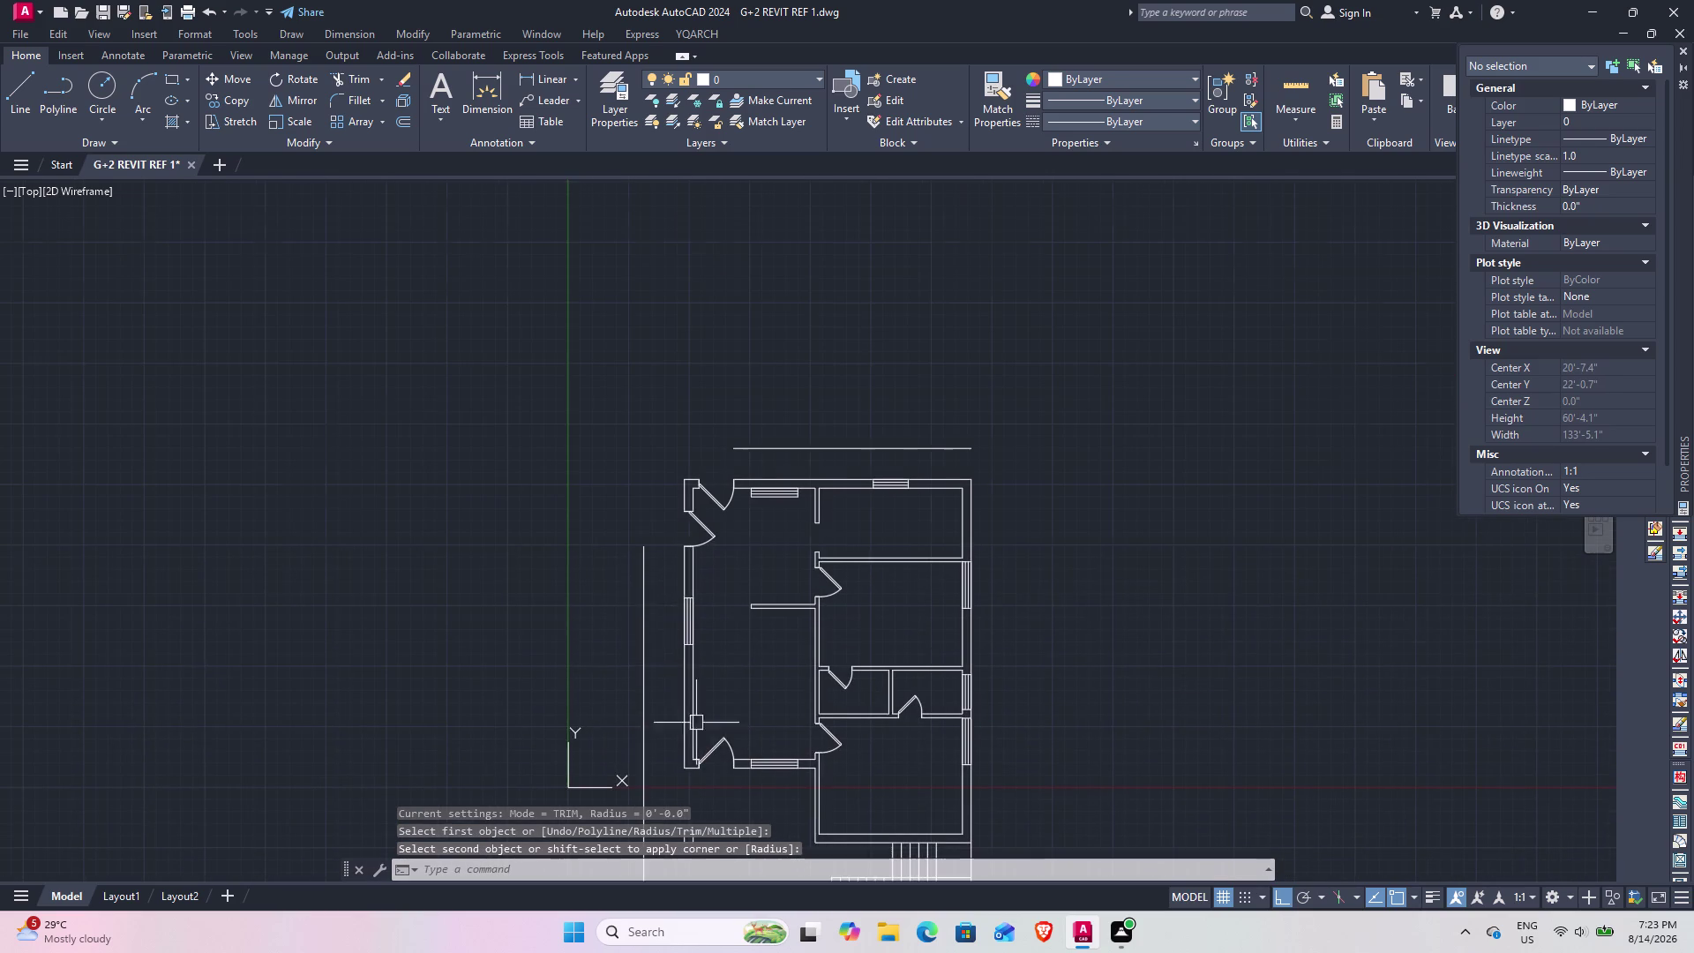
key(space)
click(638, 554)
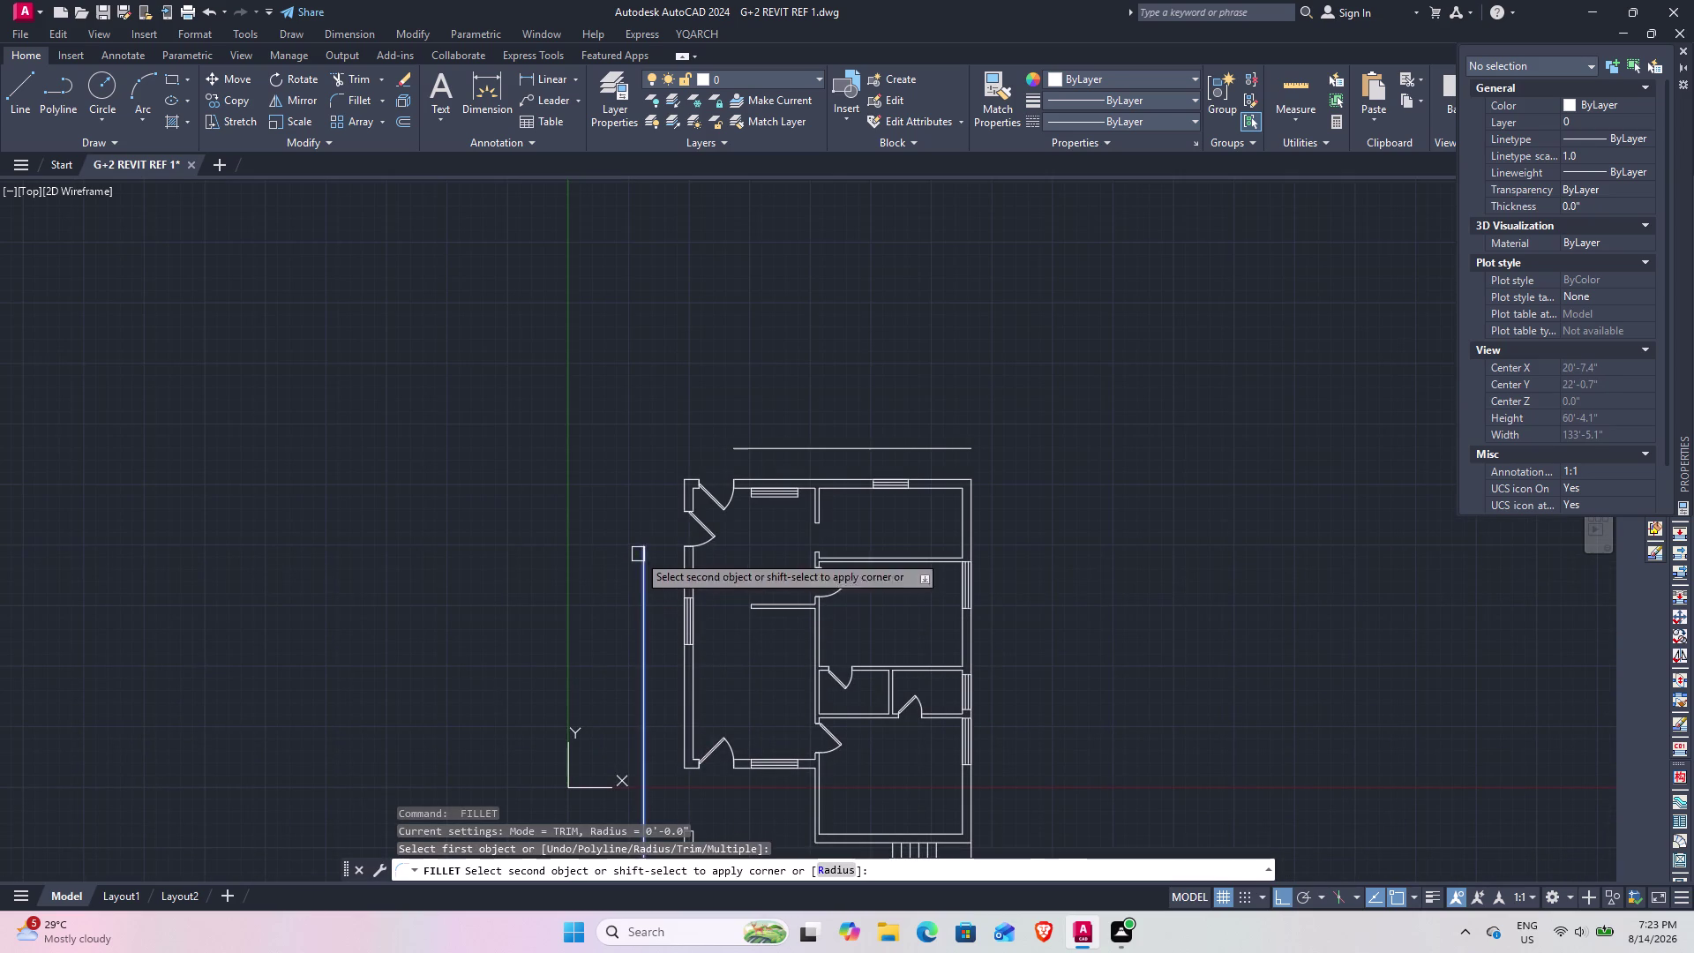
click(778, 448)
middle_drag(949, 570, 804, 515)
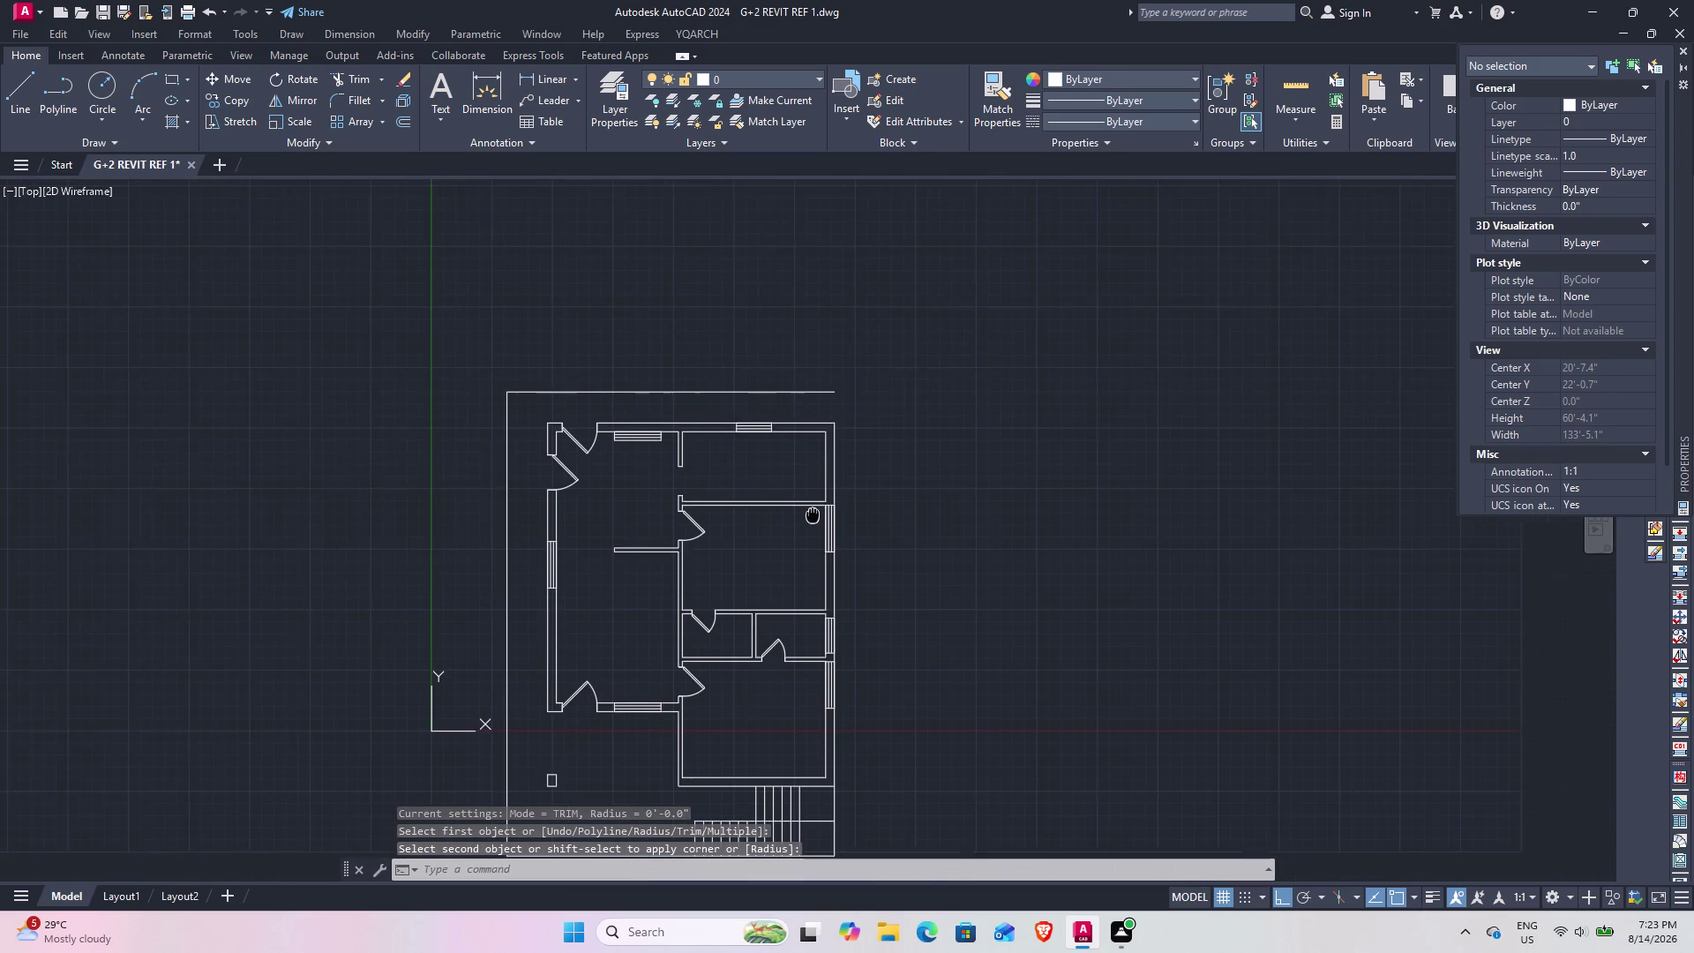
middle_drag(804, 516, 801, 521)
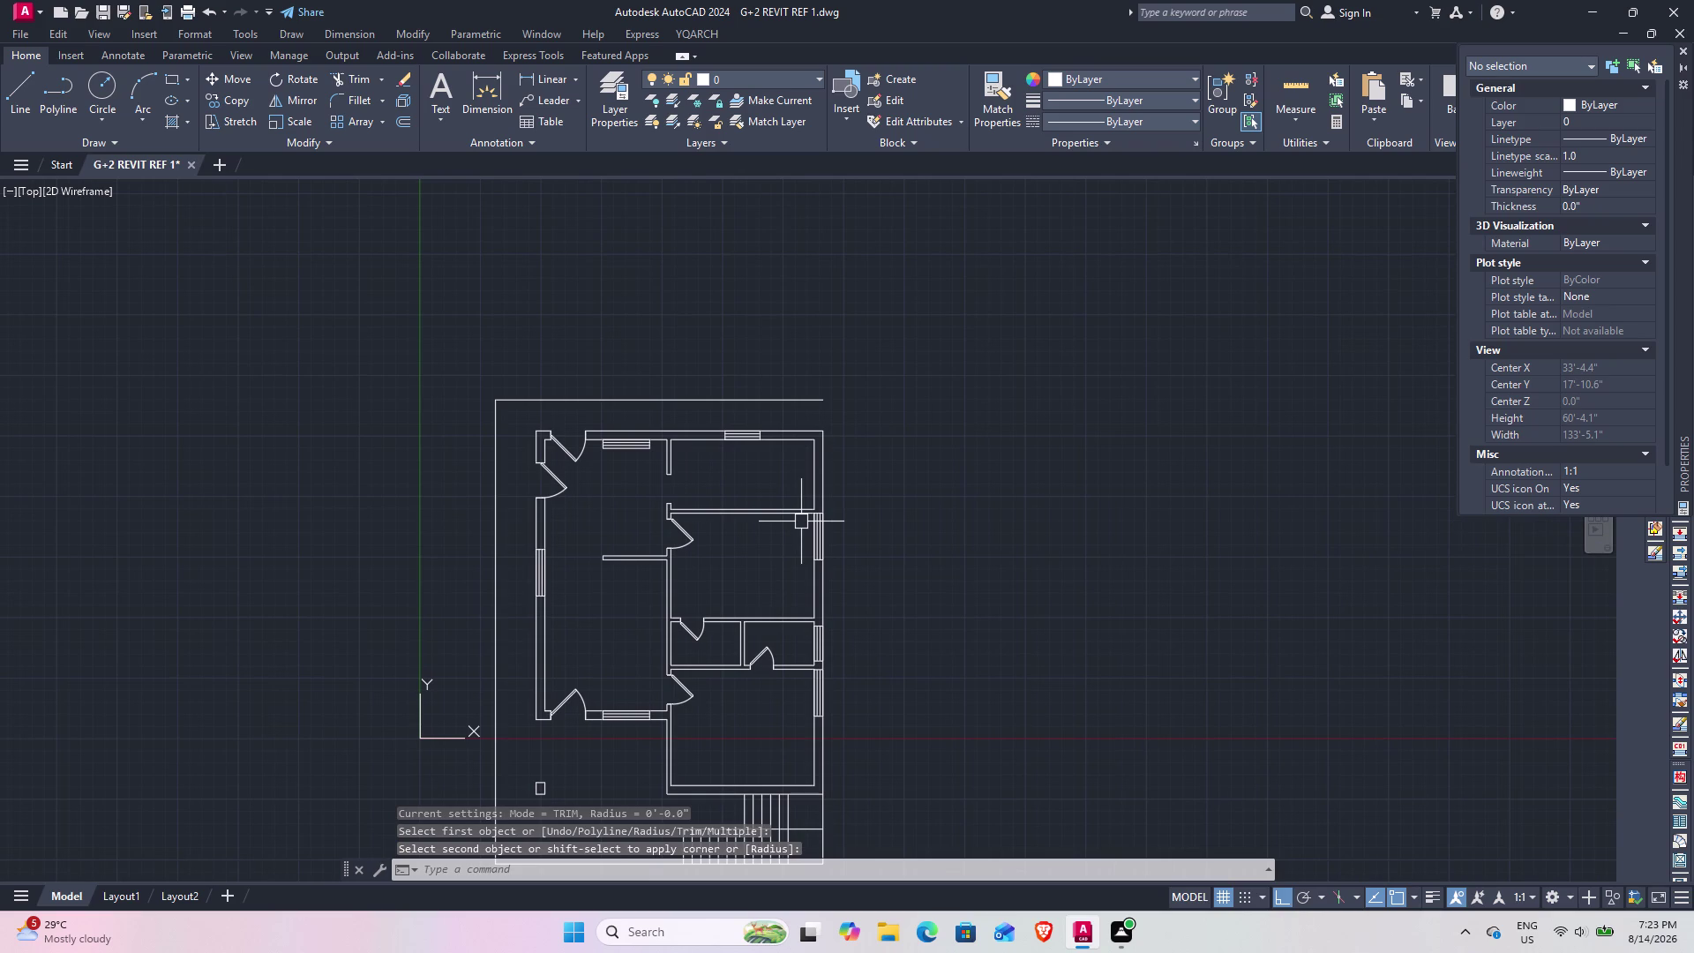
key(Escape)
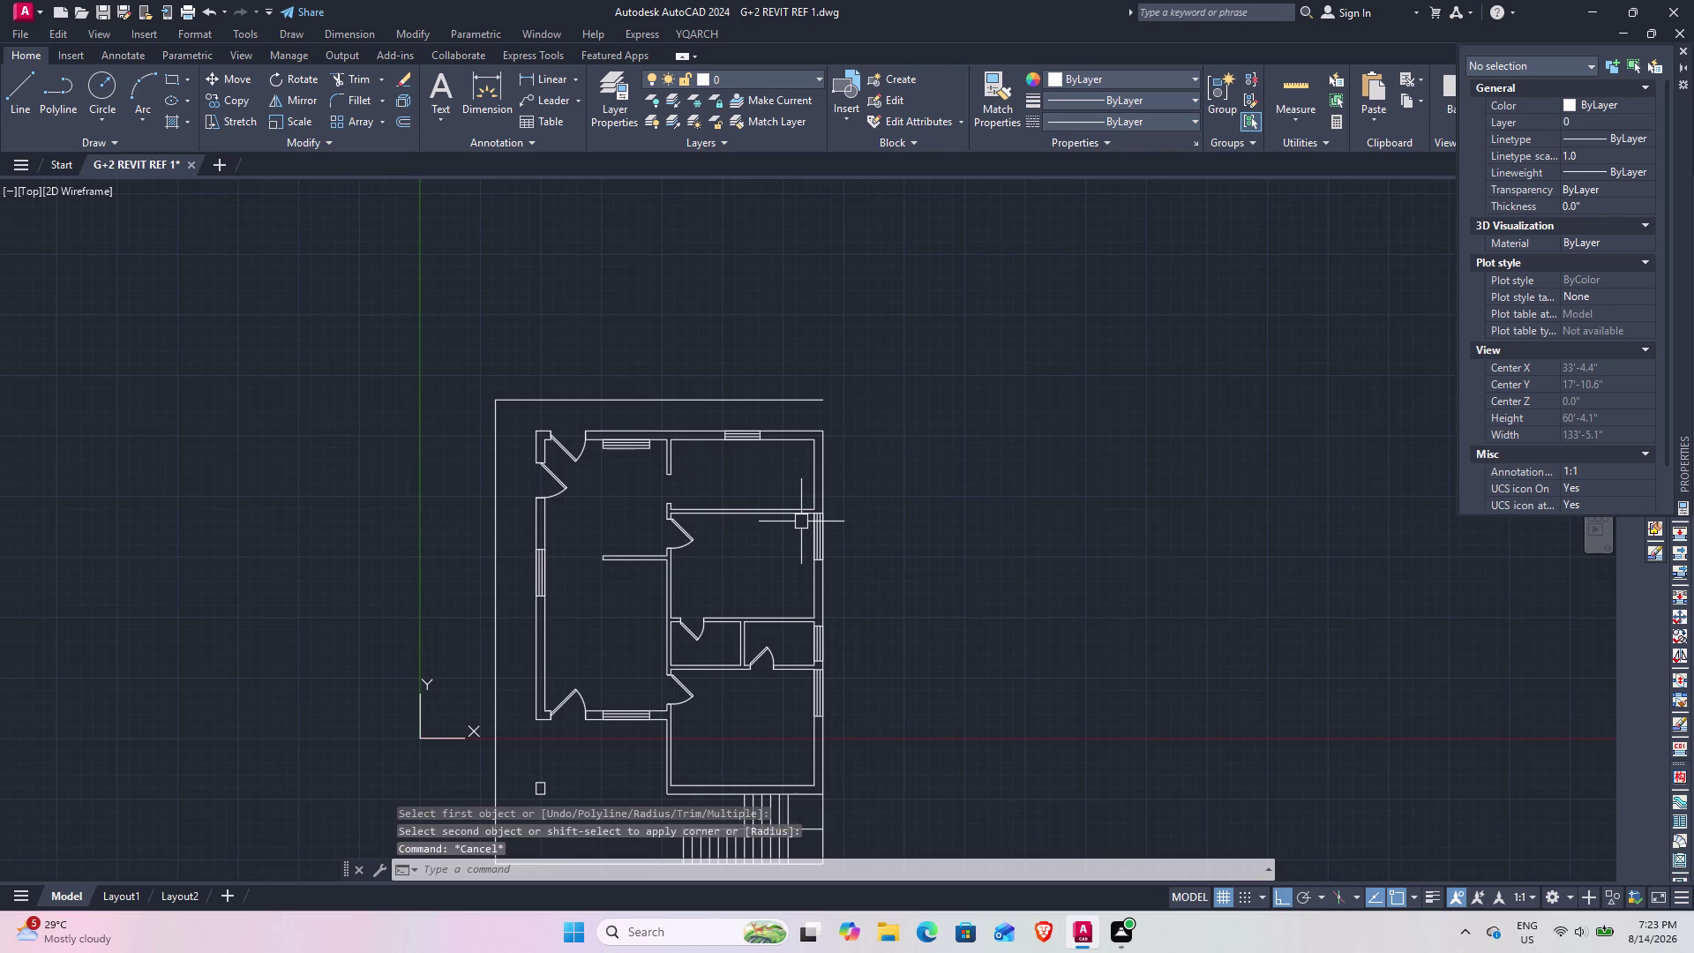
Offset the right boundary edge 1'9" outward to the right.
text(o)
key(space)
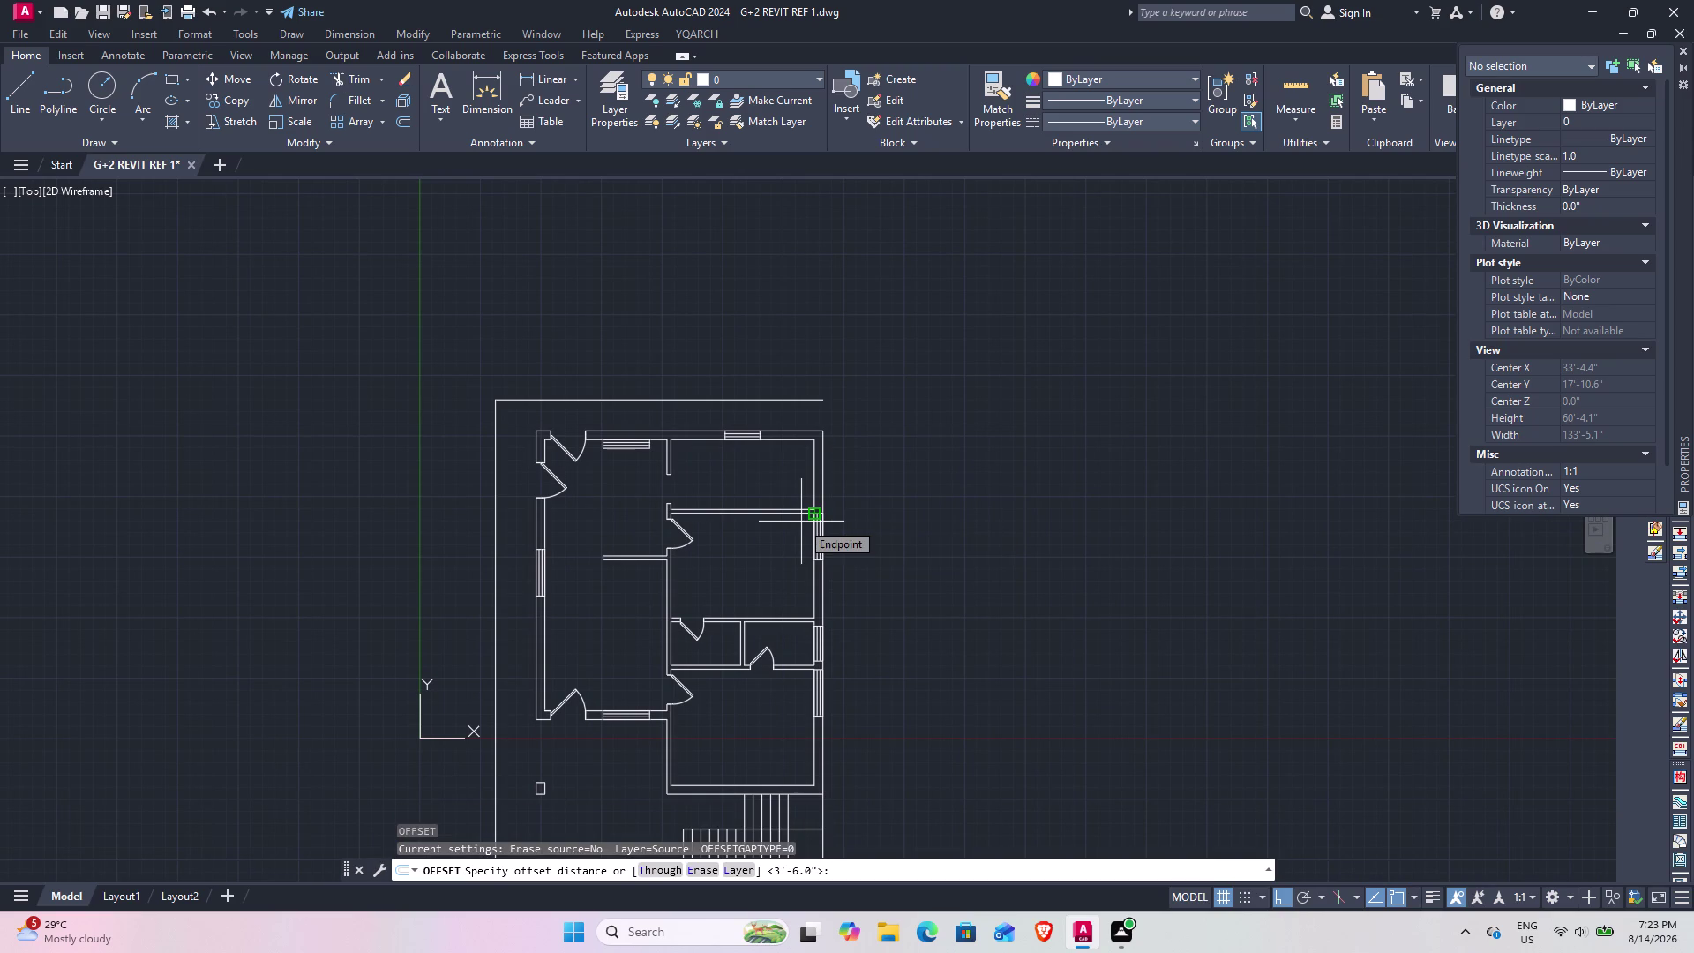
key(1)
key(apostrophe)
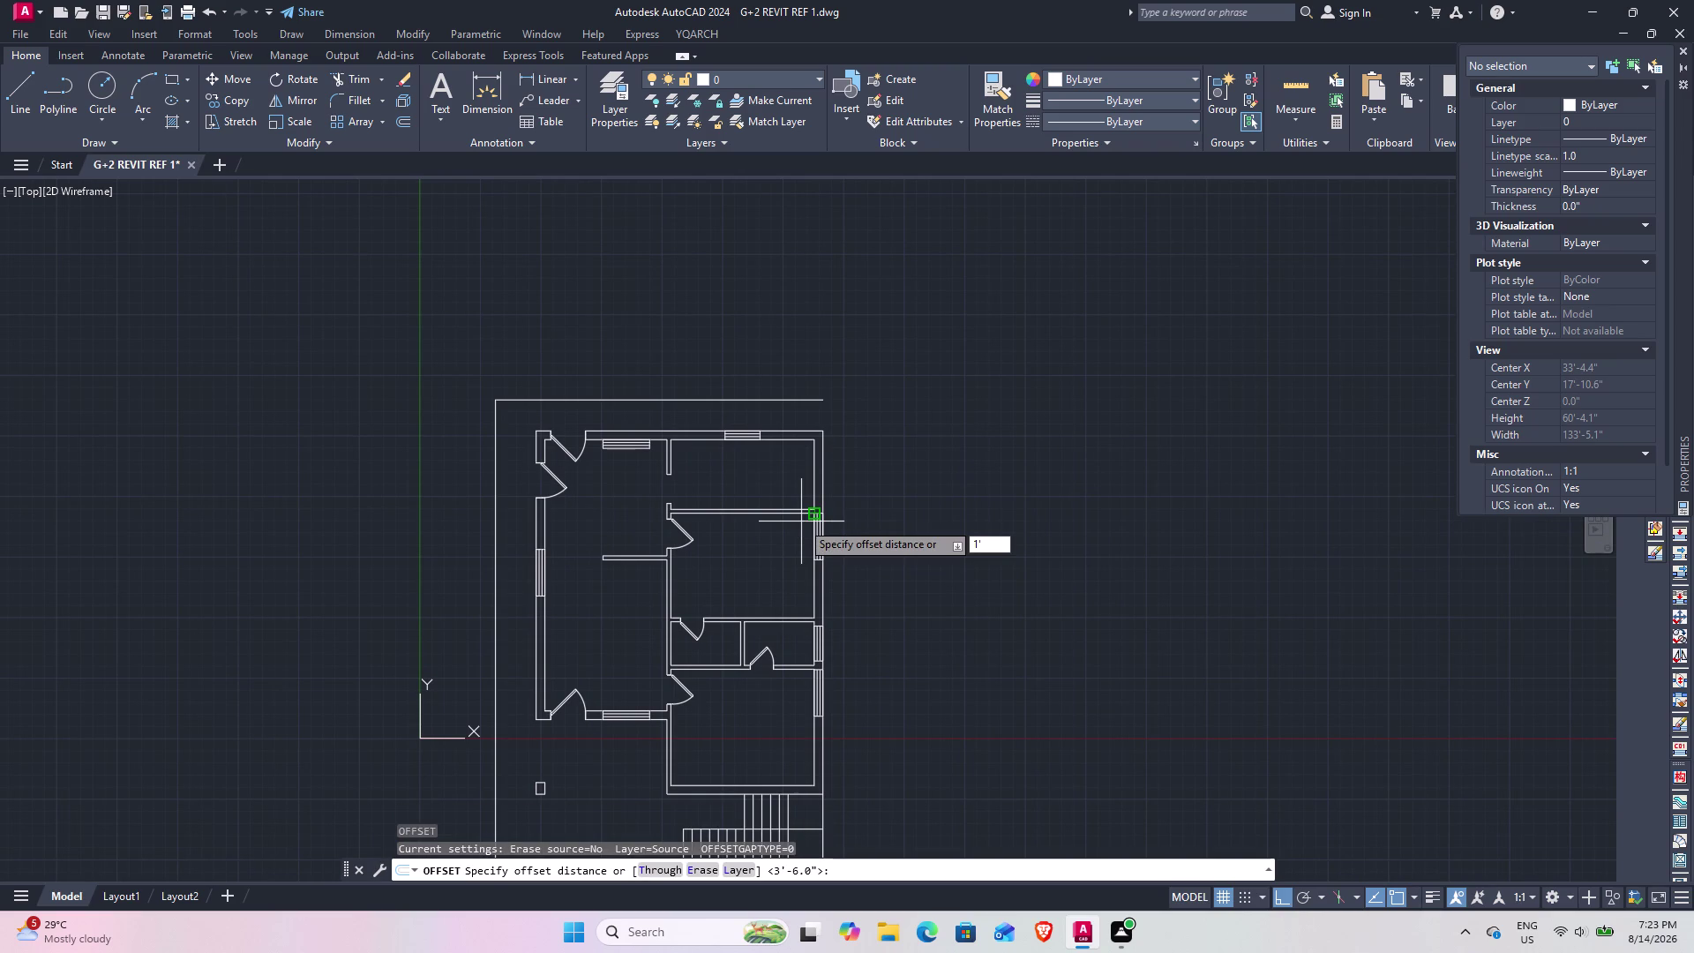
text(9")
key(Return)
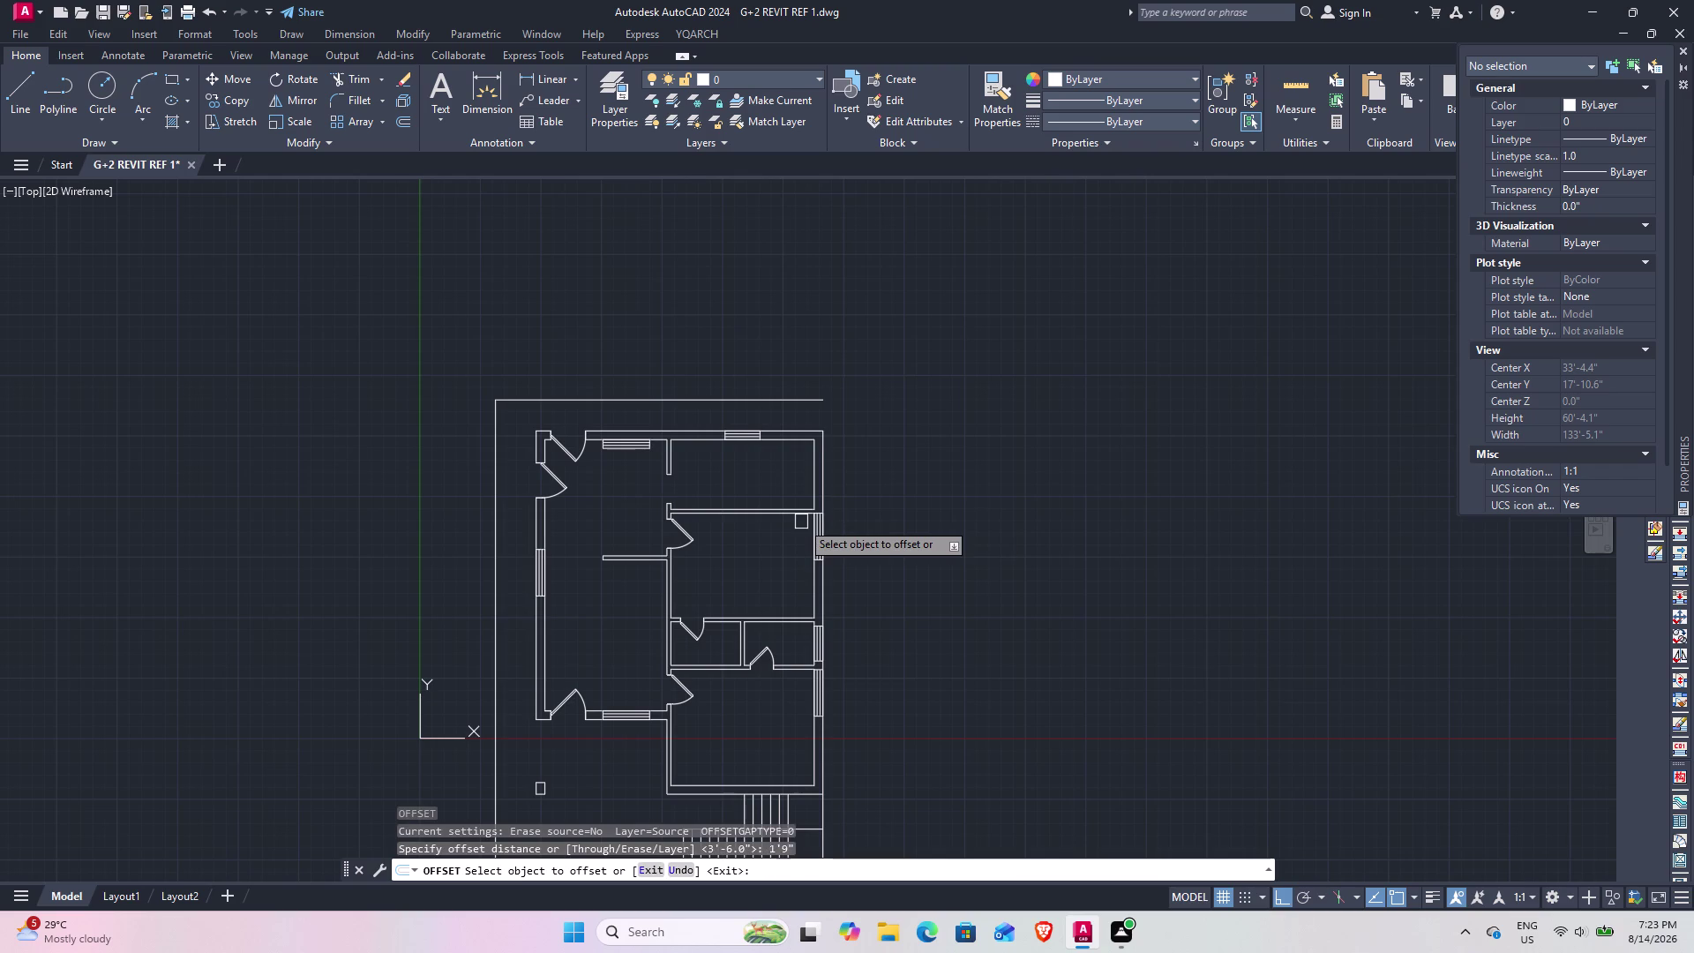
click(830, 593)
click(880, 600)
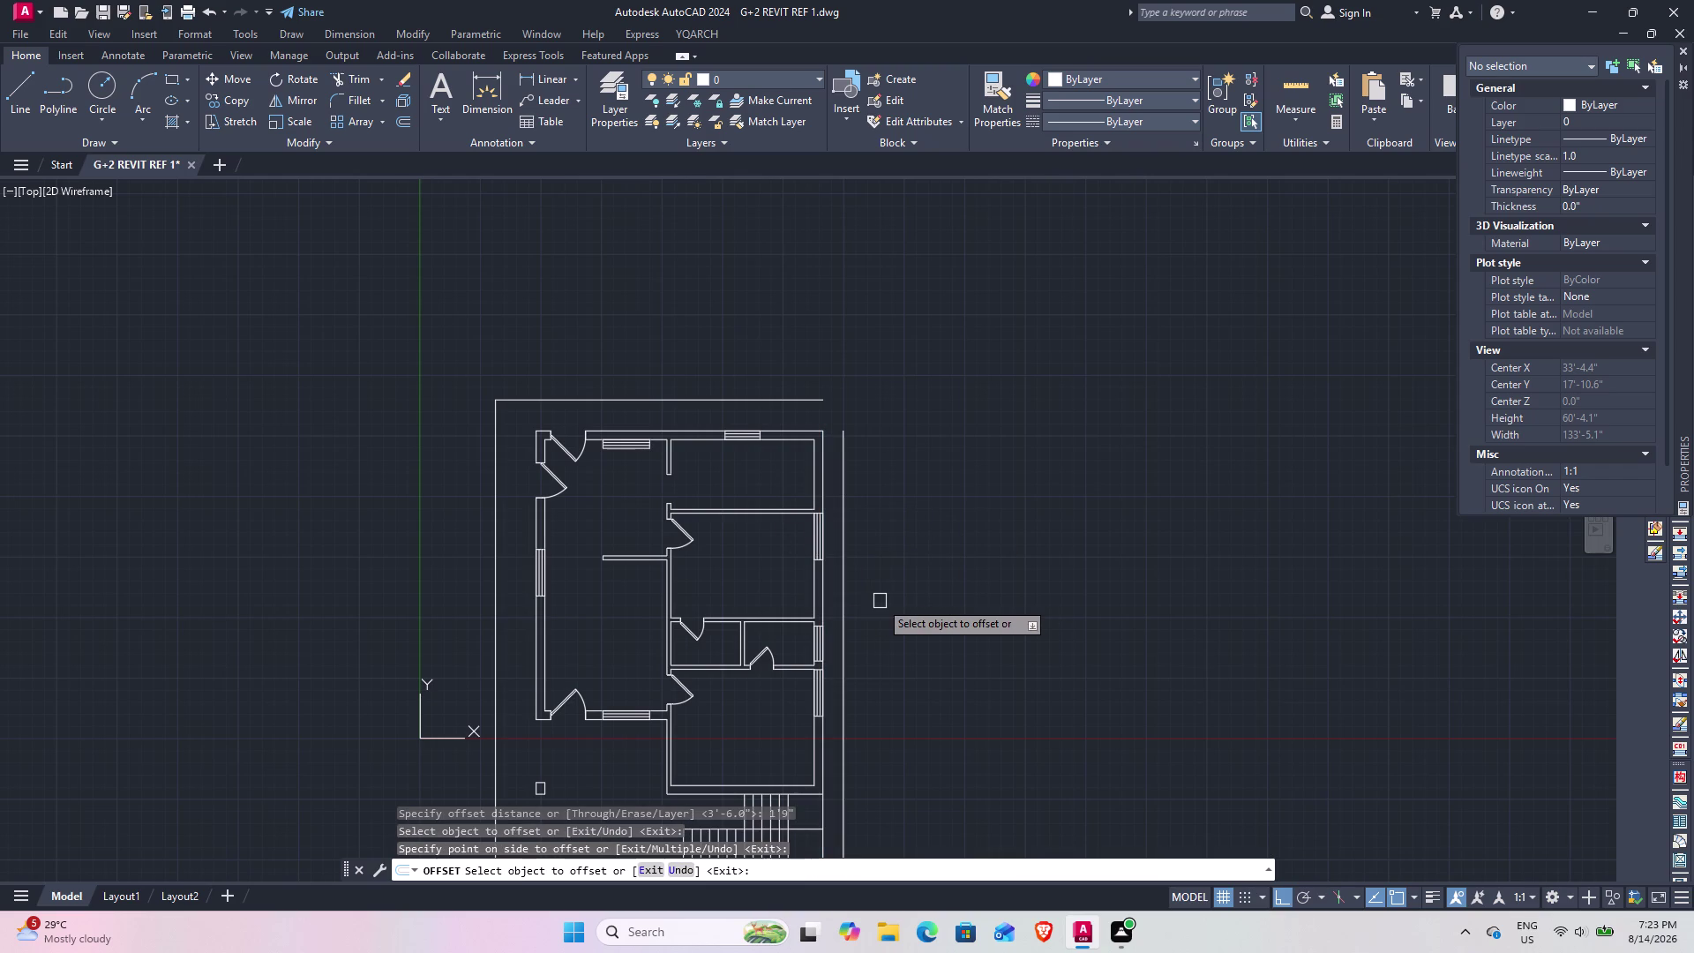
key(Escape)
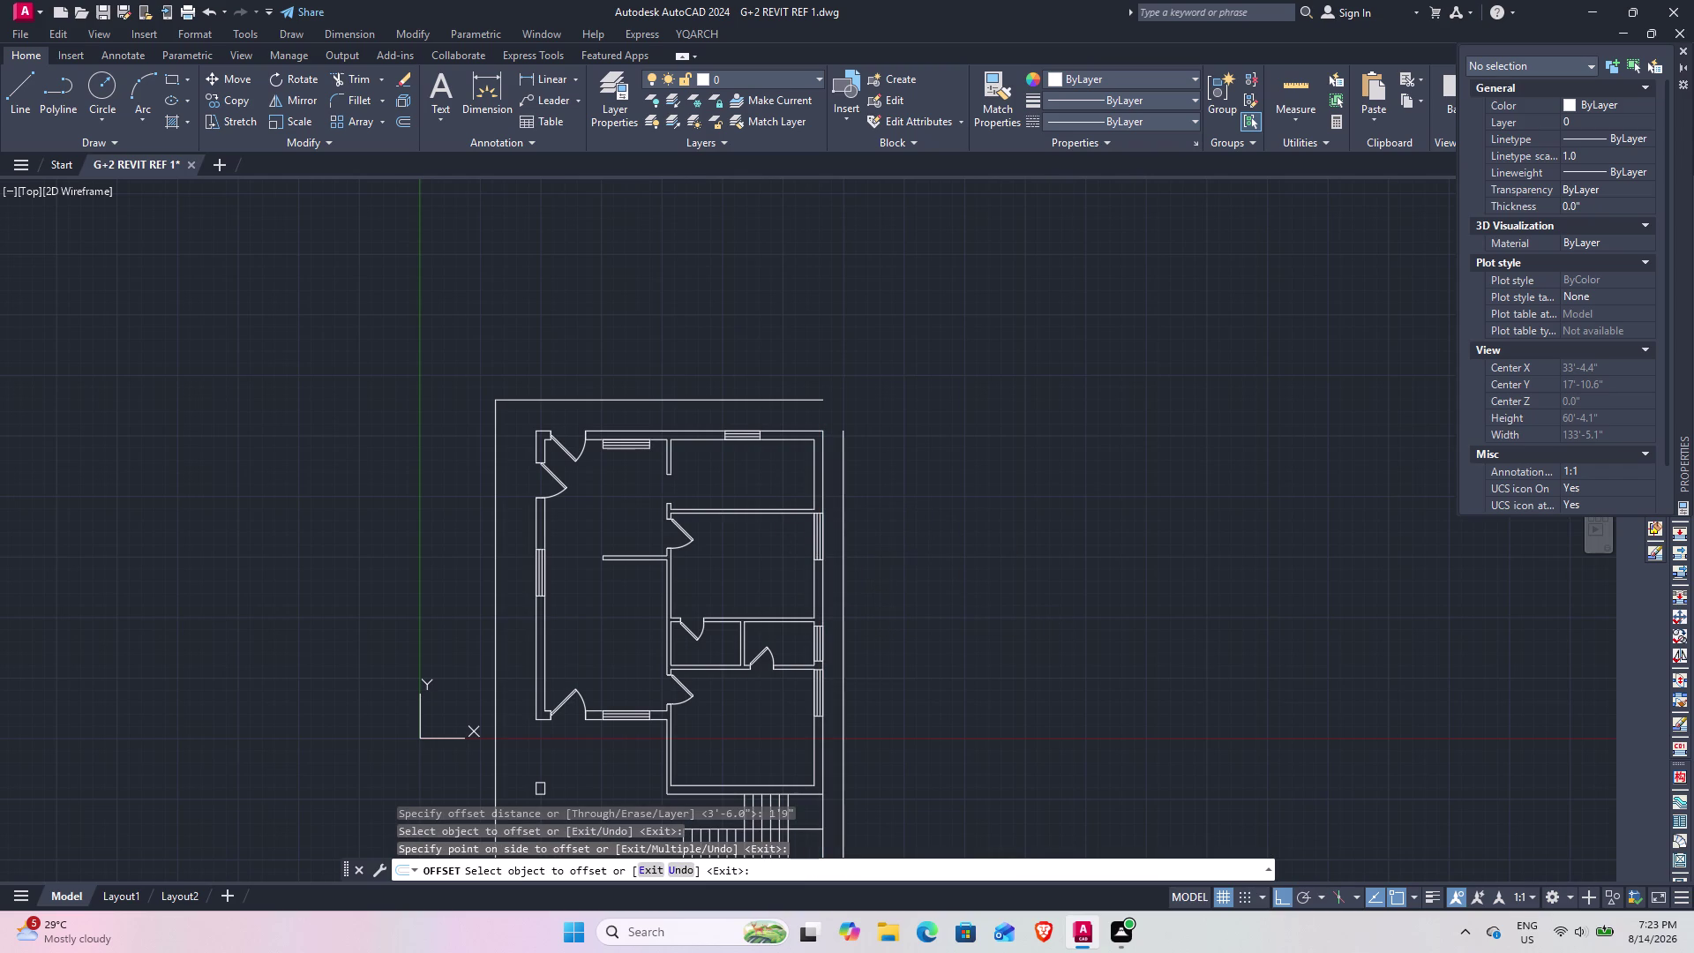
Fillet the new right line to the top and bottom boundary lines.
text(f)
key(space)
click(845, 469)
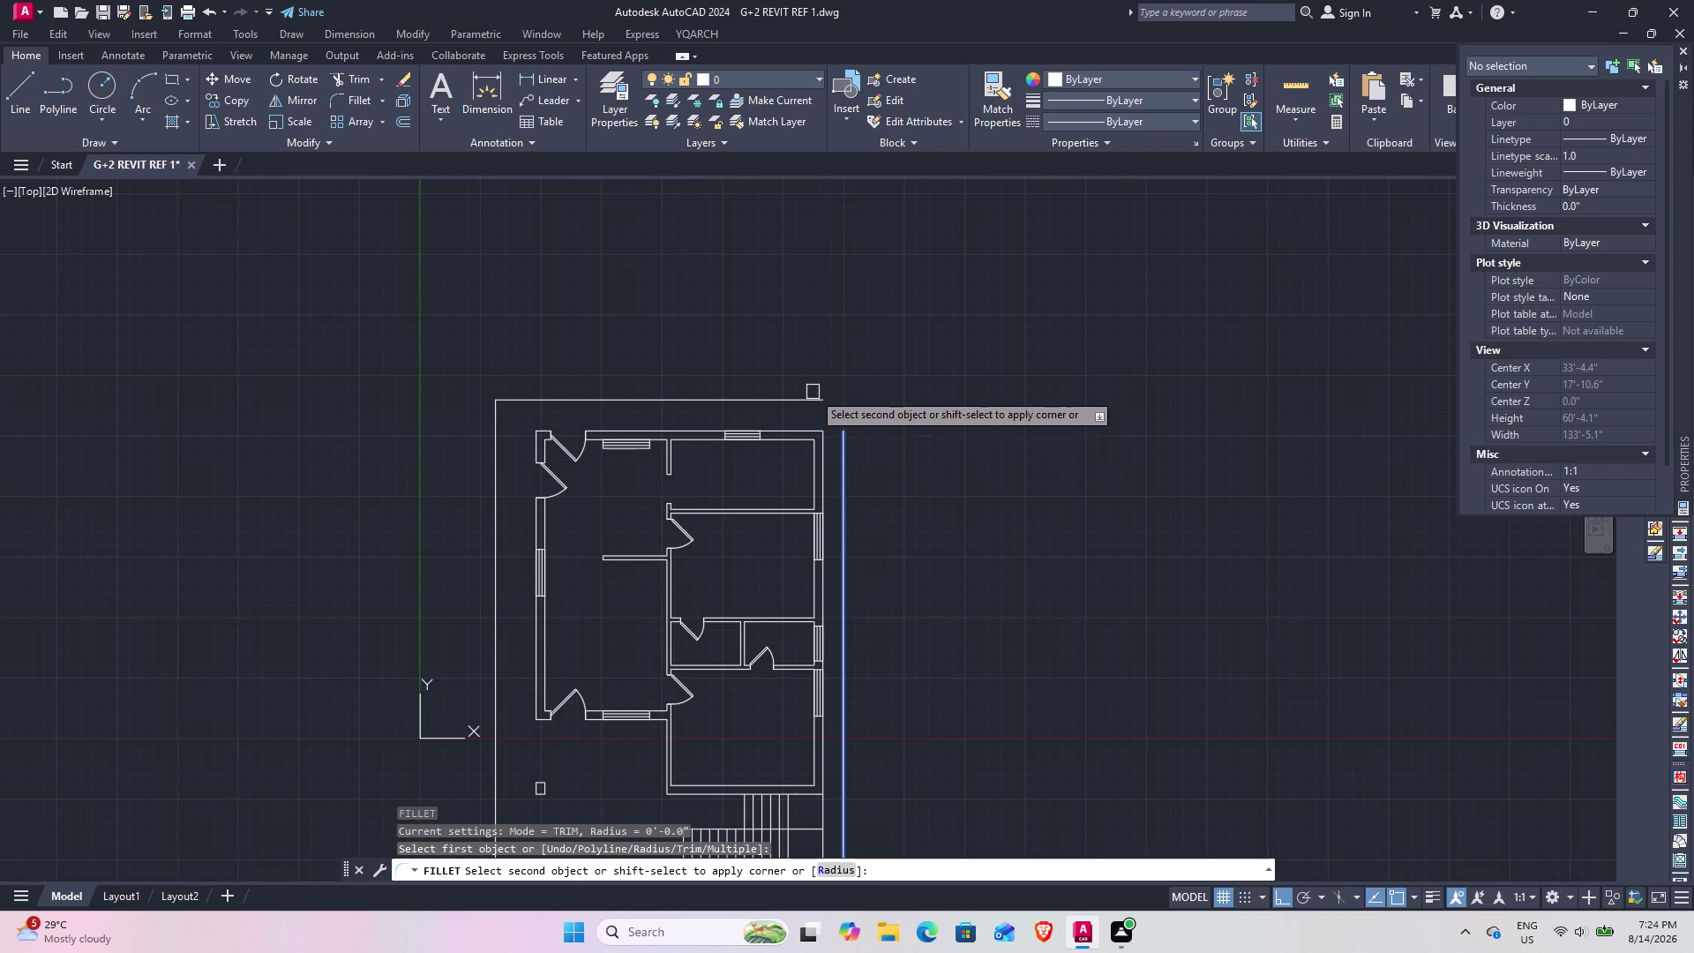
click(813, 394)
scroll(down, 3)
middle_drag(888, 557, 902, 353)
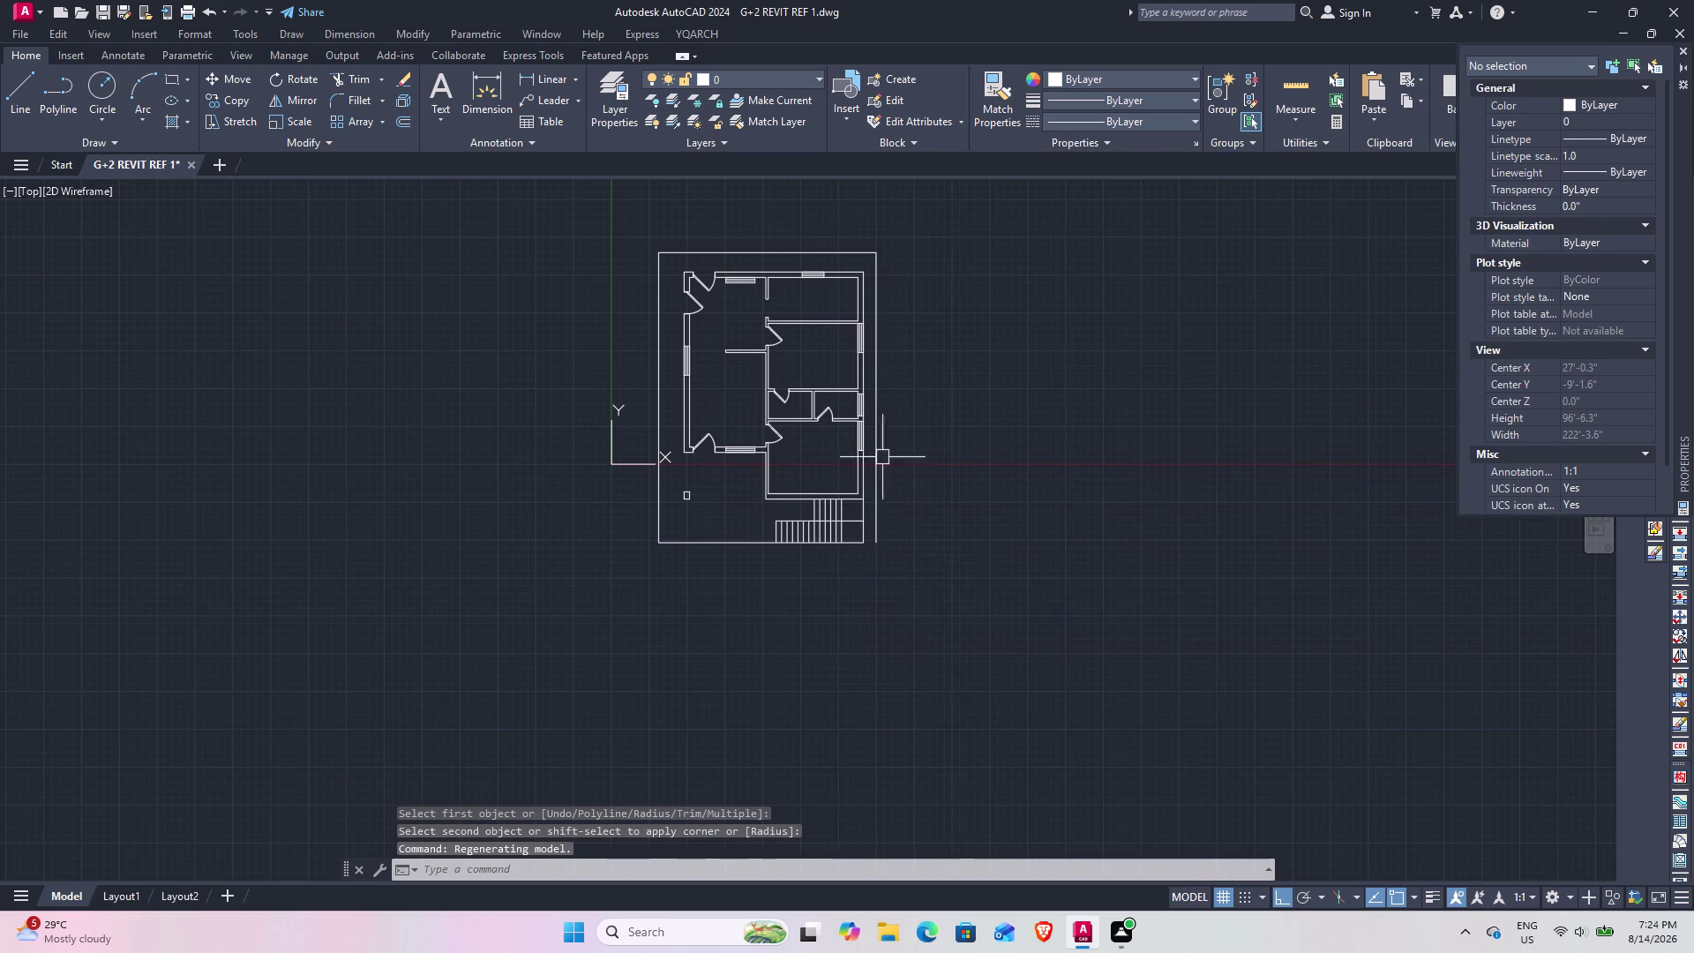
scroll(up, 3)
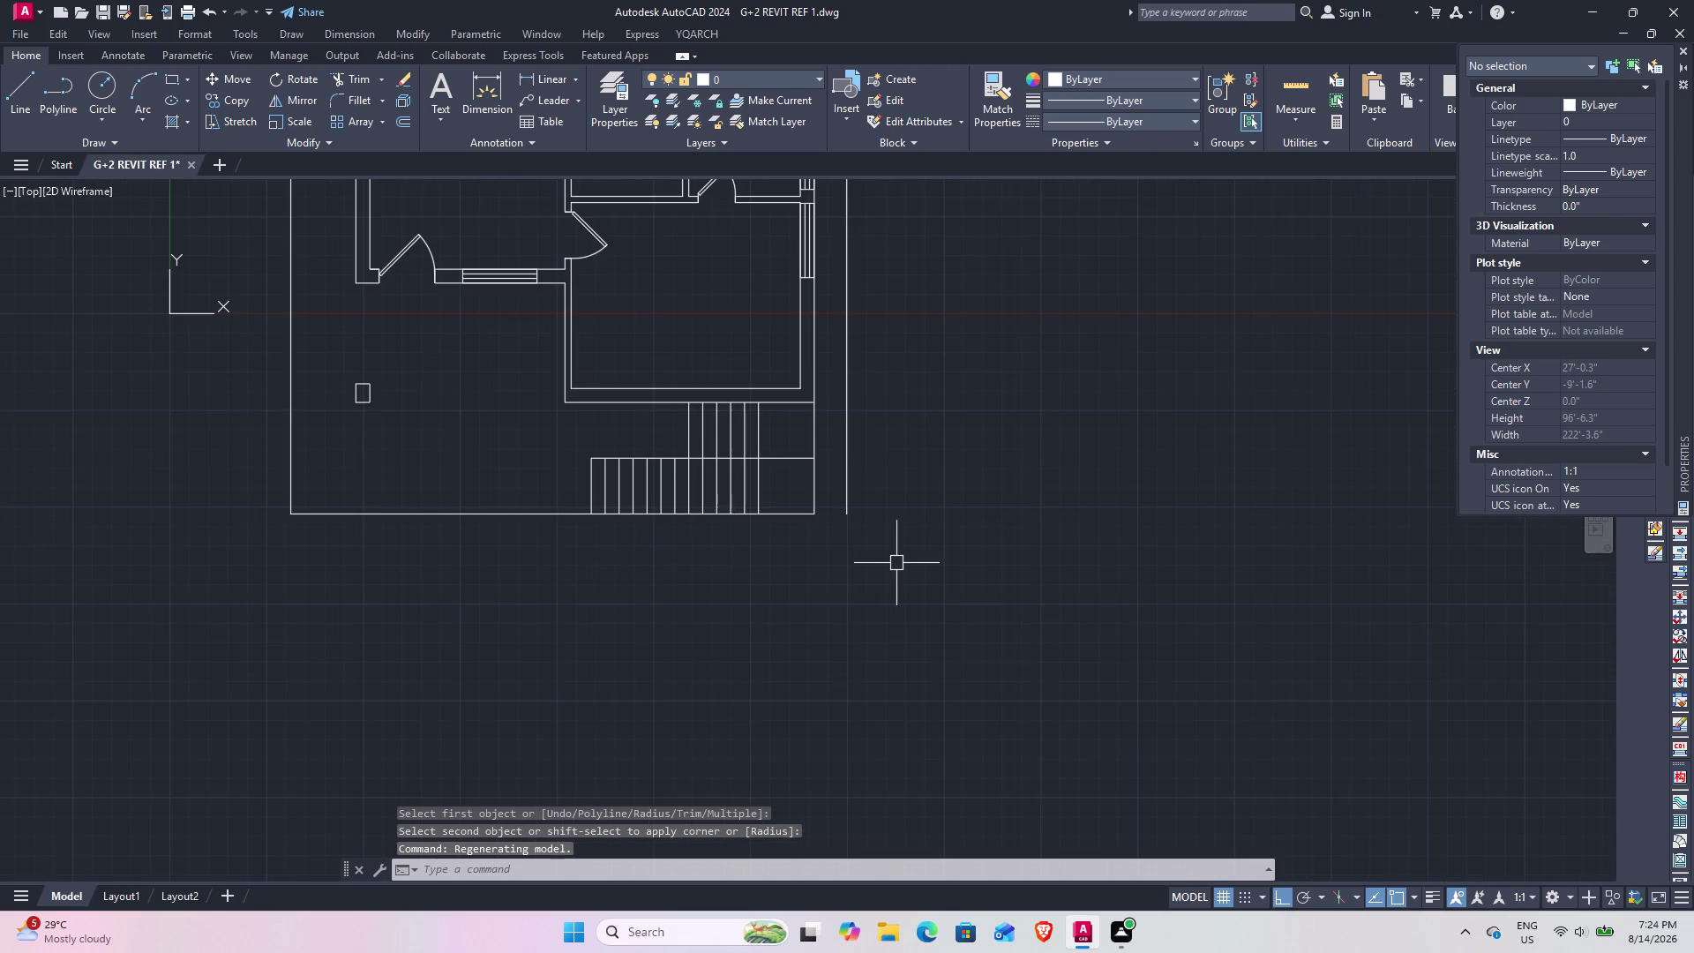
key(space)
click(850, 506)
click(799, 515)
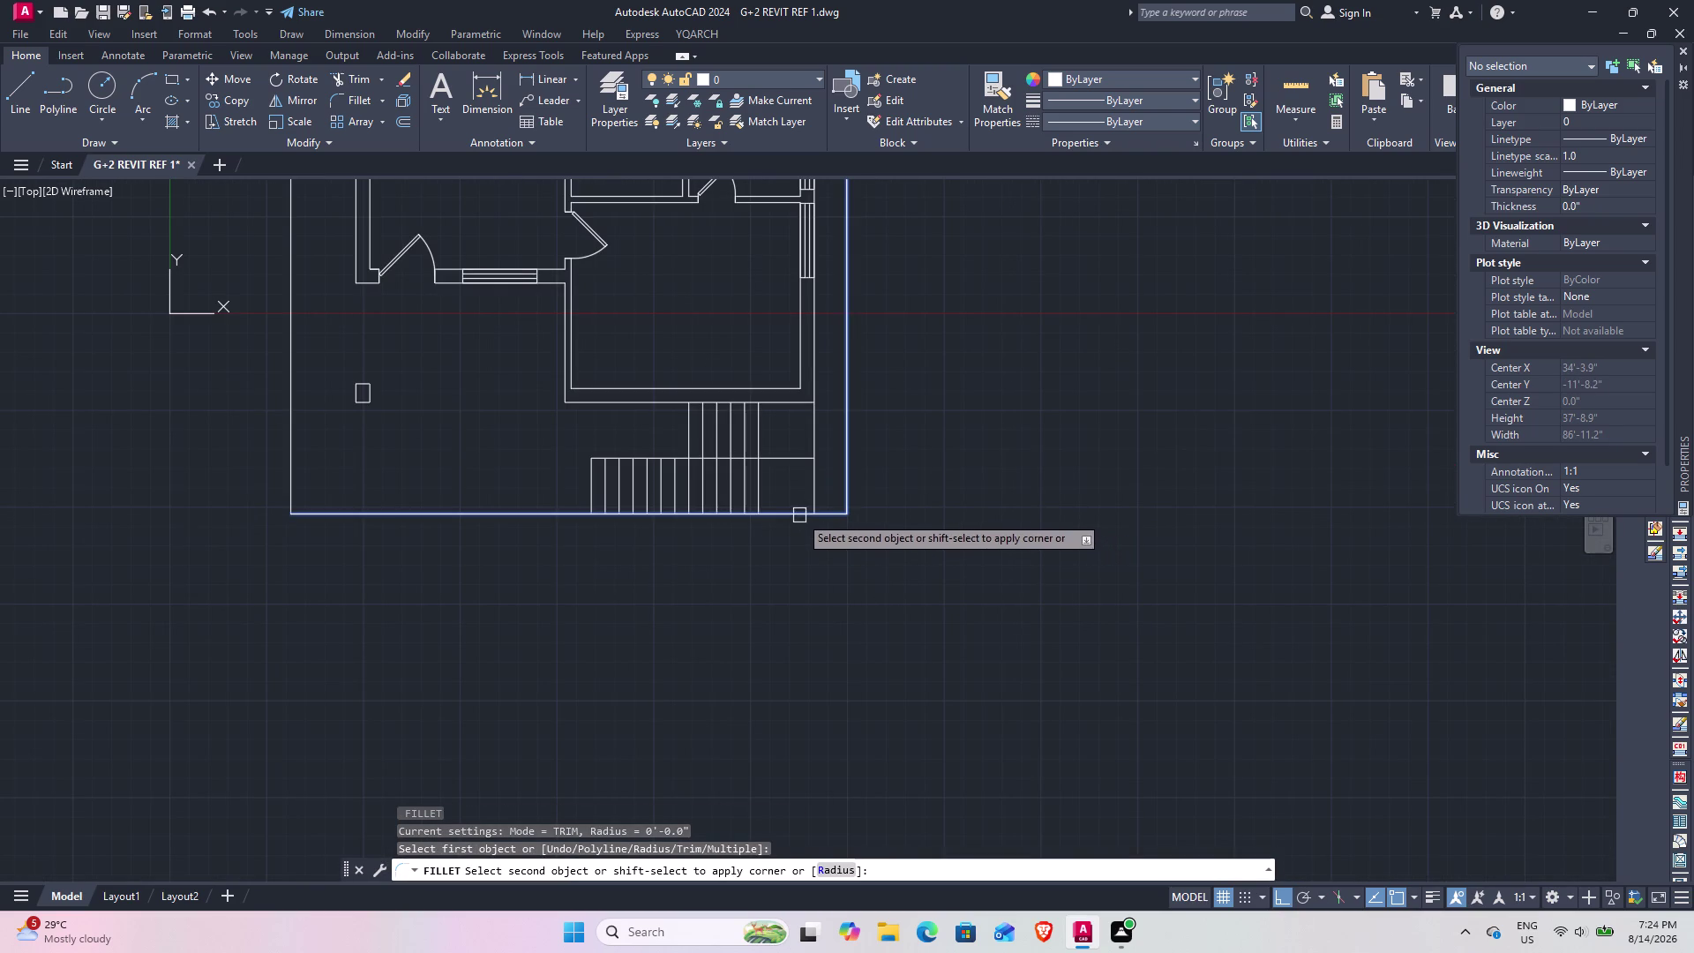
scroll(down, 3)
middle_drag(882, 562, 960, 581)
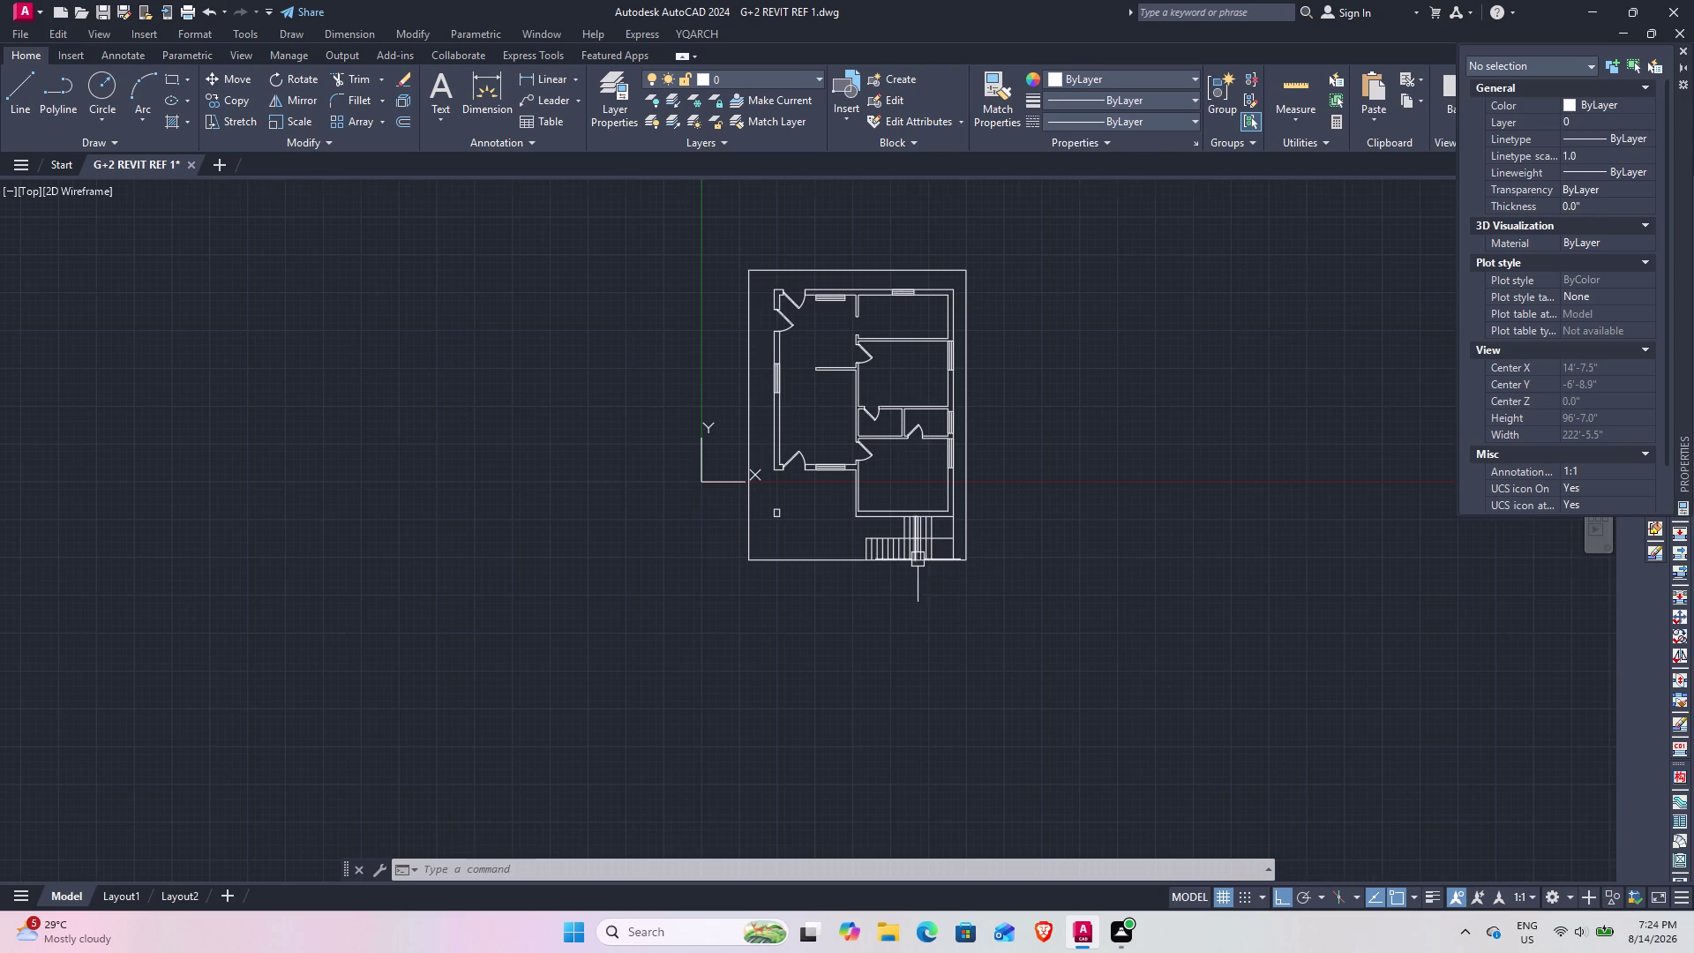
scroll(down, 3)
middle_drag(838, 497, 855, 599)
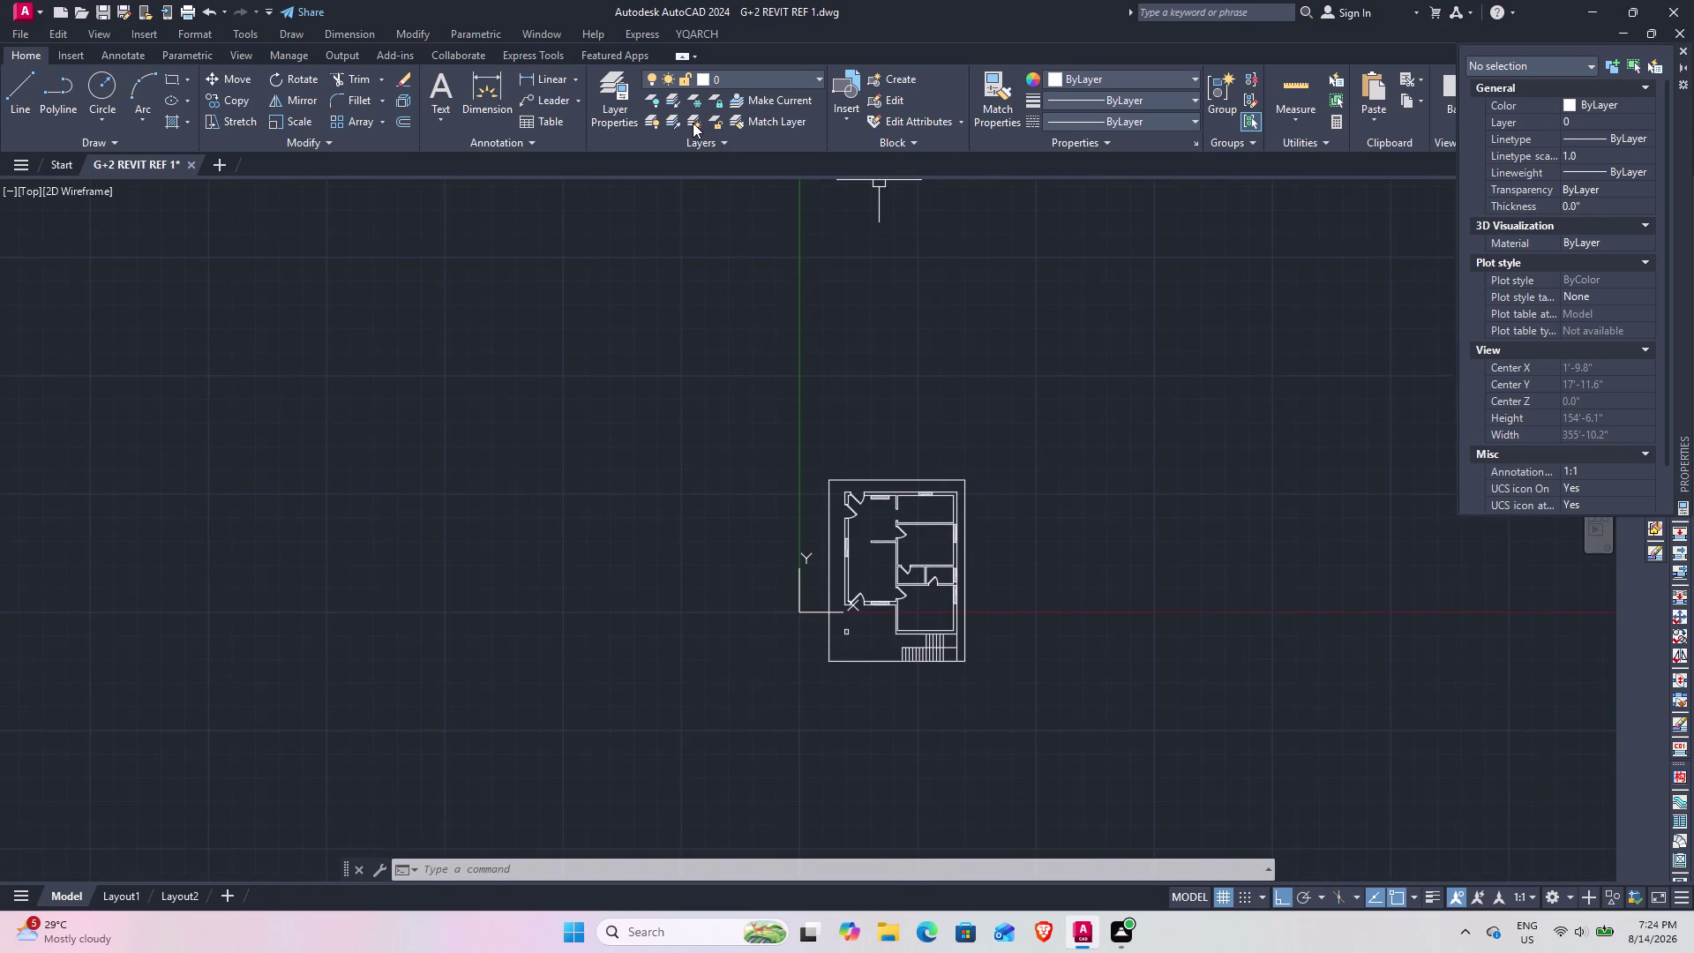
Cancel the started dimension, reframe the floor plan, and begin a new OFFSET.
click(491, 82)
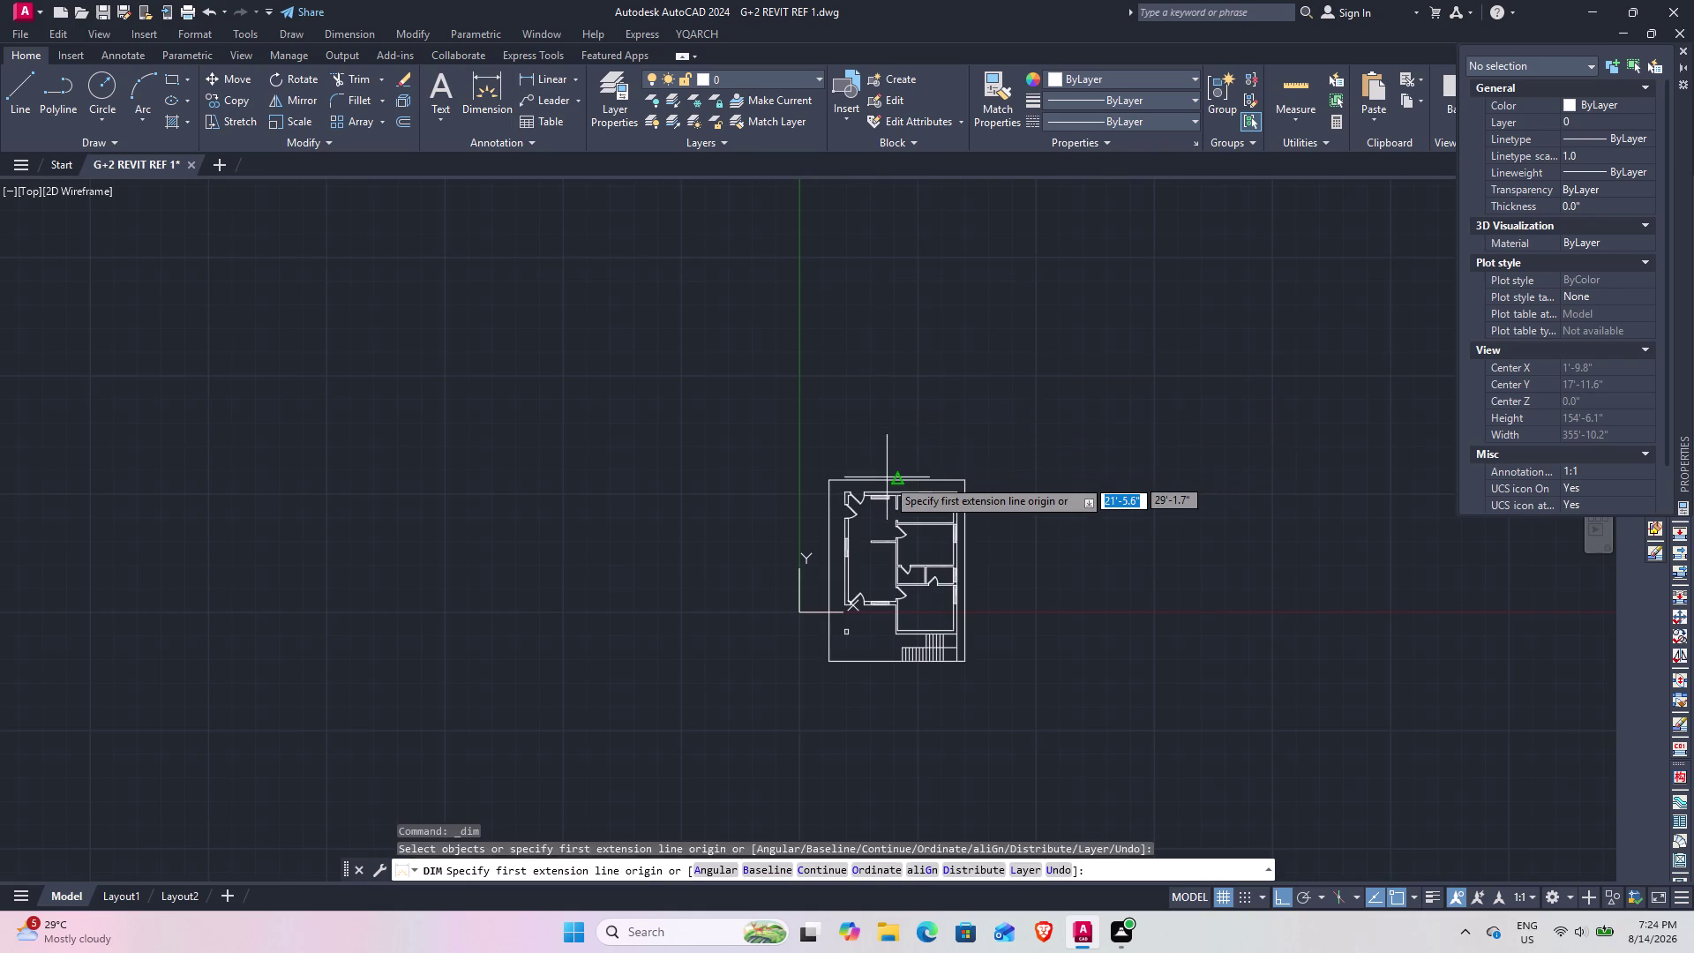
scroll(up, 3)
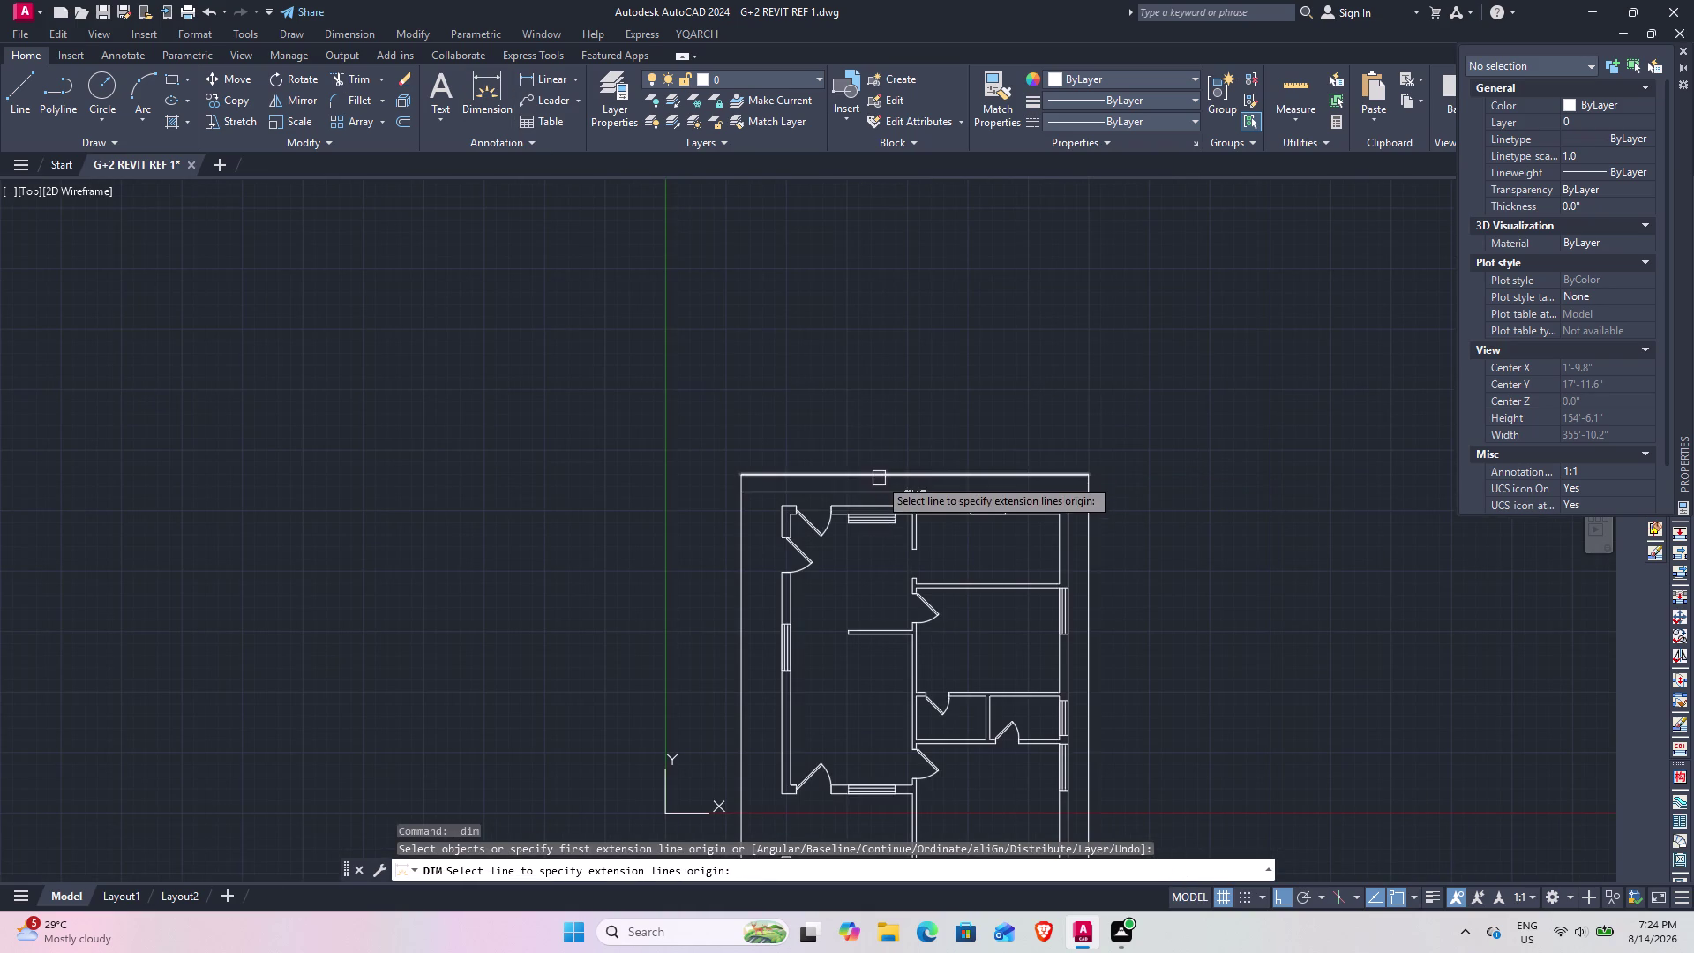
scroll(up, 3)
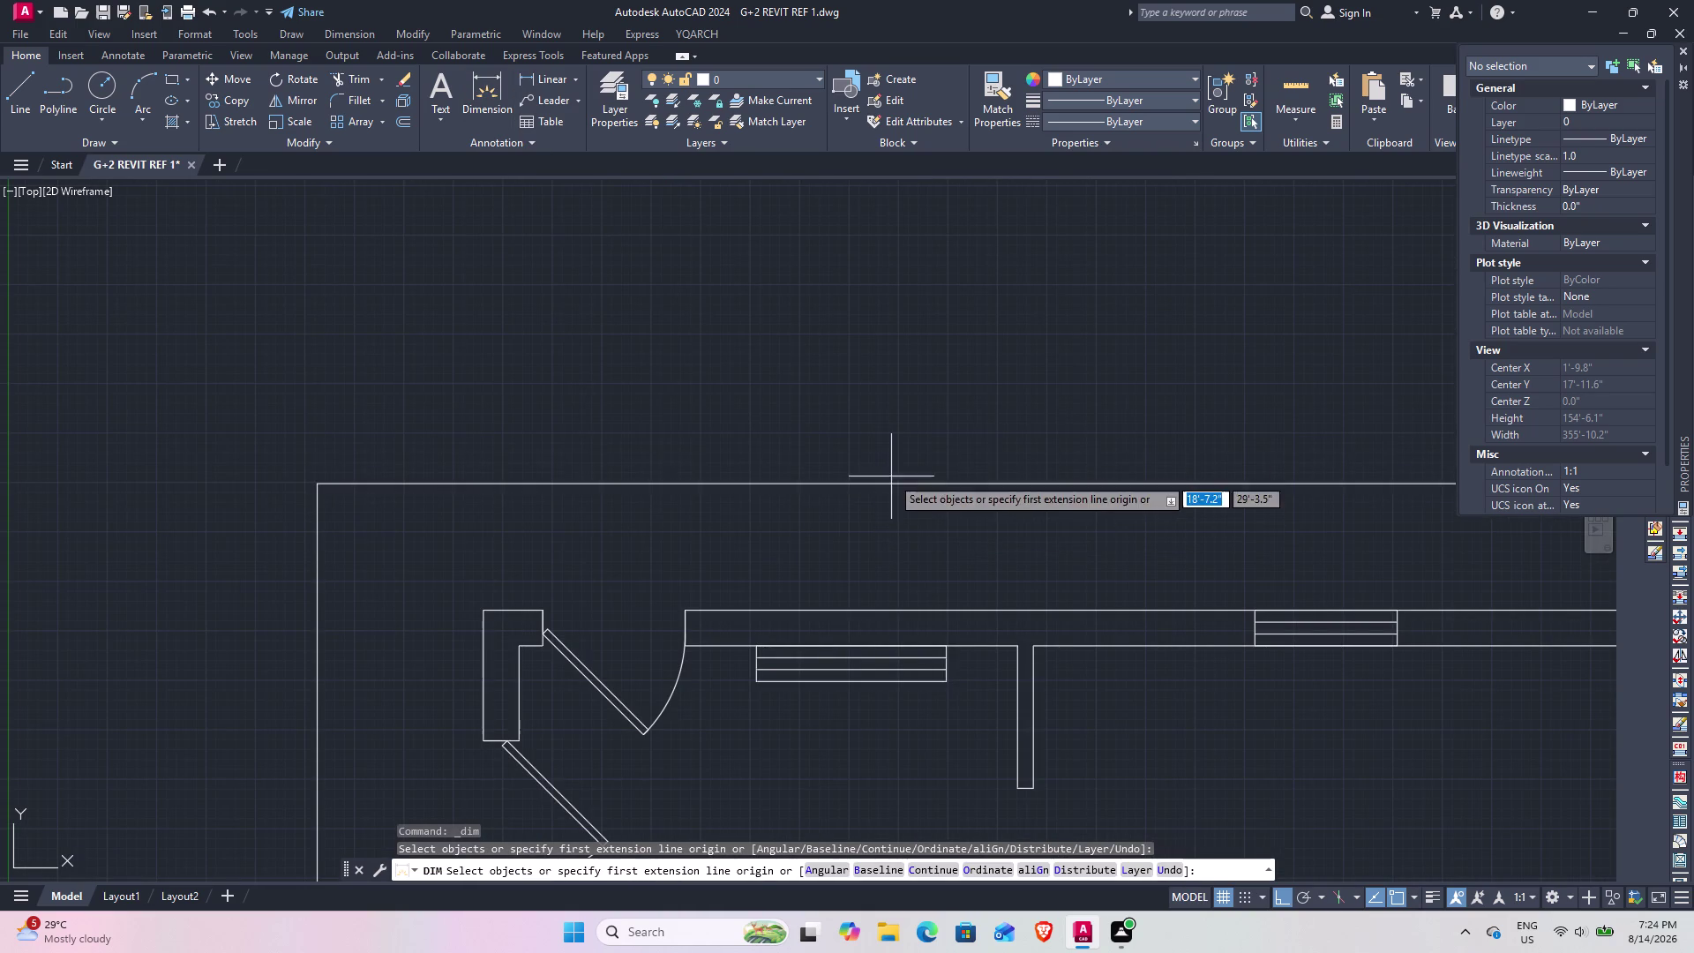
key(Escape)
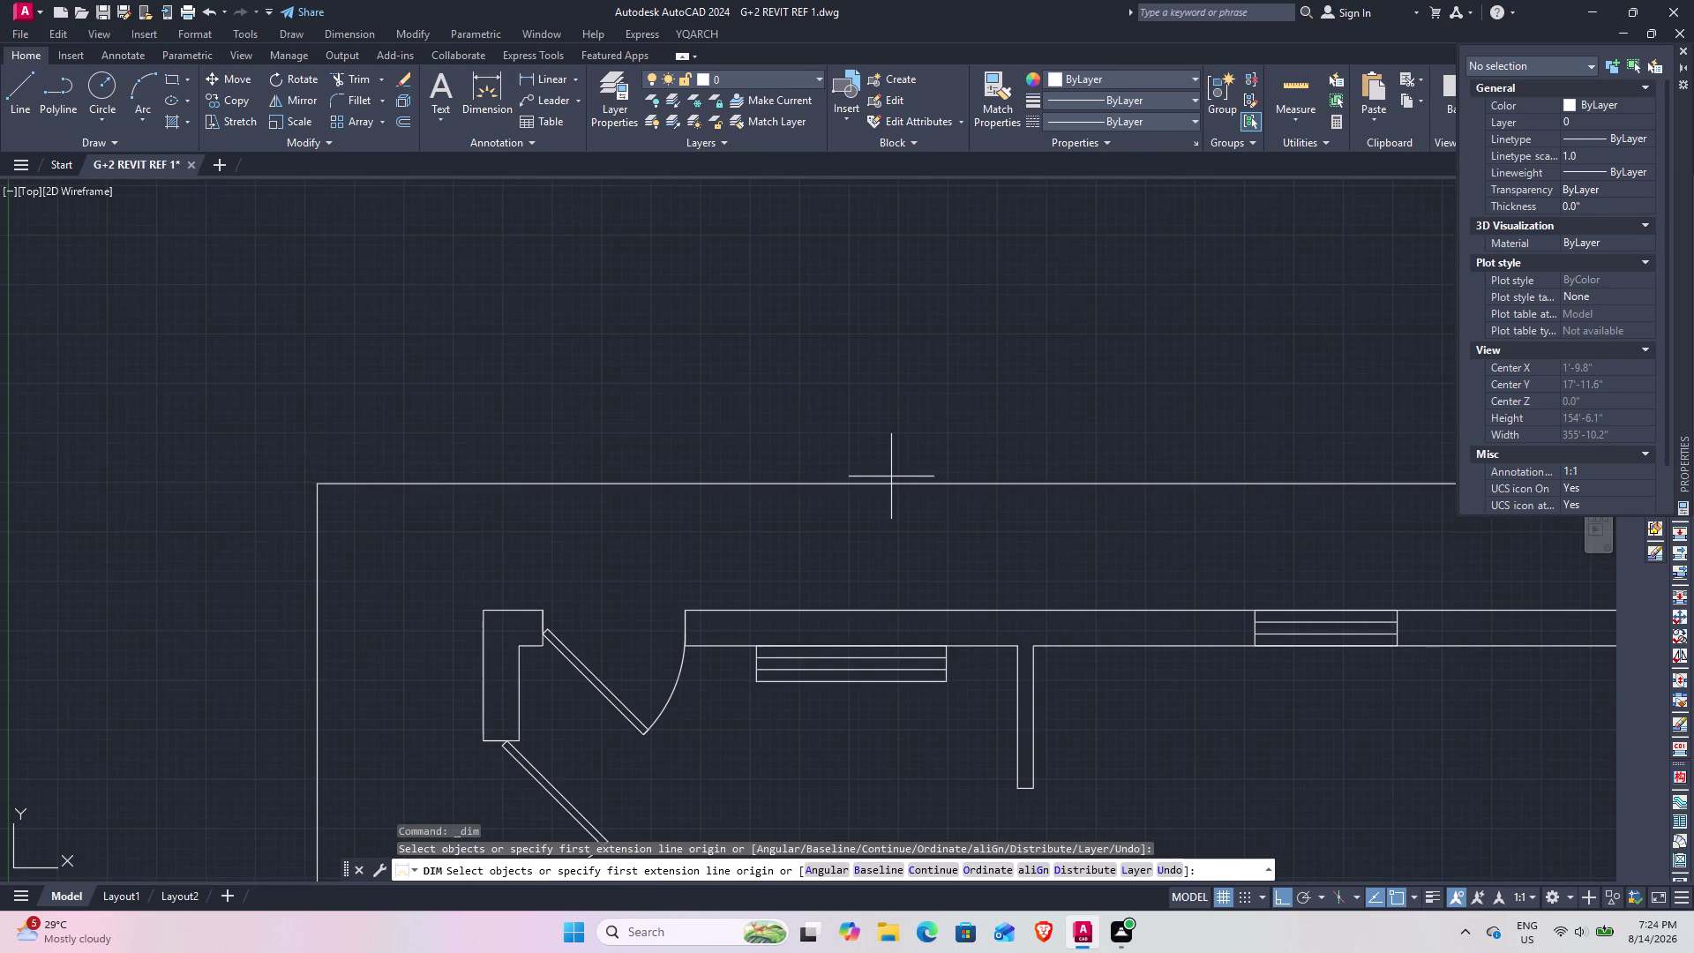
scroll(down, 3)
middle_drag(1010, 495, 959, 435)
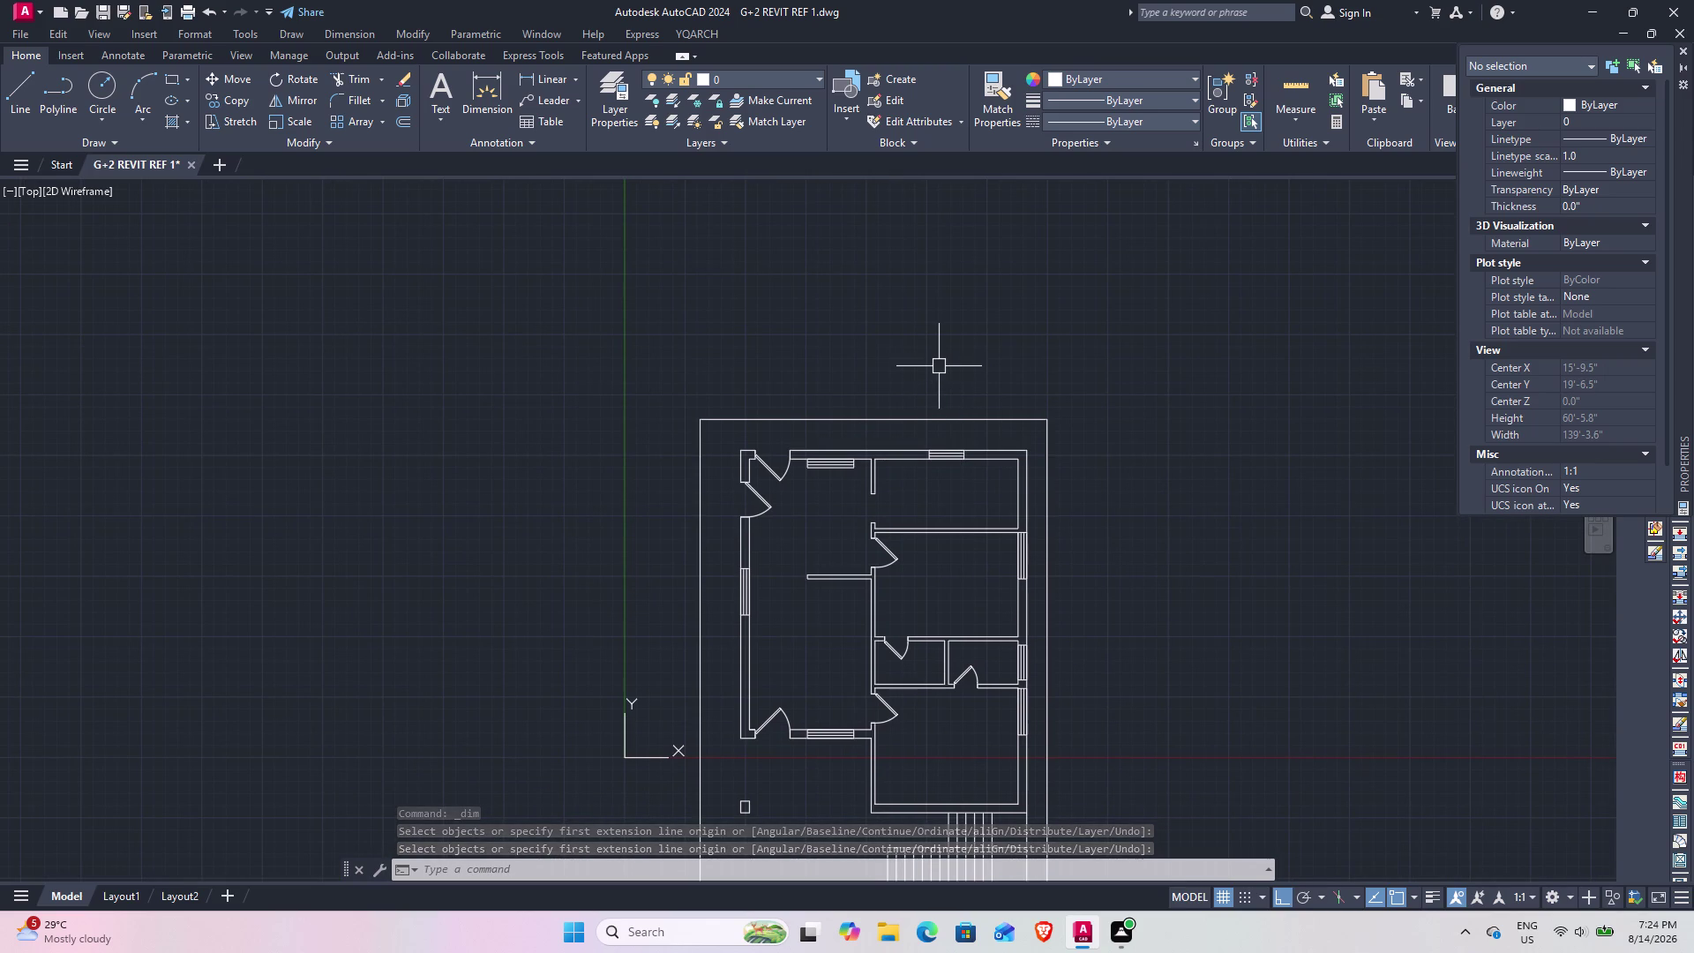
text(o)
key(space)
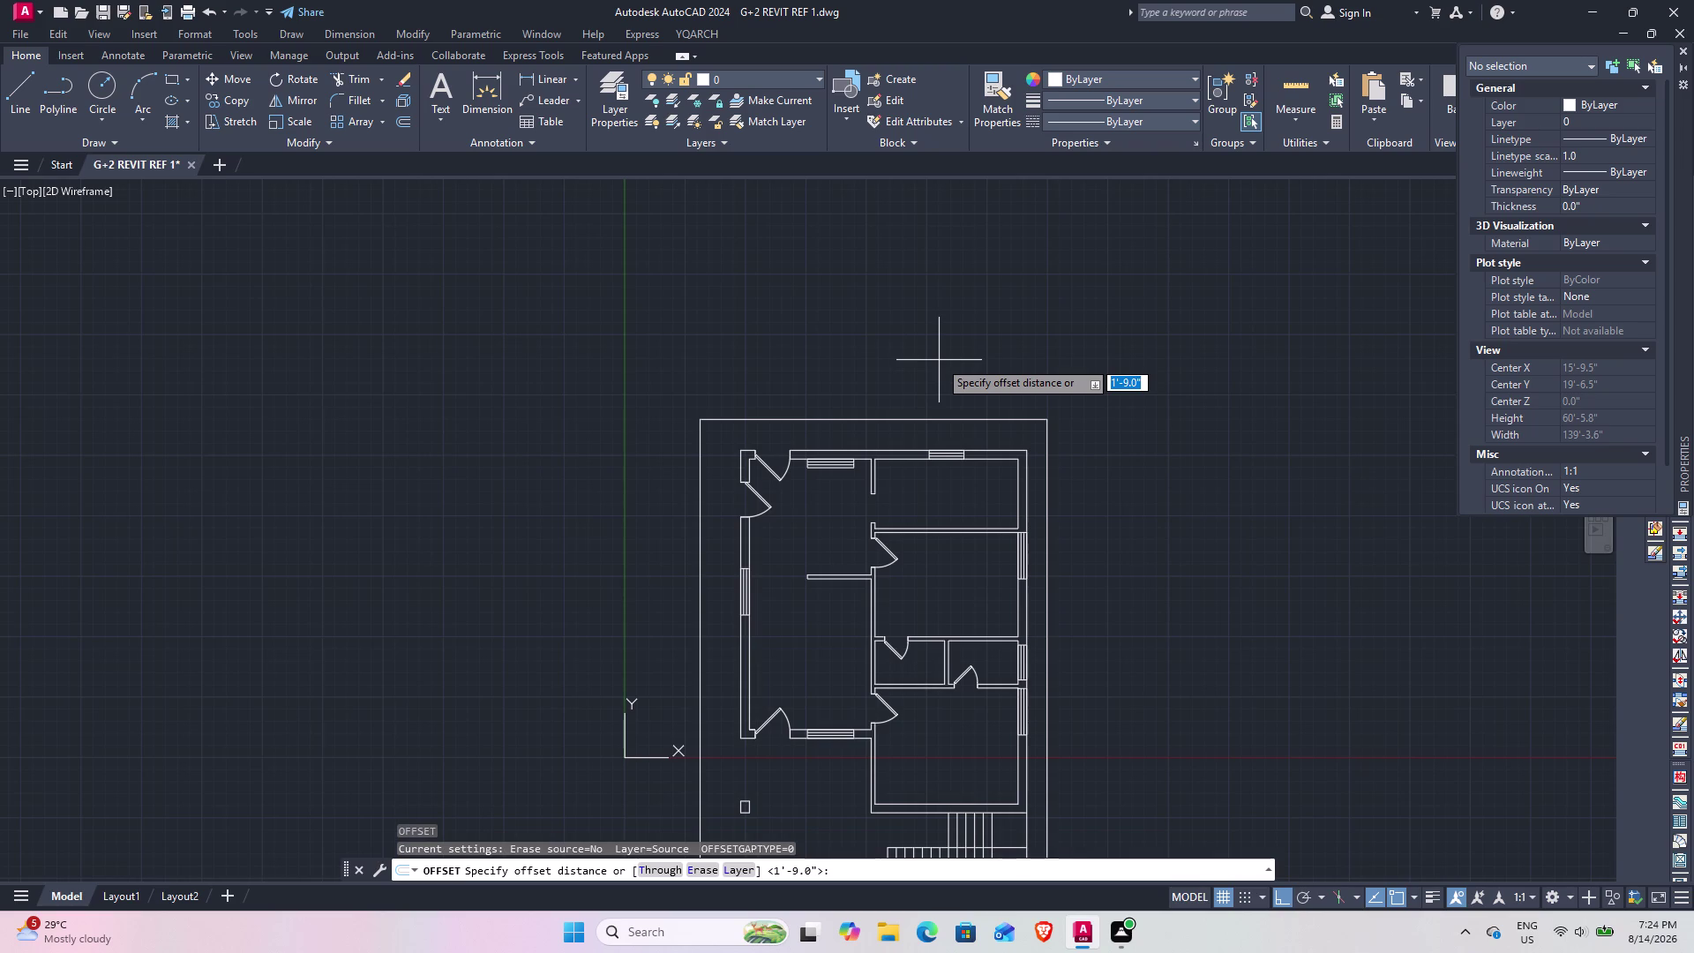
Set a 6" offset and copy the top and left boundary lines inward.
key(6)
key(shift+quotedbl)
key(Return)
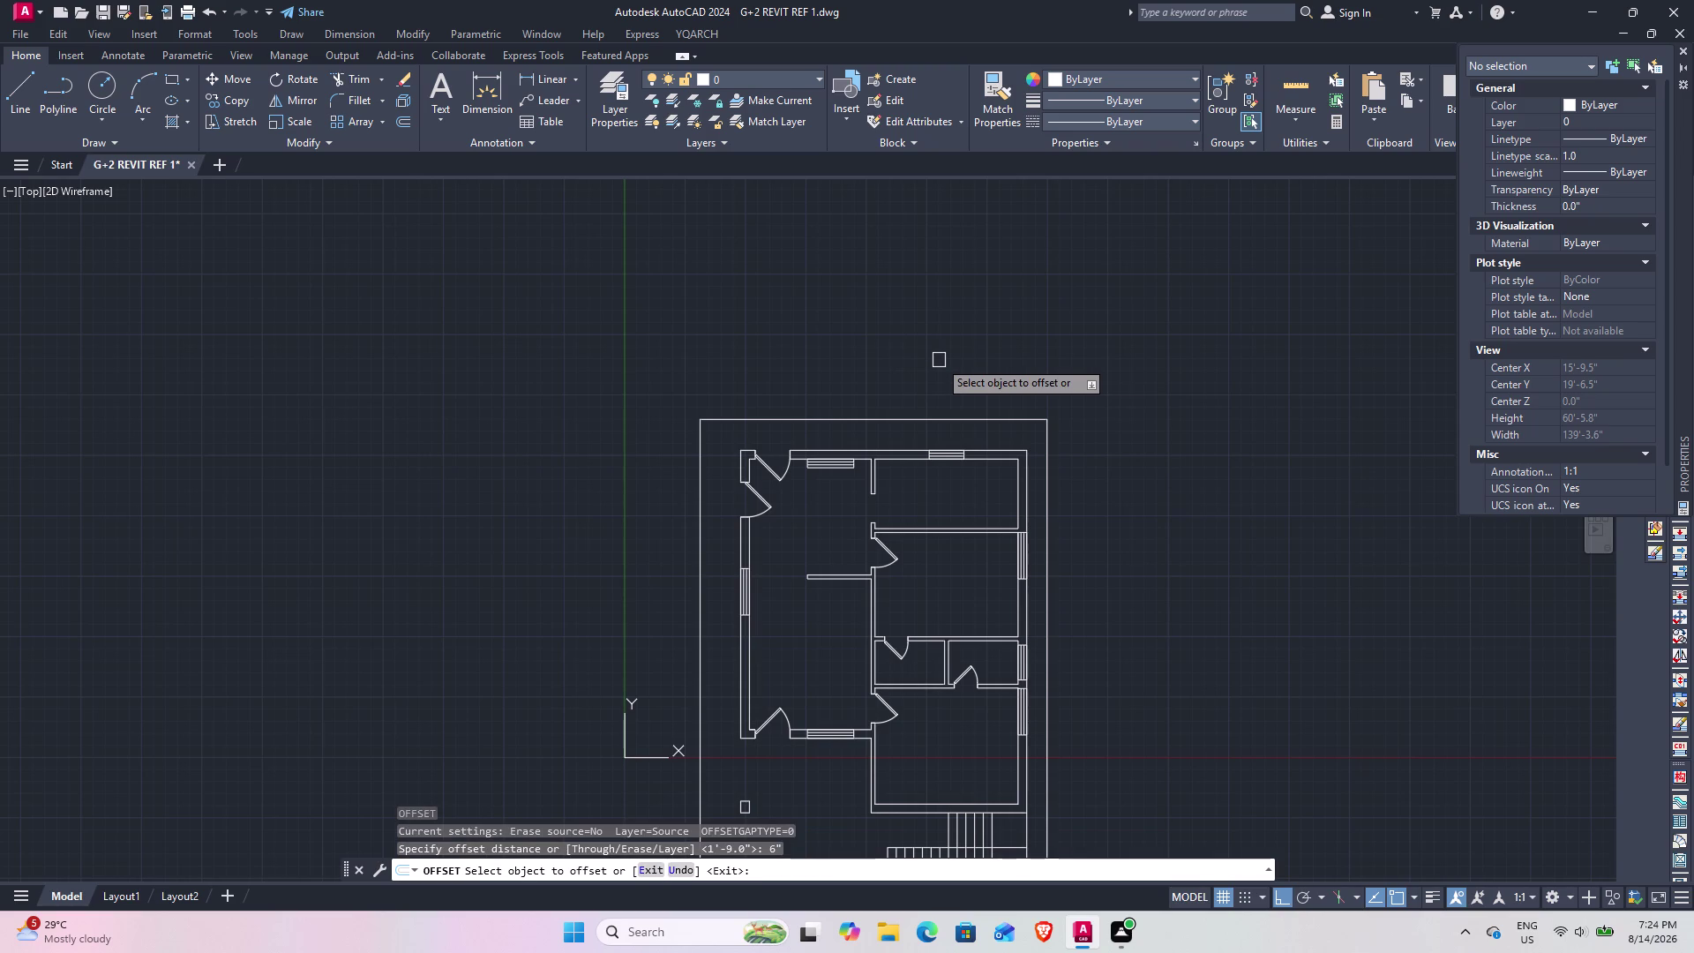
click(928, 420)
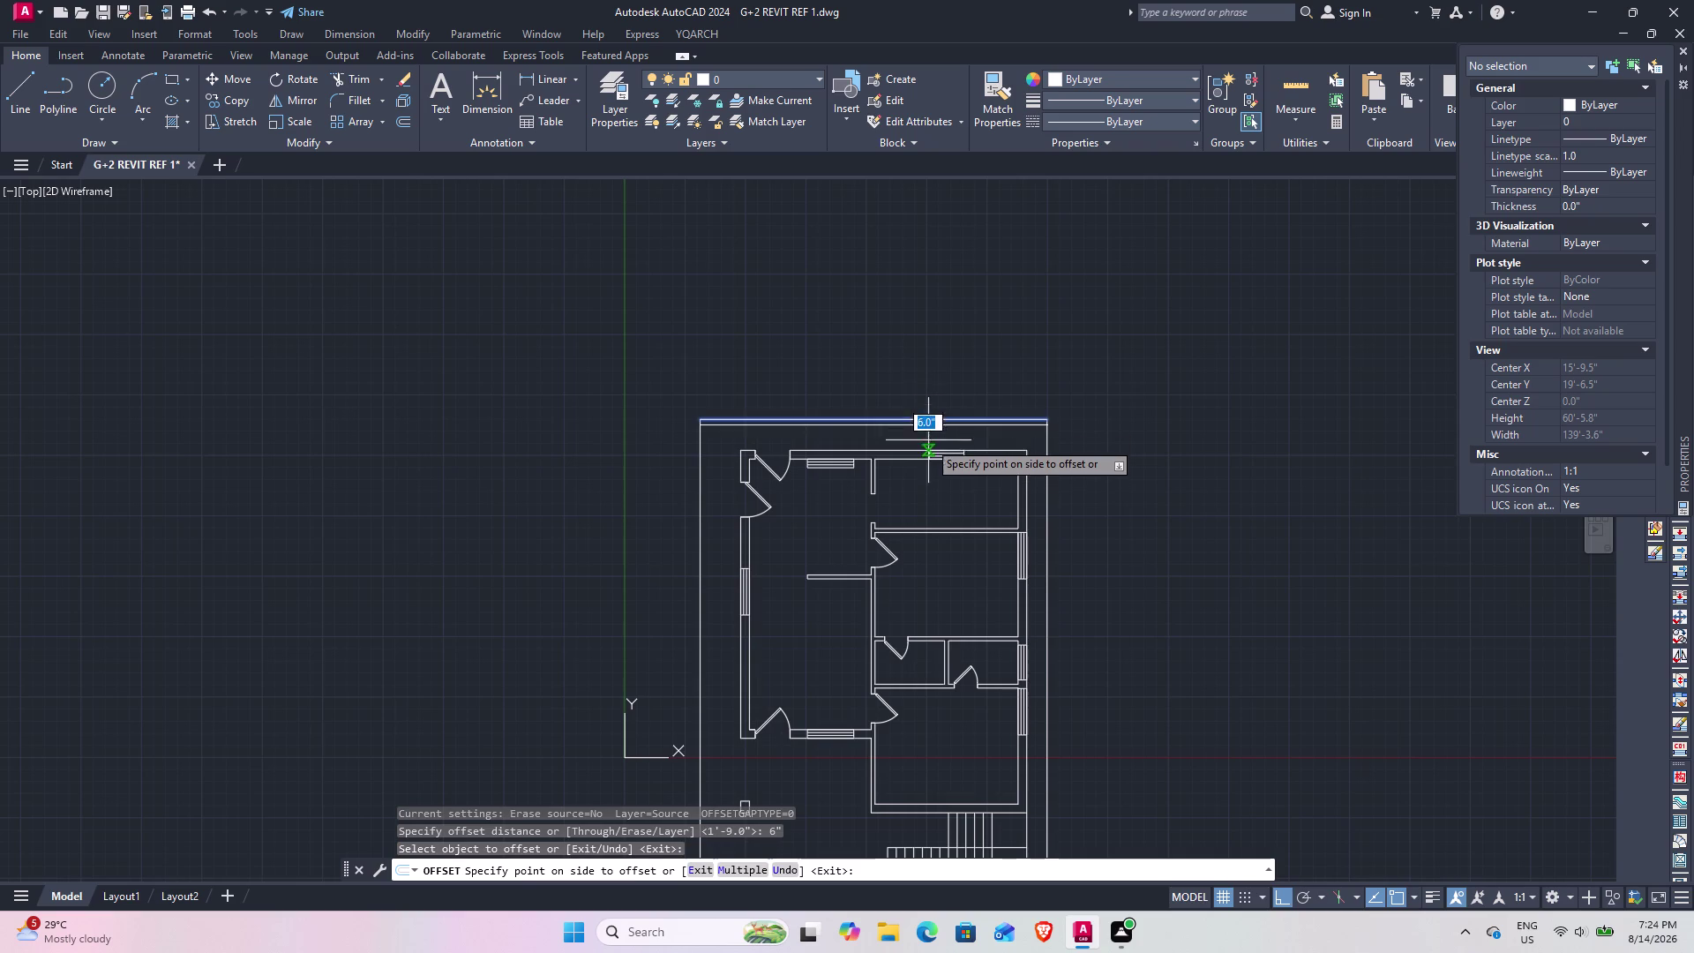
click(928, 452)
click(693, 526)
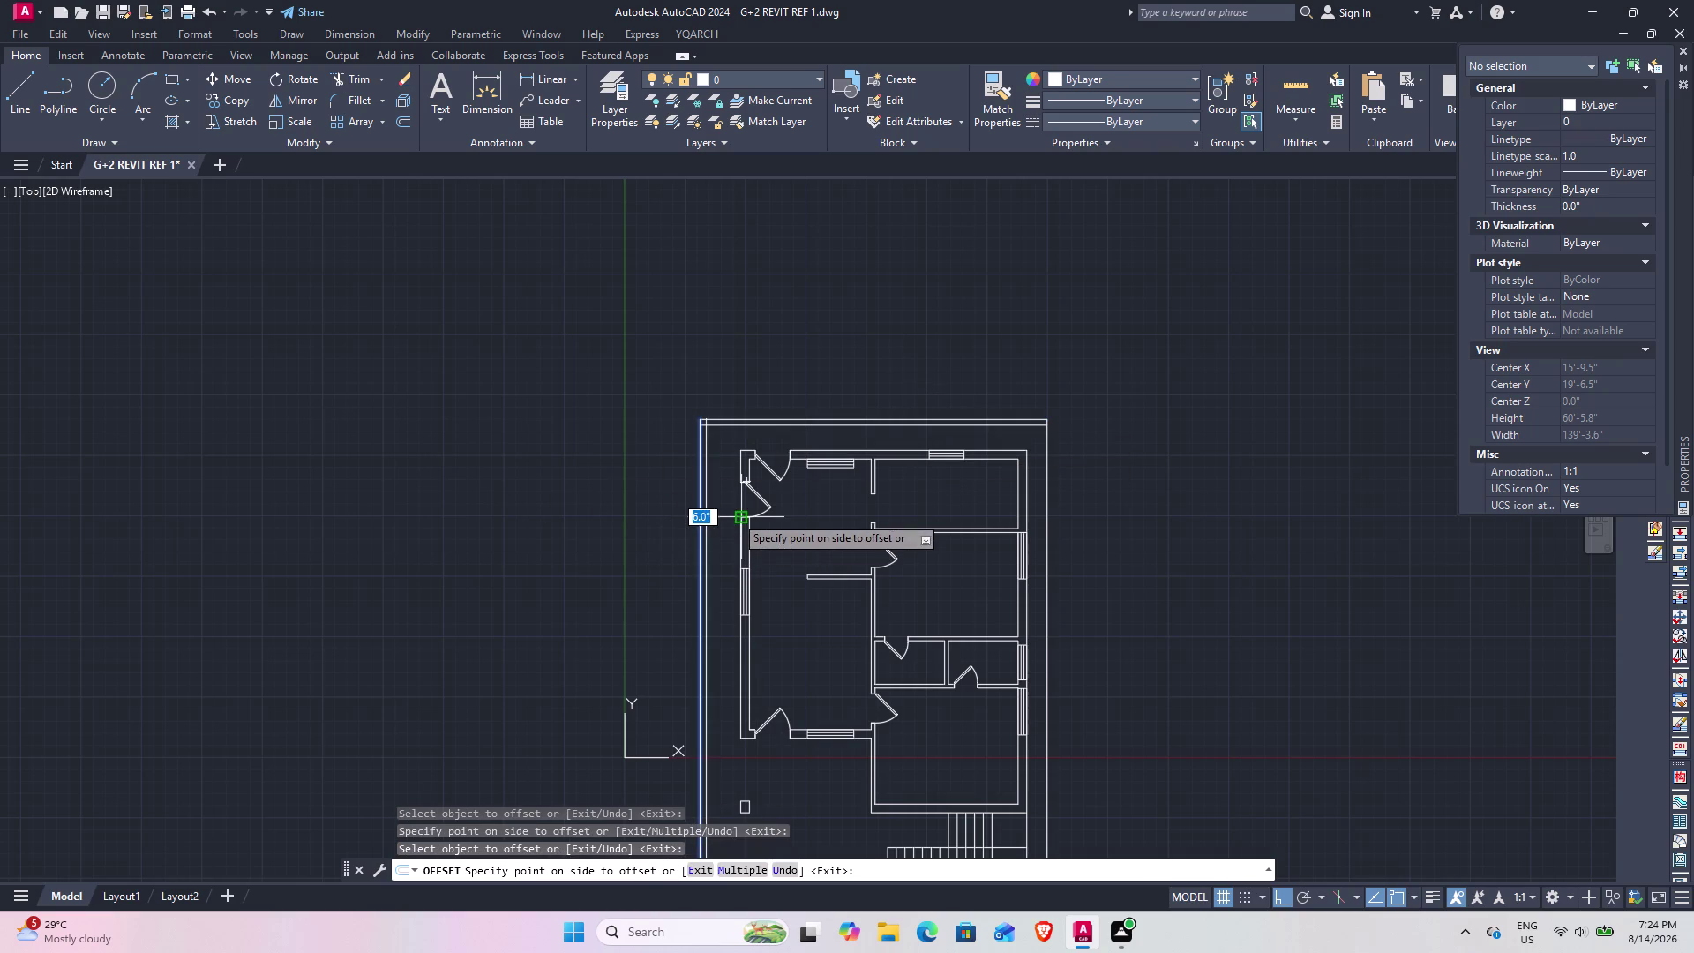
click(735, 515)
Offset the bottom and right boundary lines 6" inward.
middle_drag(699, 559, 695, 336)
click(775, 659)
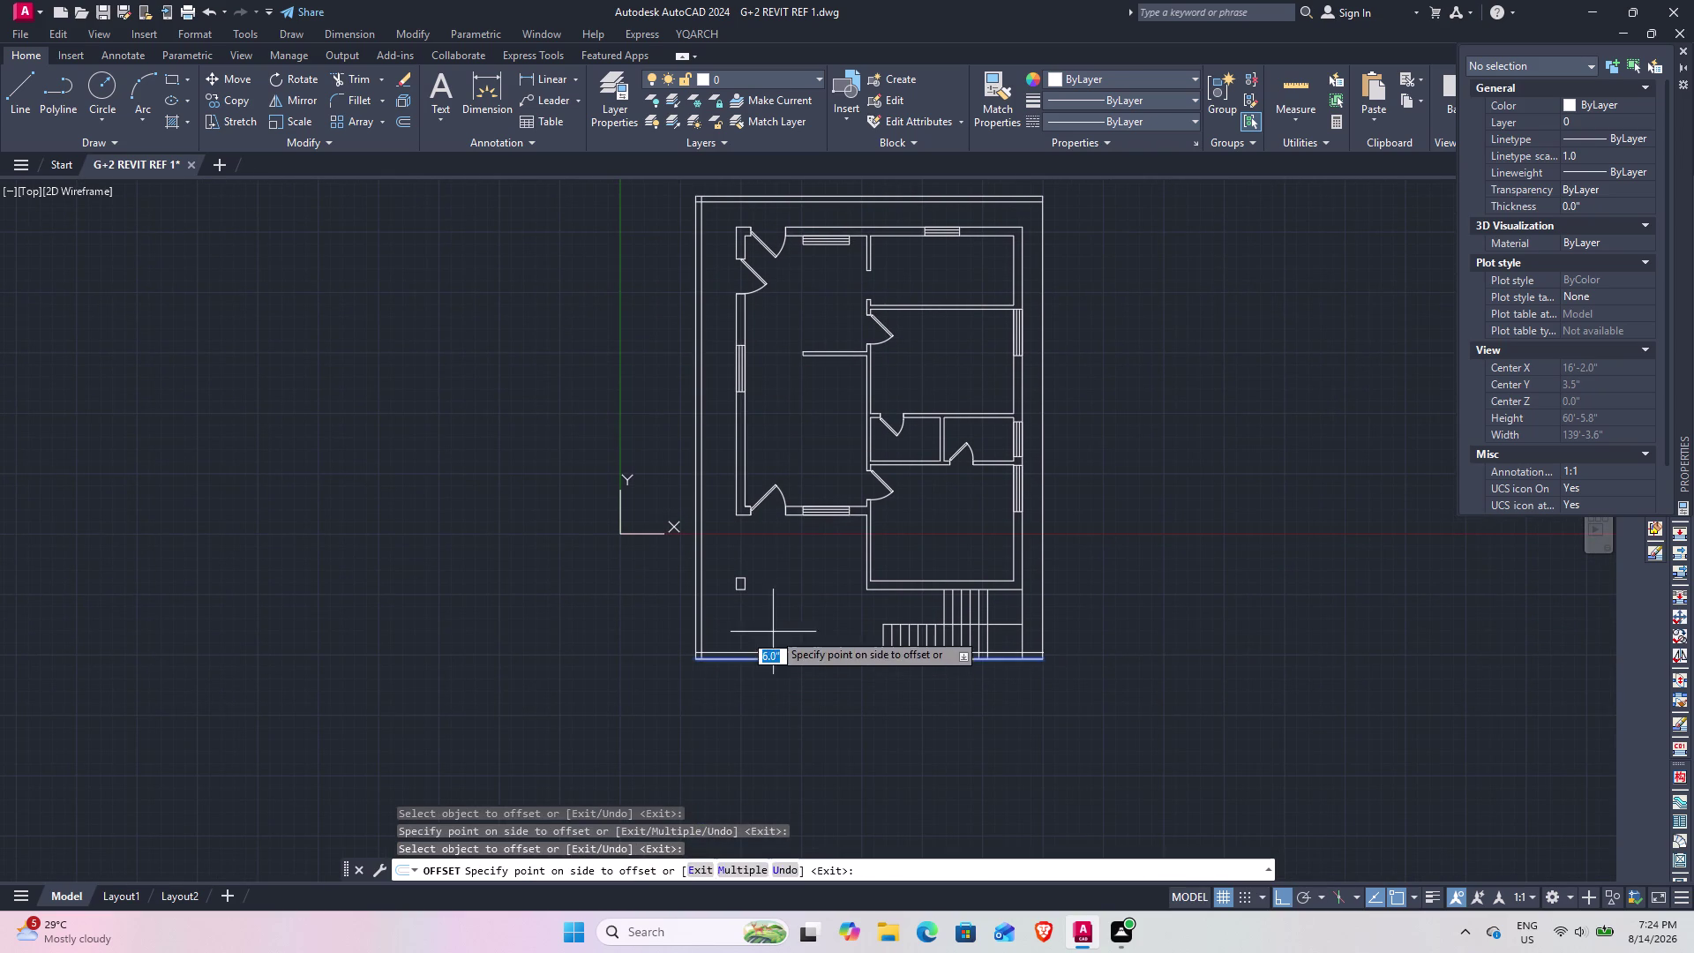
click(773, 630)
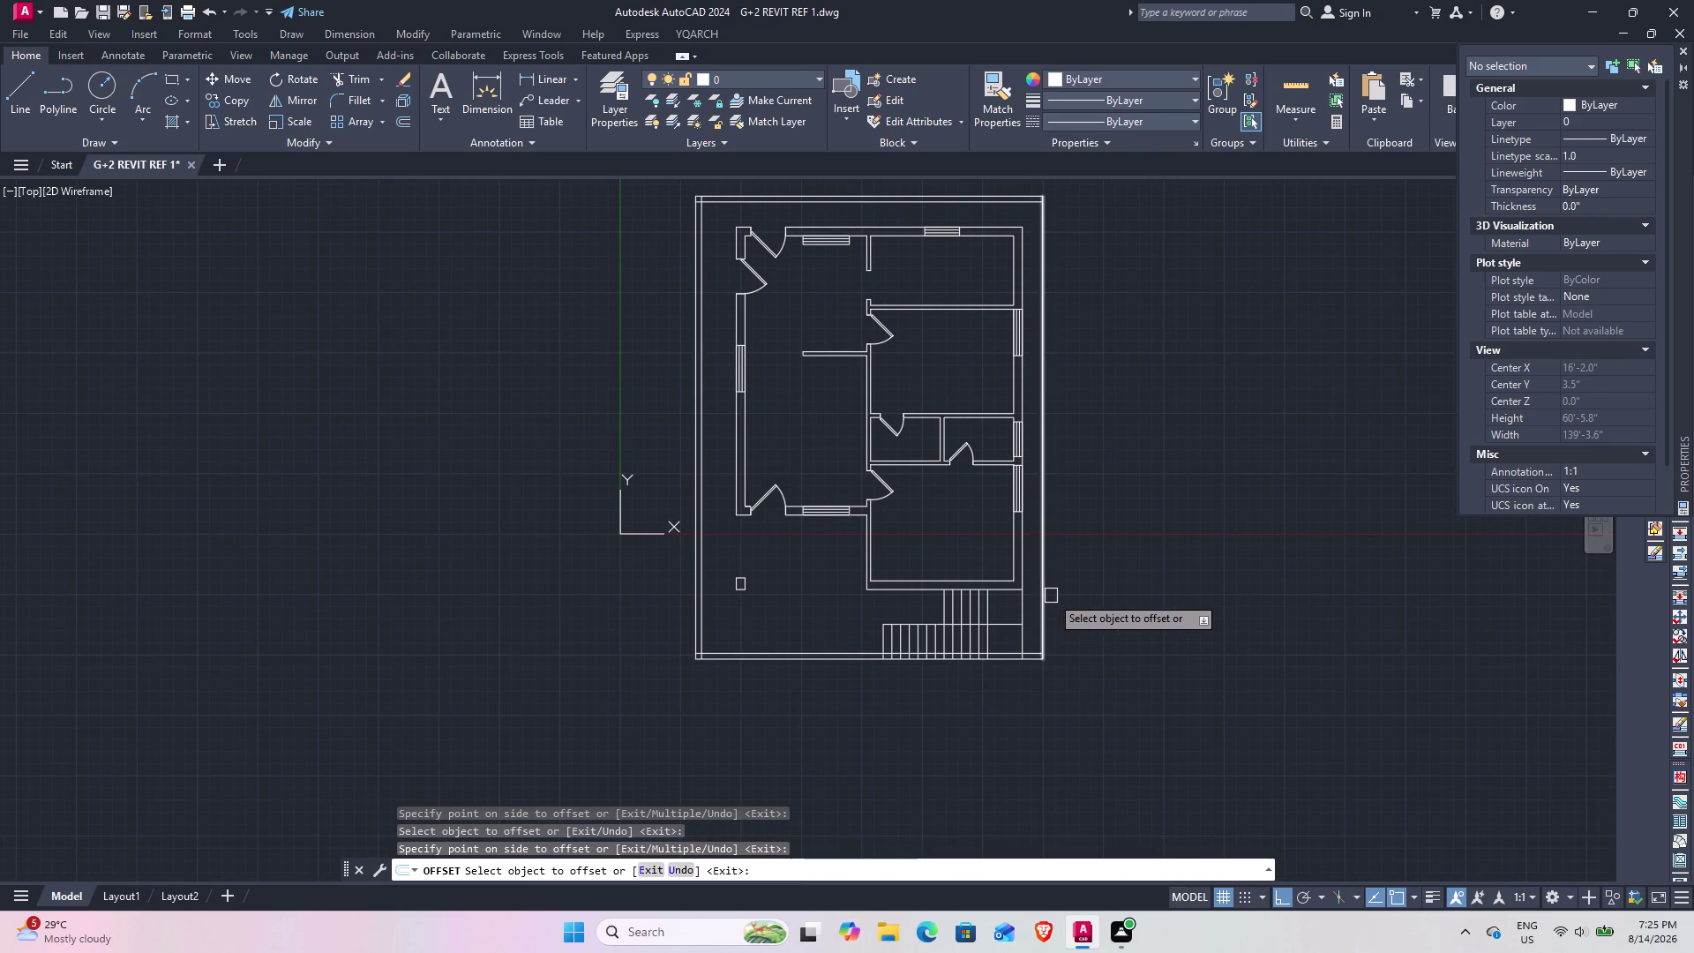
click(1049, 591)
click(1016, 615)
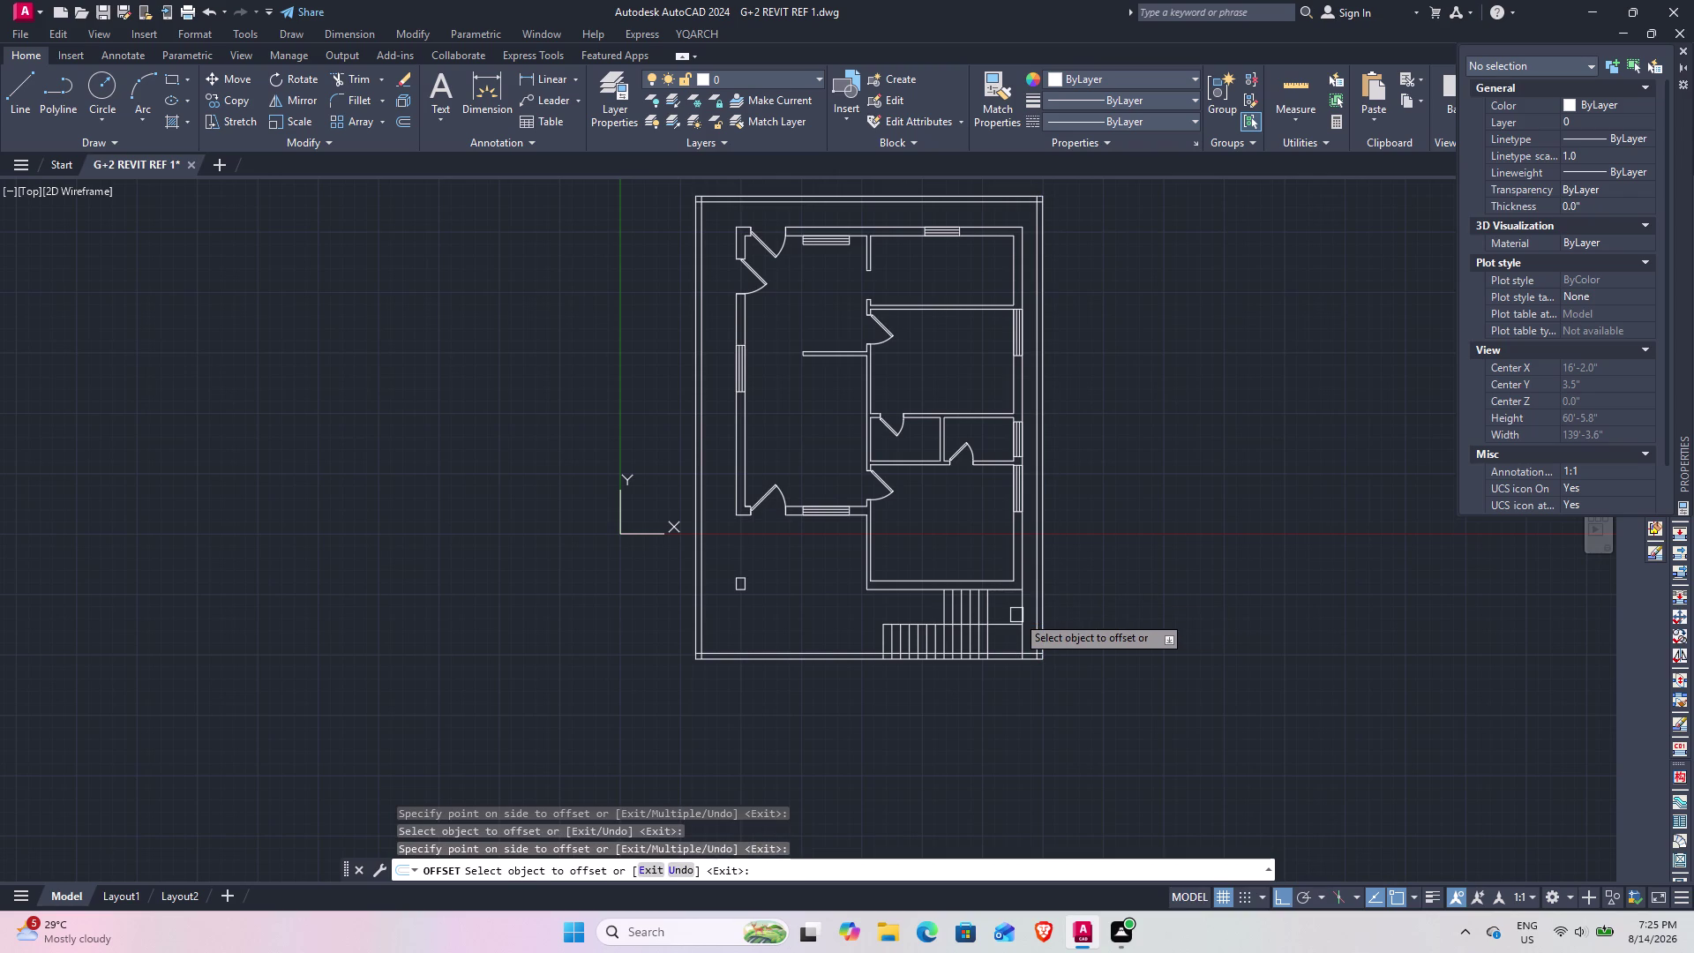
key(Escape)
middle_drag(732, 309, 770, 468)
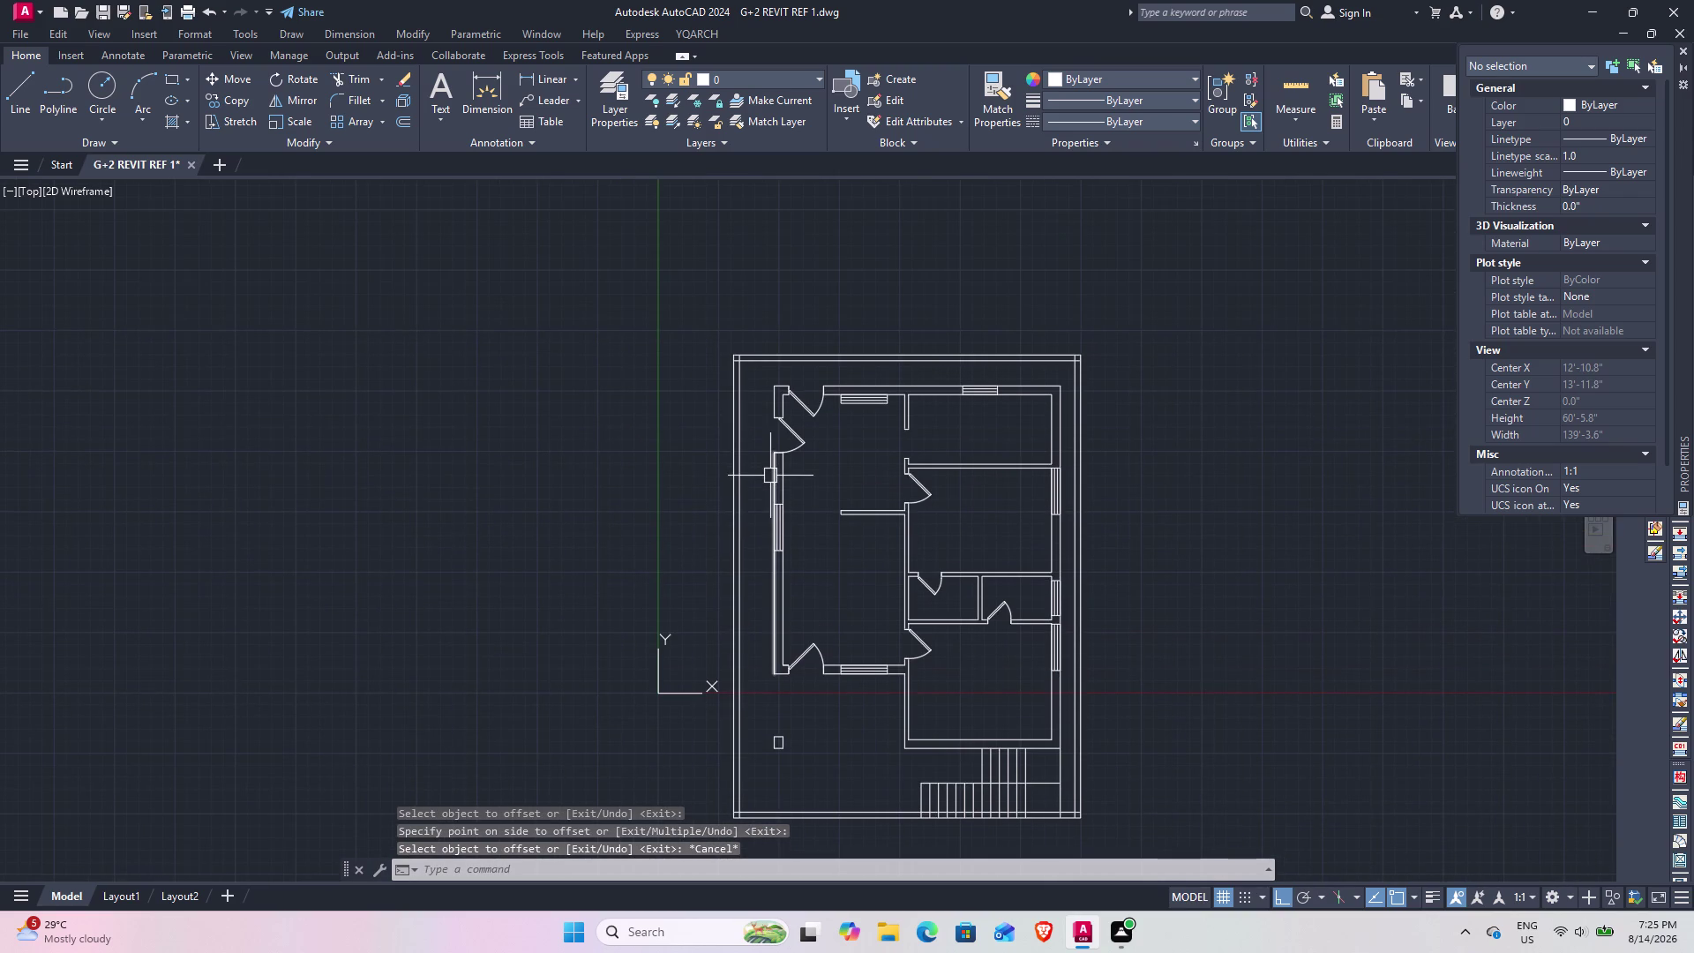
text(f)
key(space)
Fillet the inner boundary lines at the top-left and top-right corners.
scroll(up, 3)
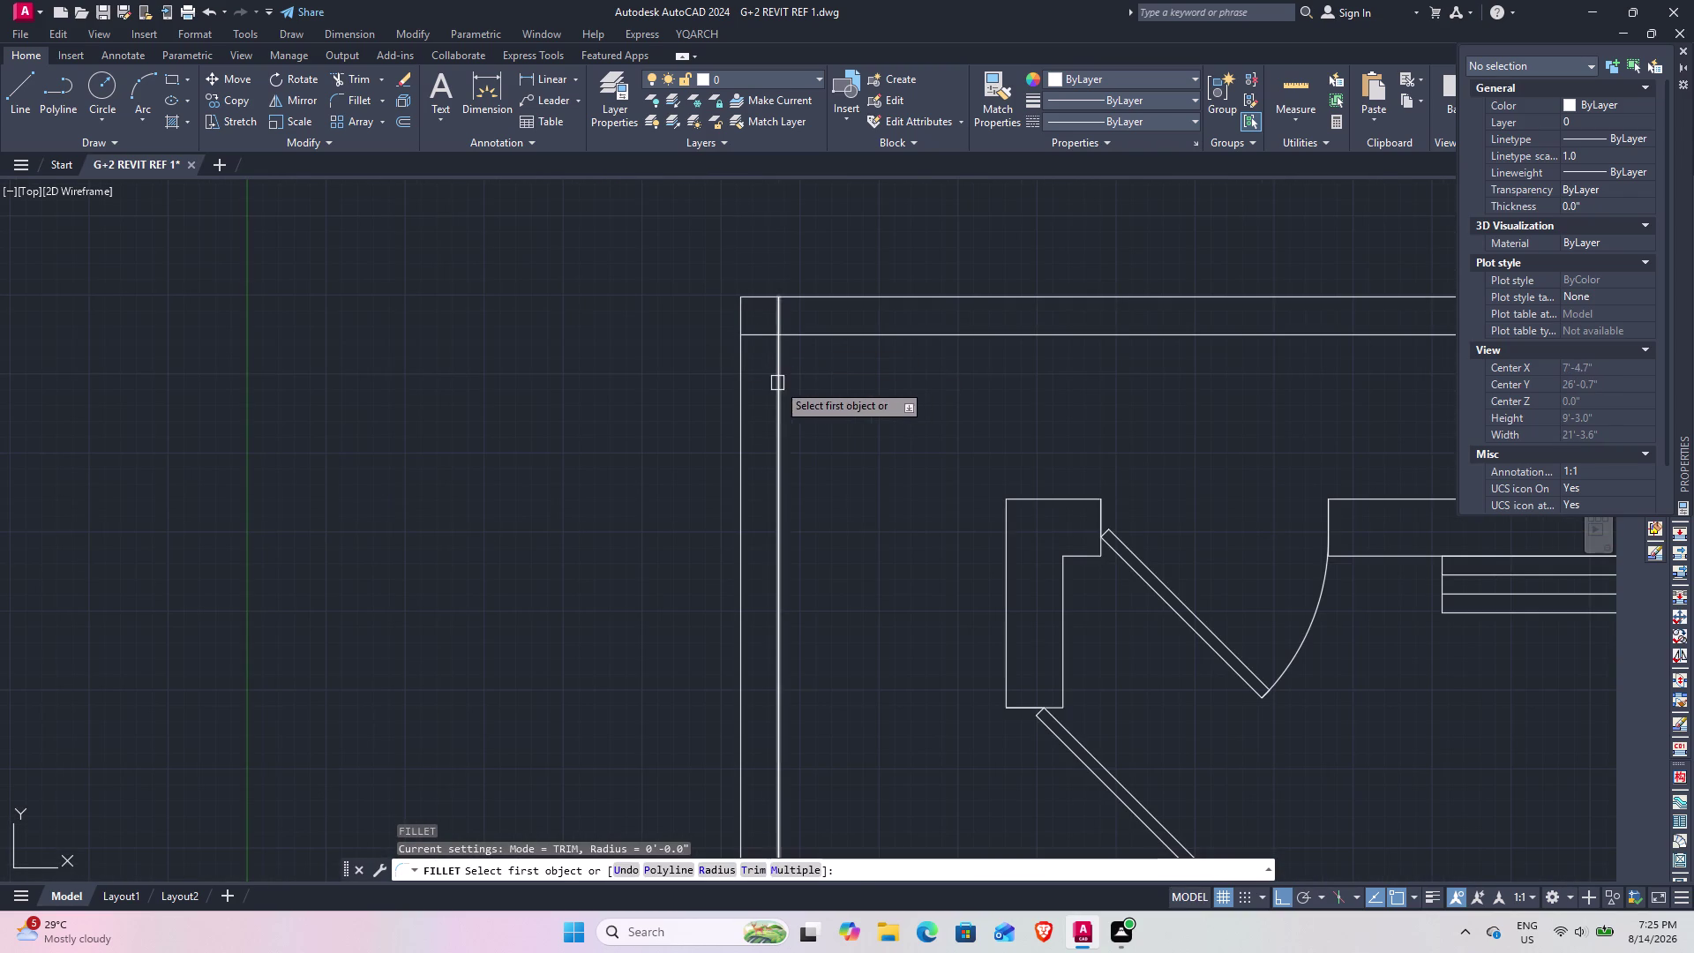
click(777, 383)
click(808, 342)
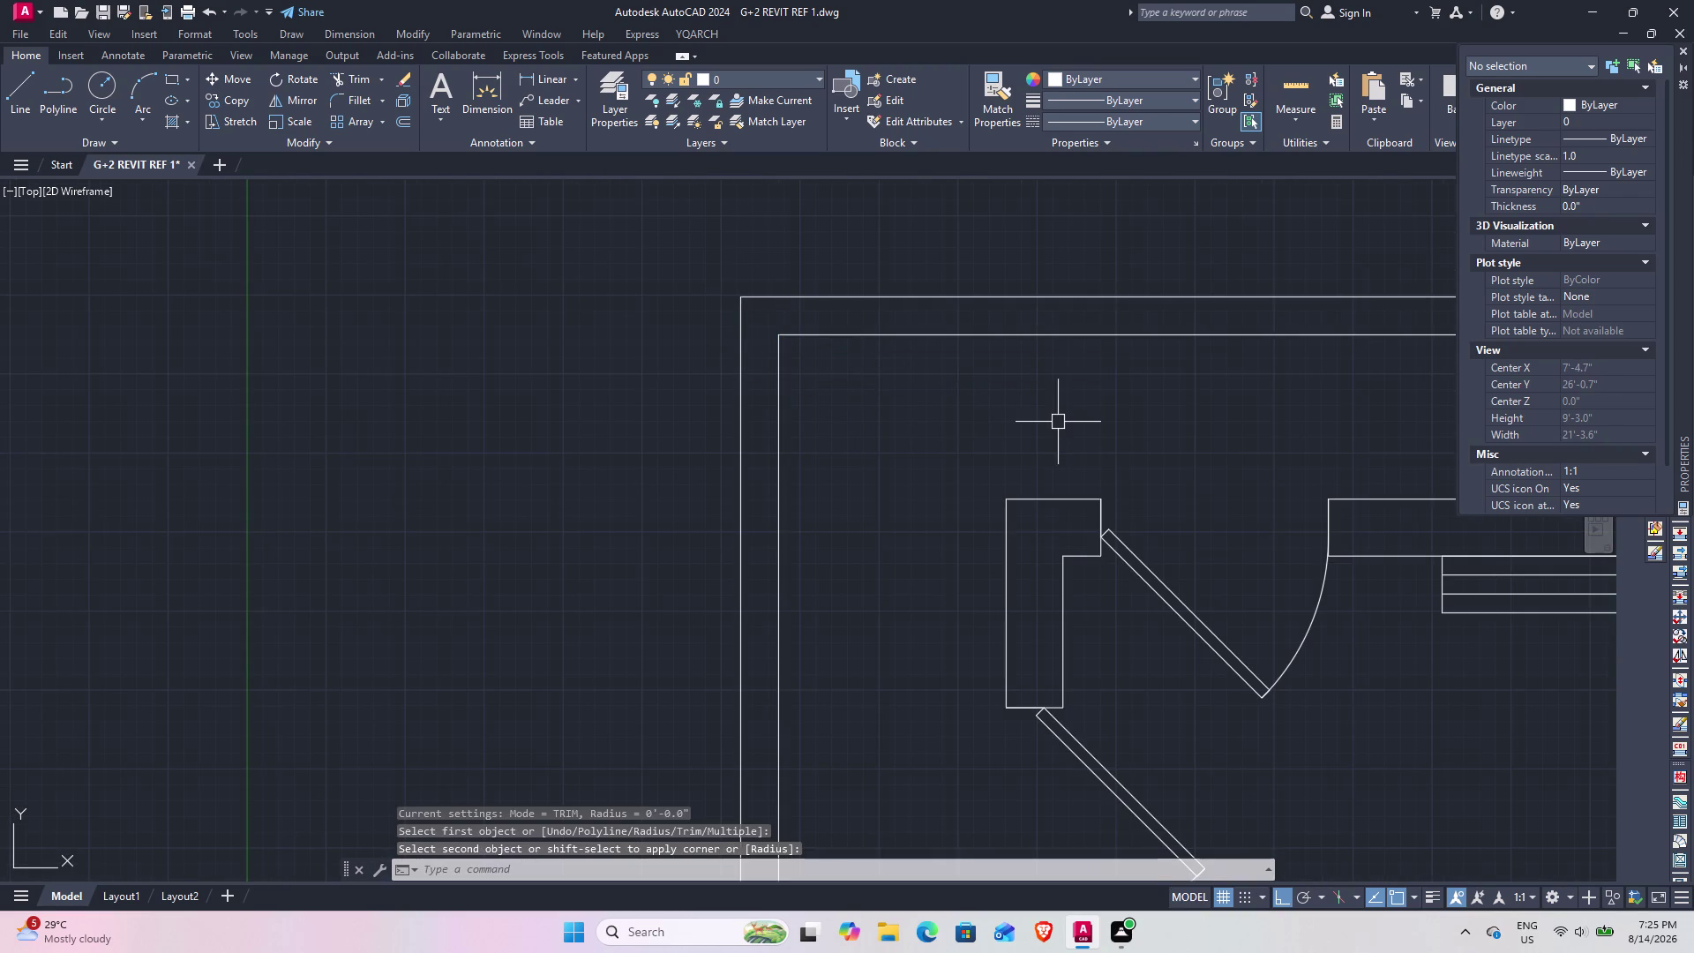
scroll(down, 3)
middle_drag(1194, 413, 273, 409)
key(space)
scroll(up, 3)
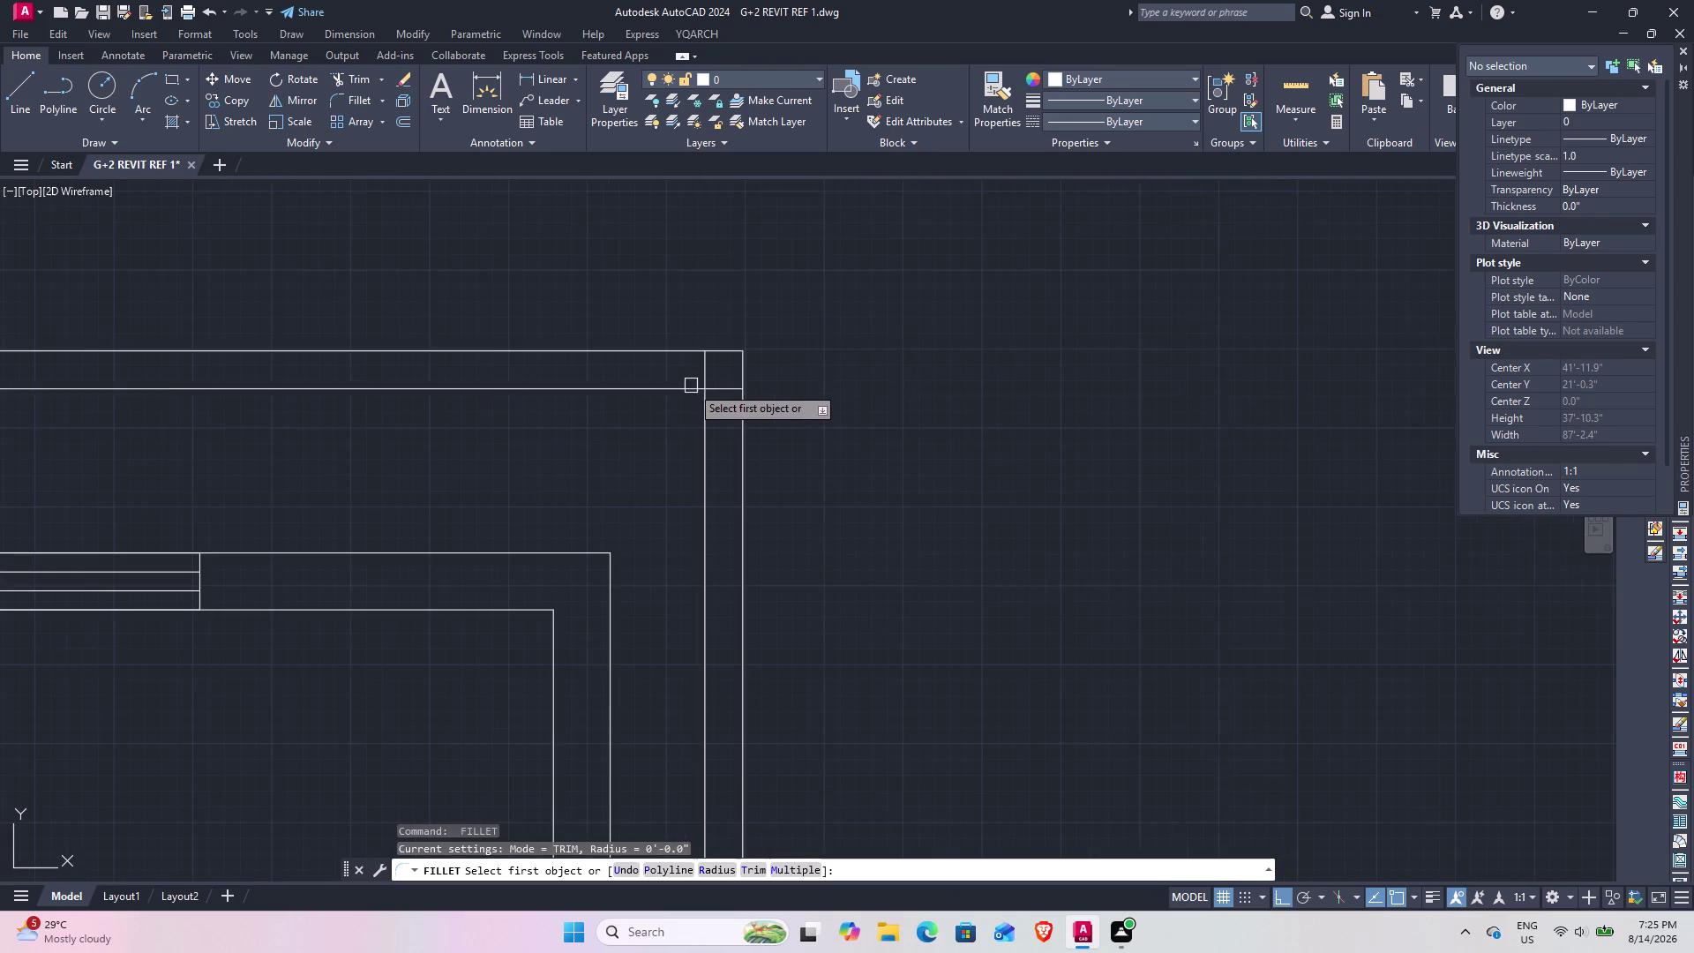
click(679, 389)
click(705, 427)
Move to the bottom boundary beside the stair and start a corner join, then cancel it.
scroll(down, 3)
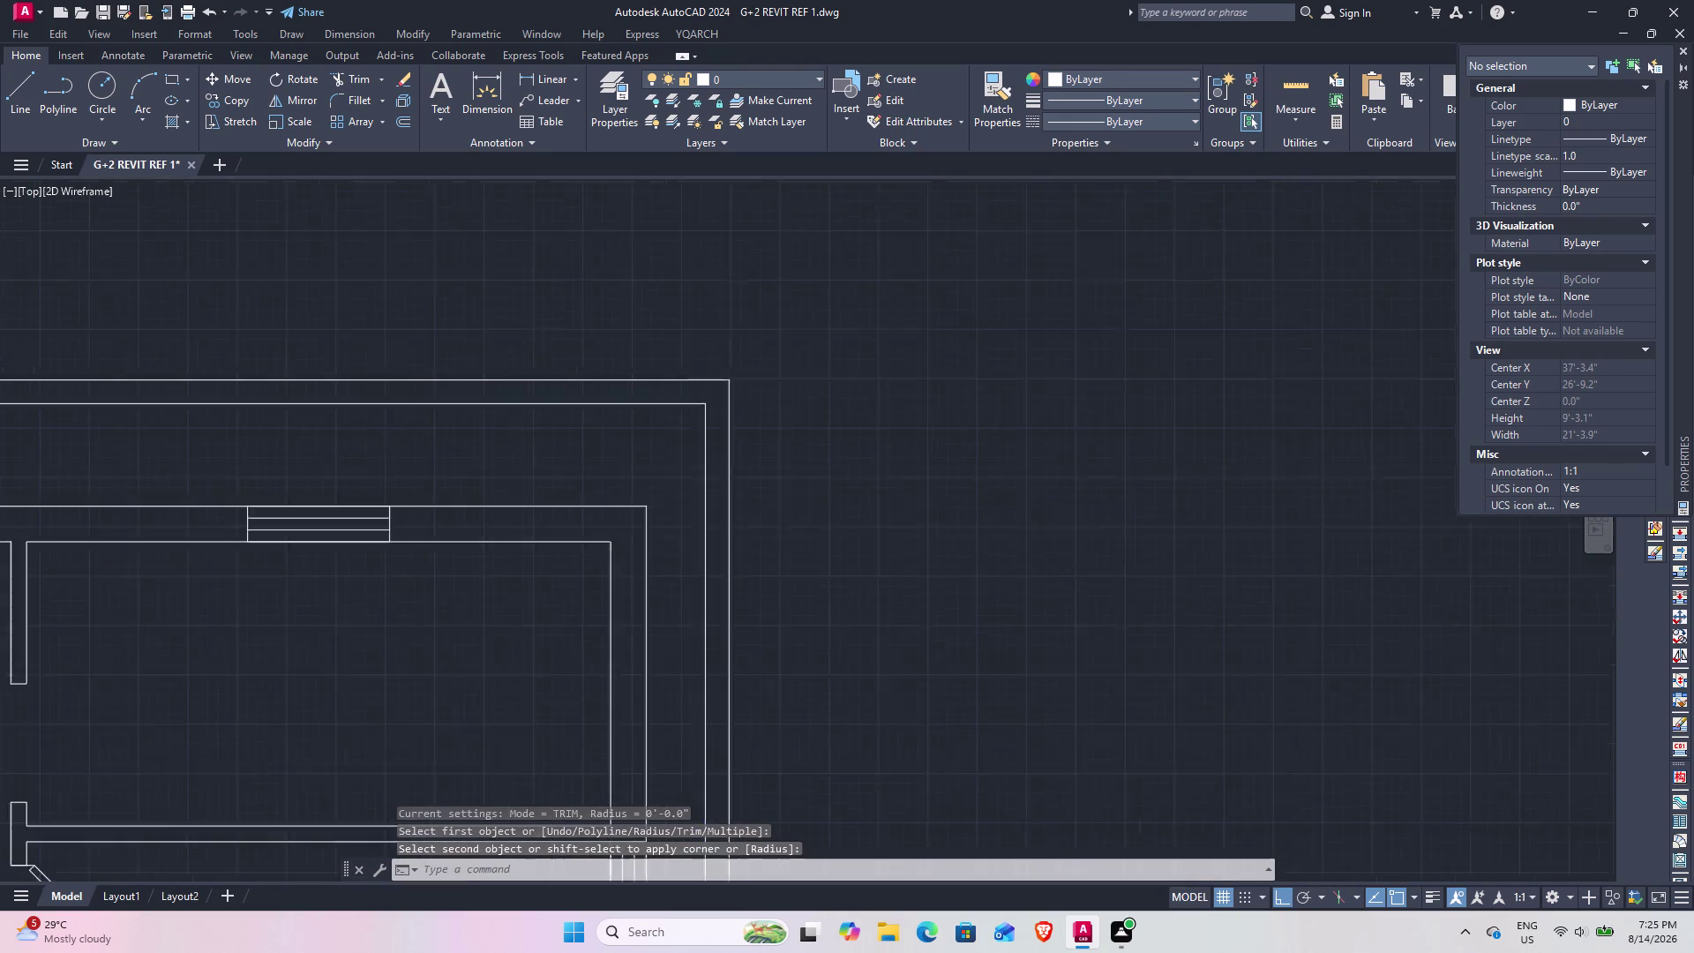
scroll(down, 3)
middle_drag(703, 583, 802, 267)
middle_drag(809, 585, 844, 389)
scroll(up, 3)
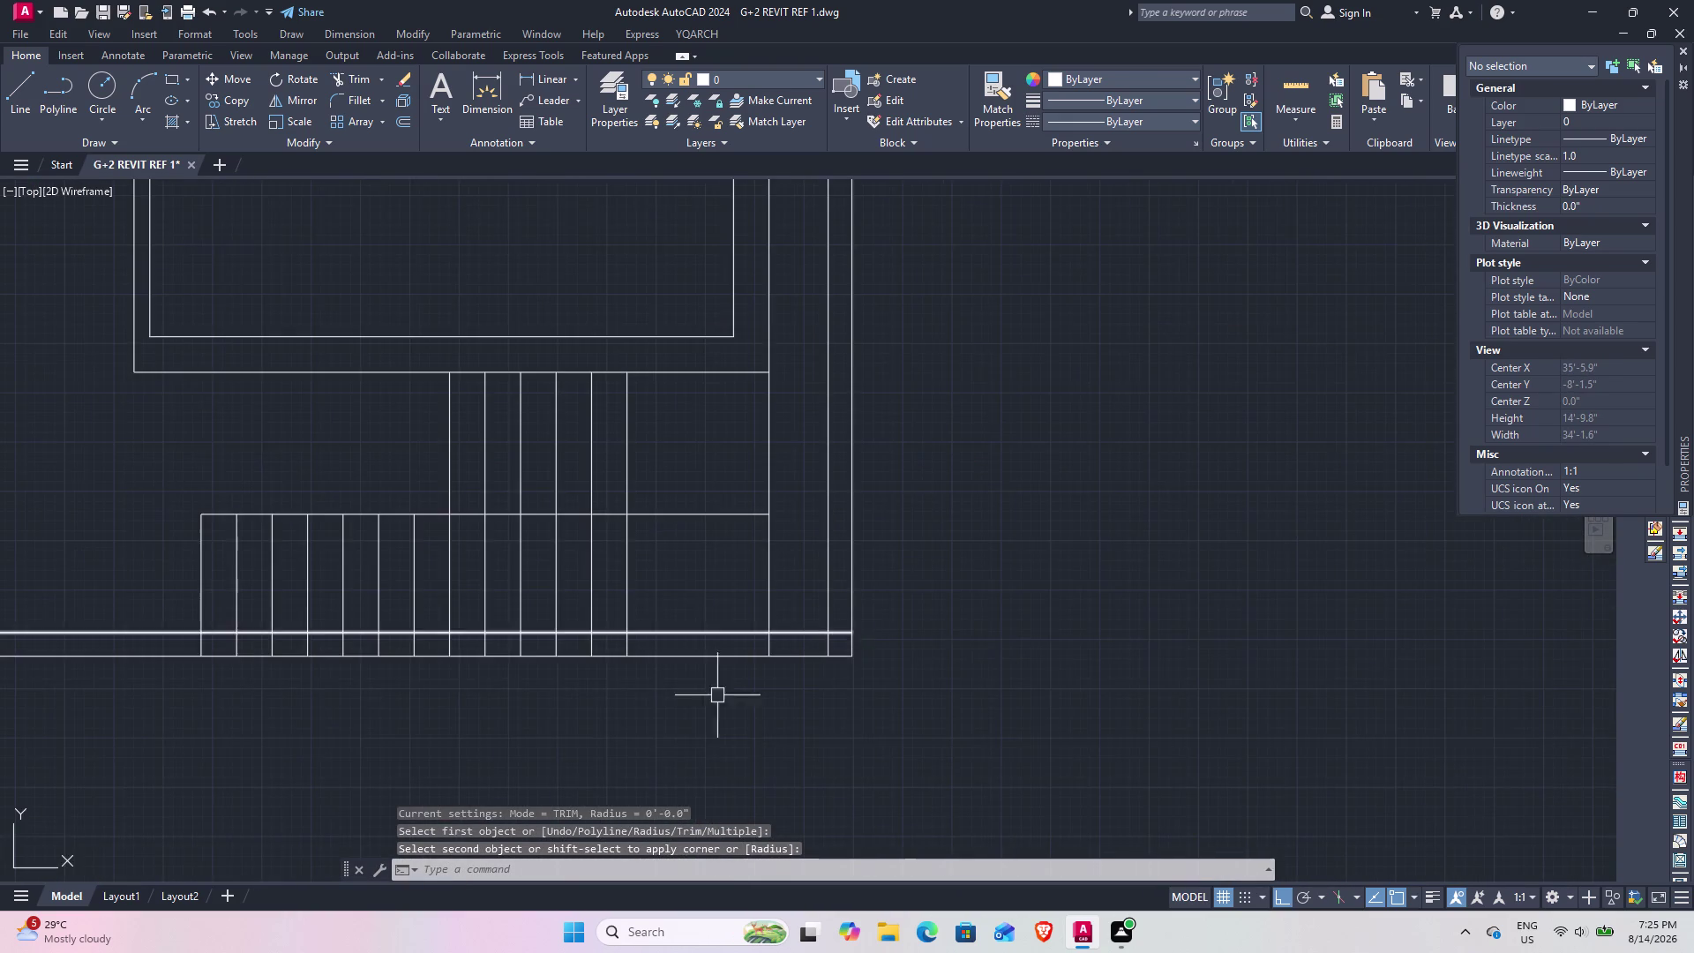
middle_drag(686, 698, 812, 641)
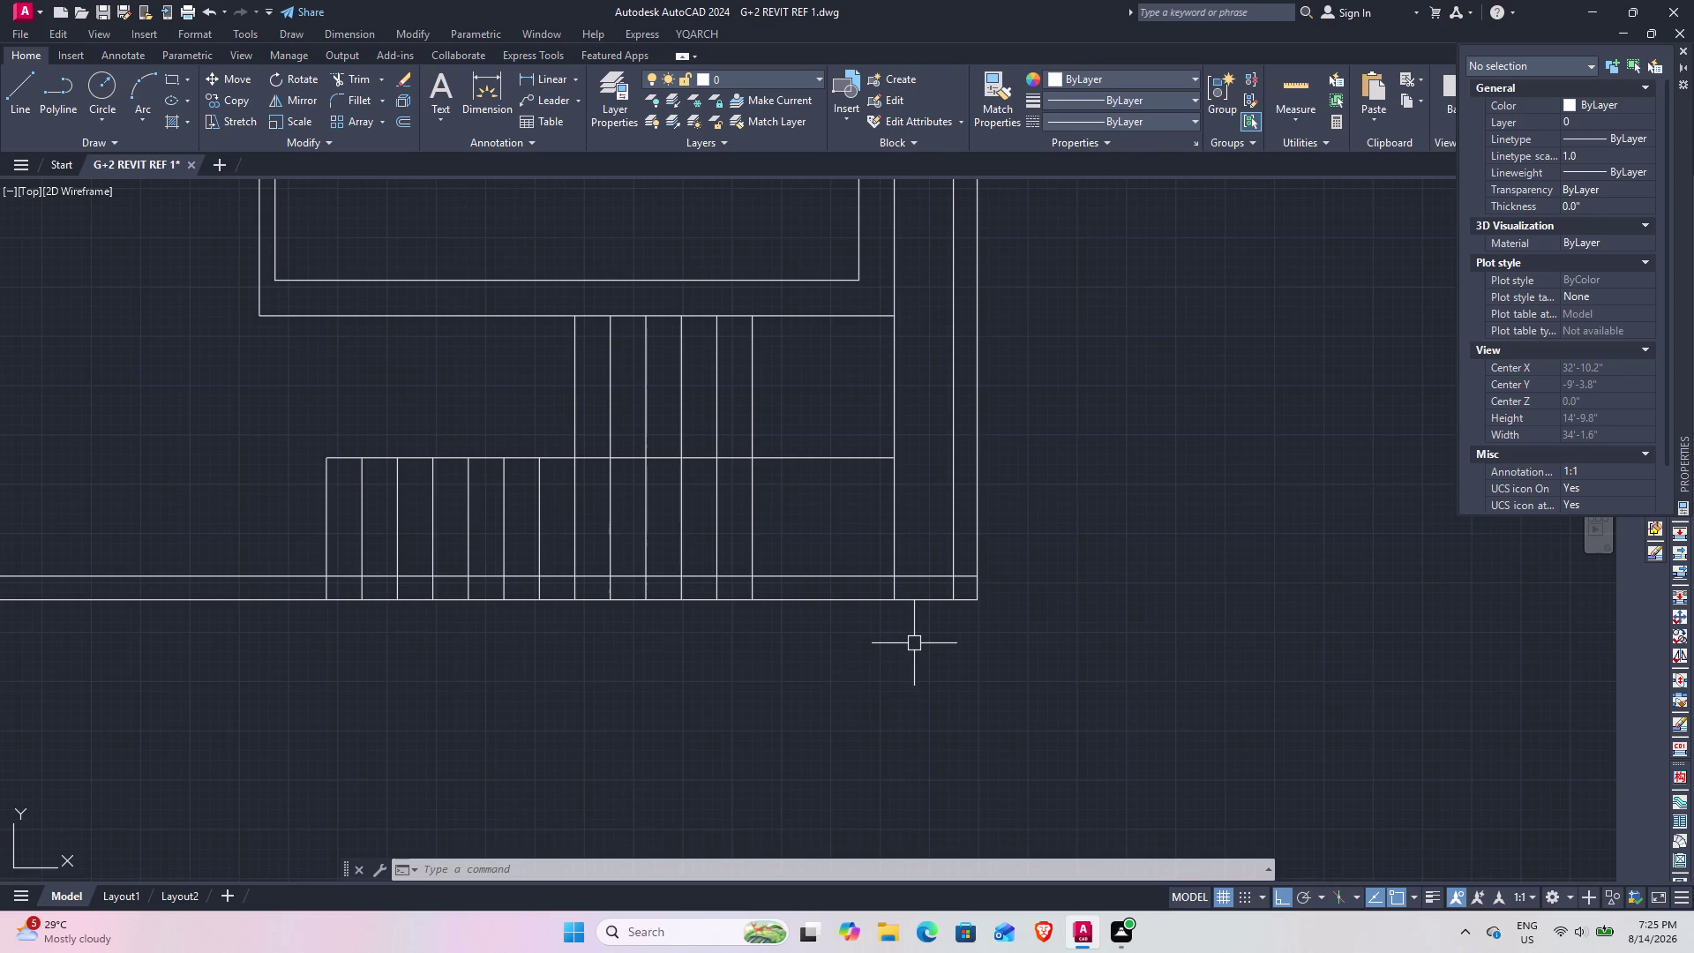
middle_drag(594, 655, 969, 648)
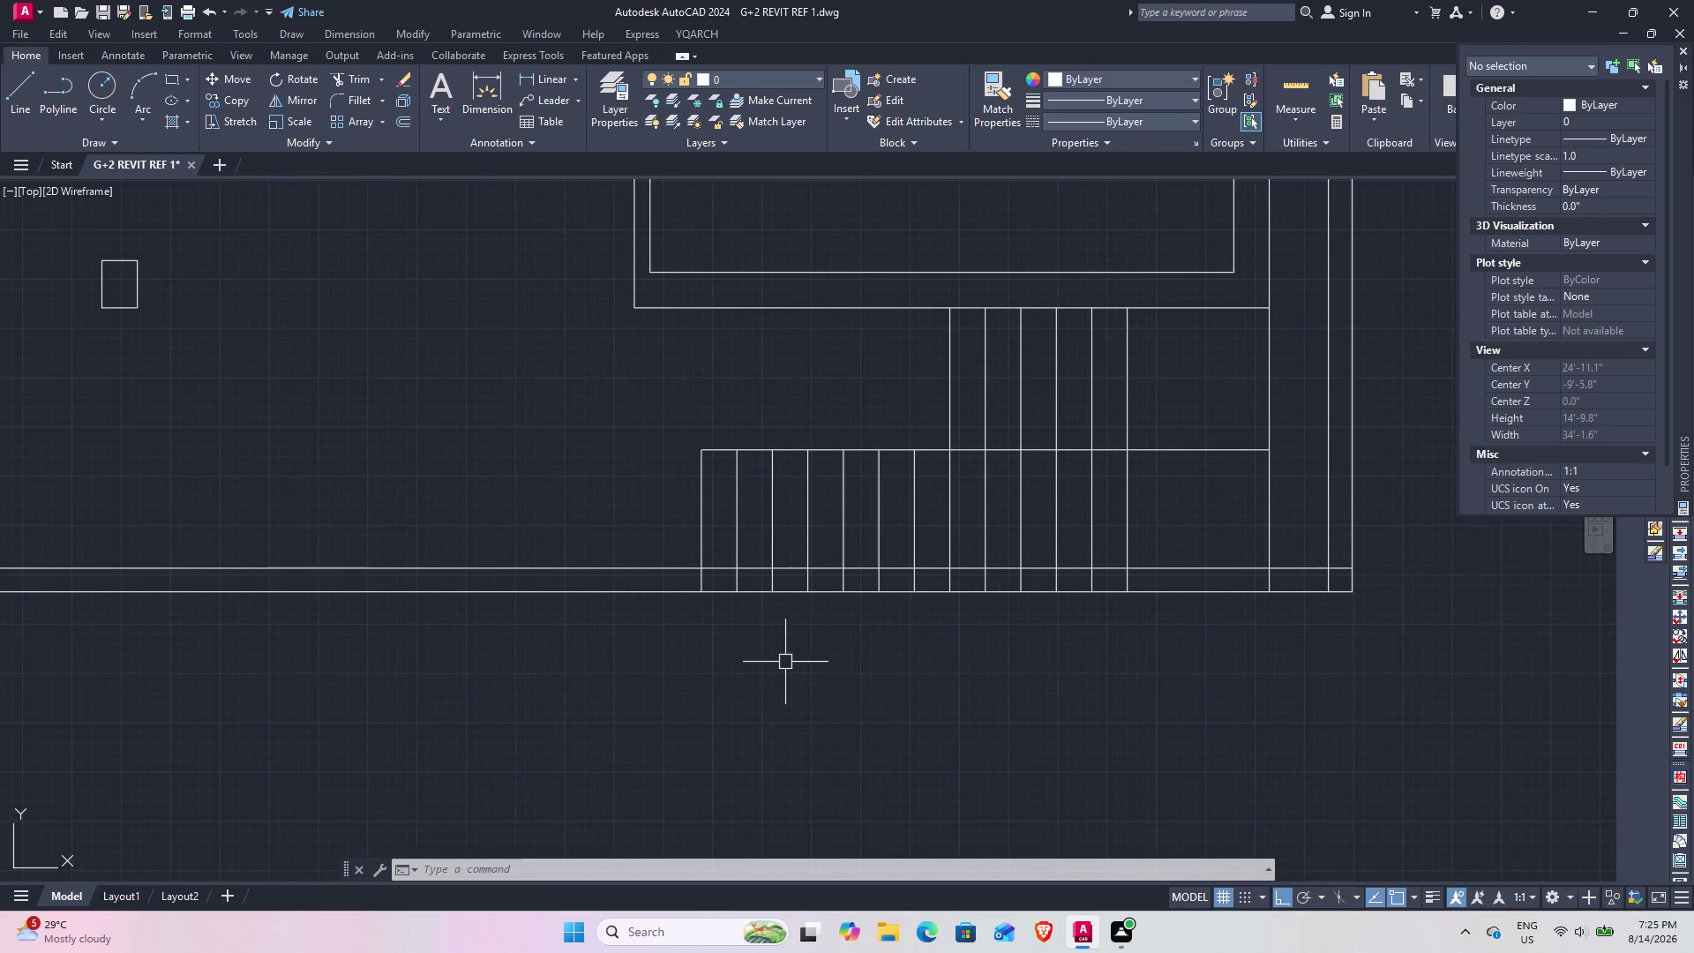
middle_drag(676, 641, 920, 668)
key(space)
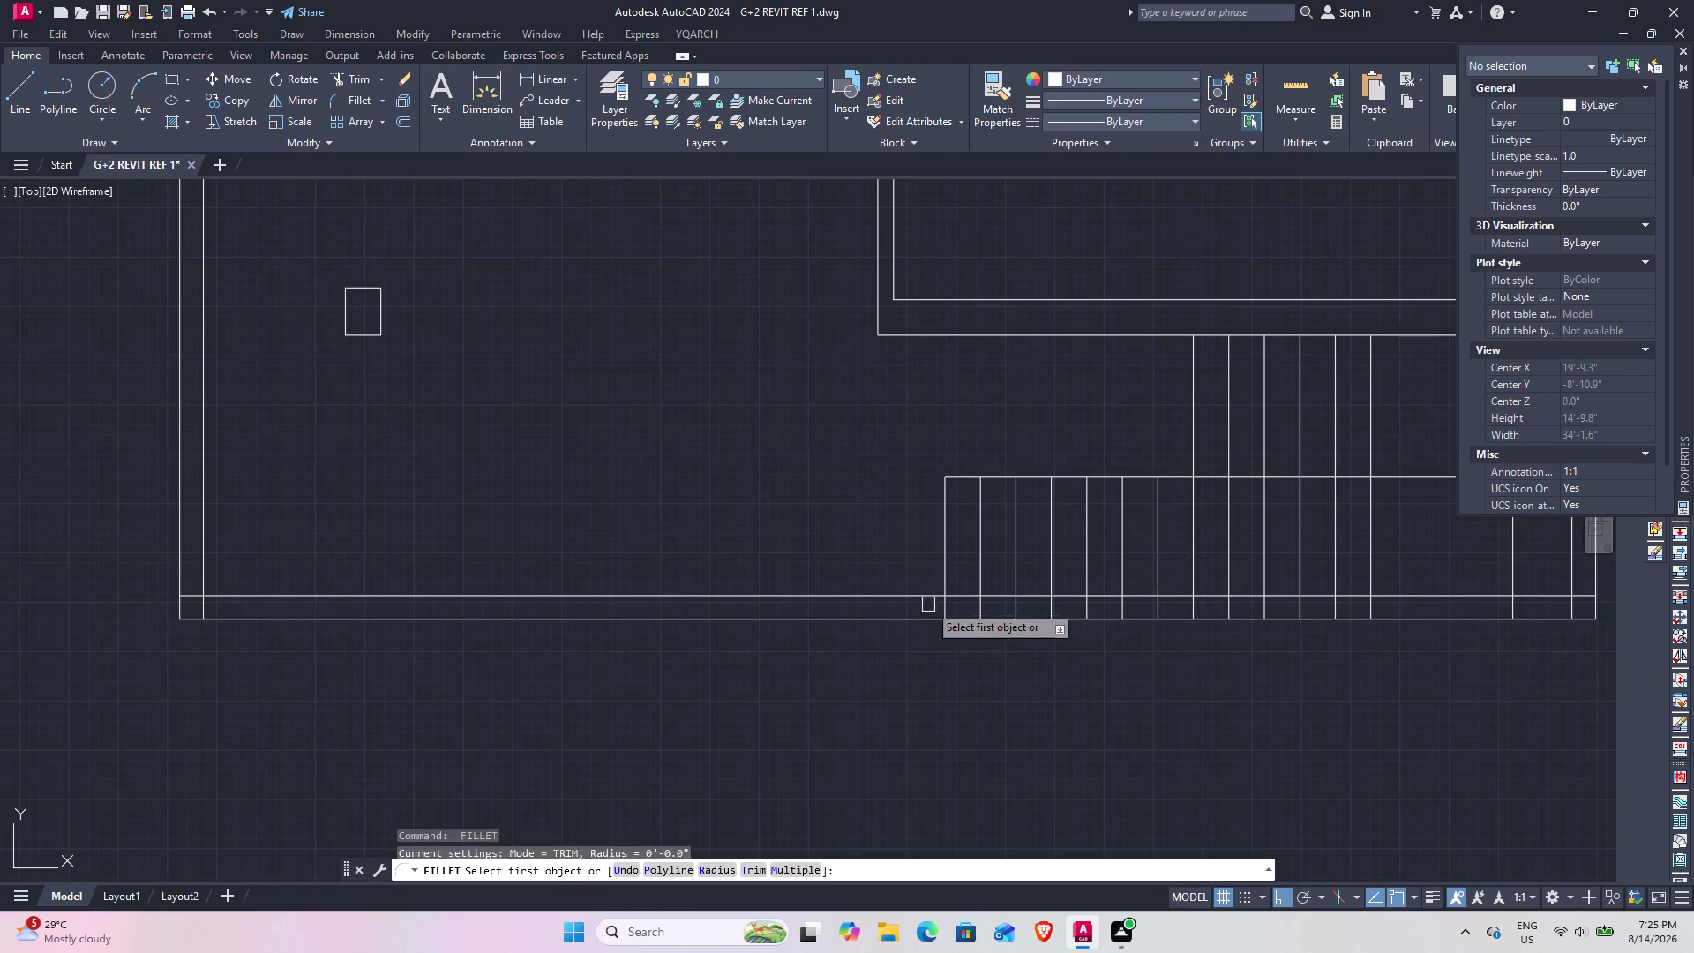
click(921, 596)
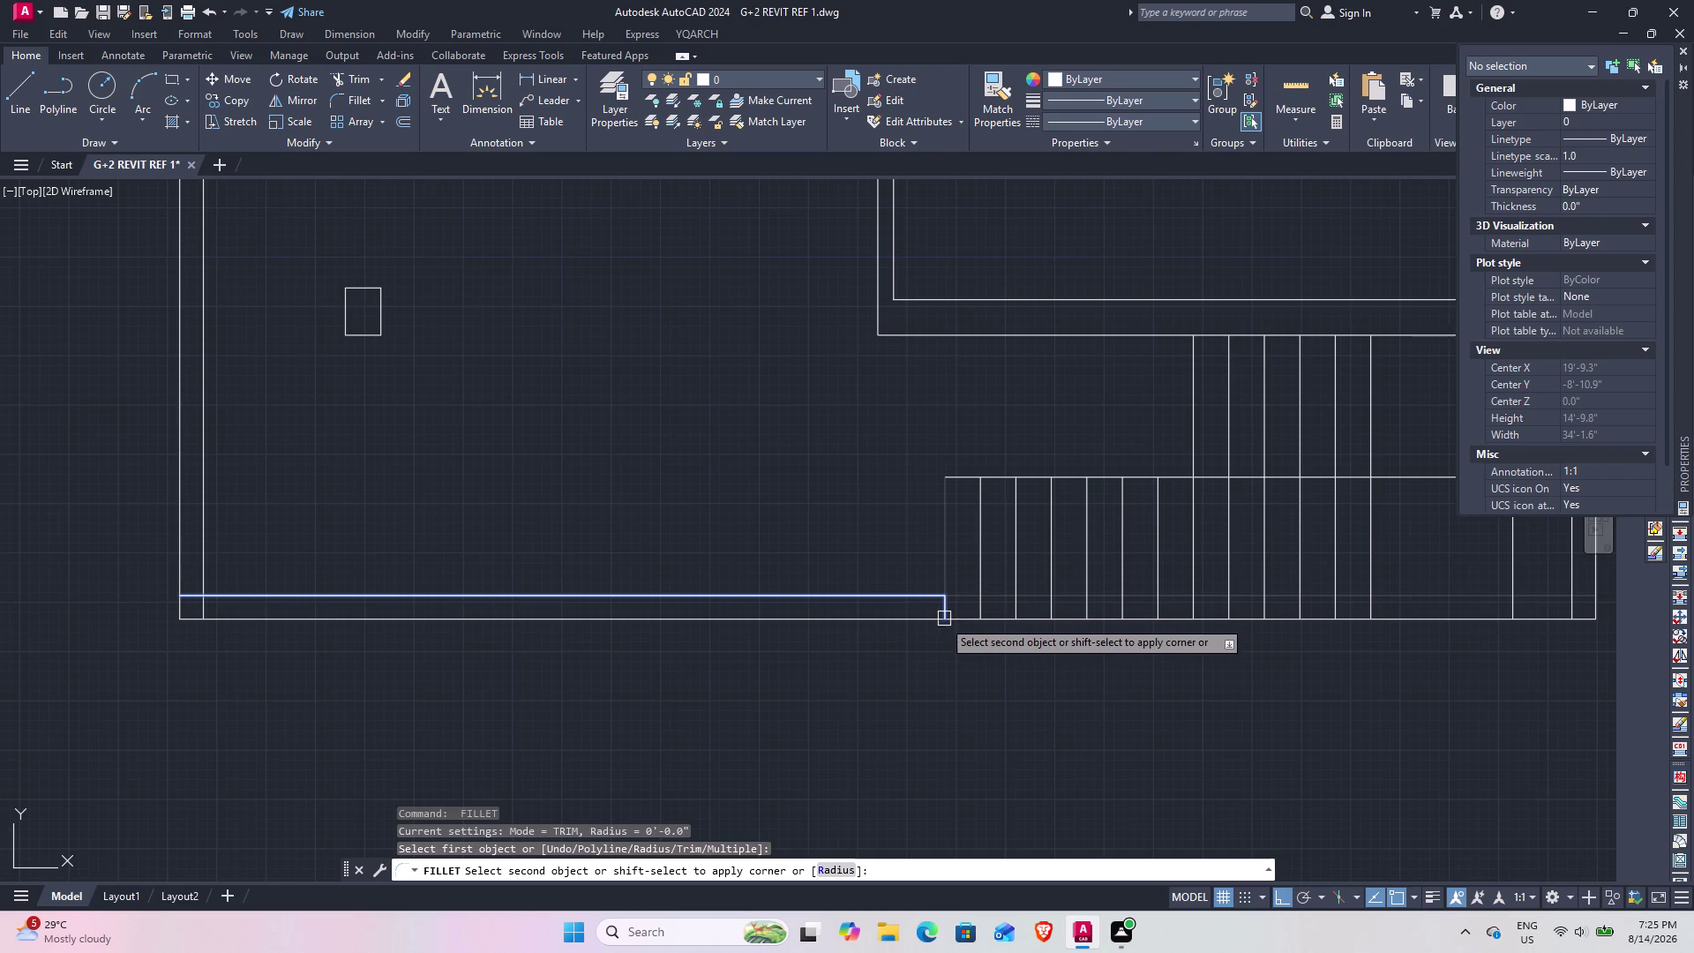
key(Escape)
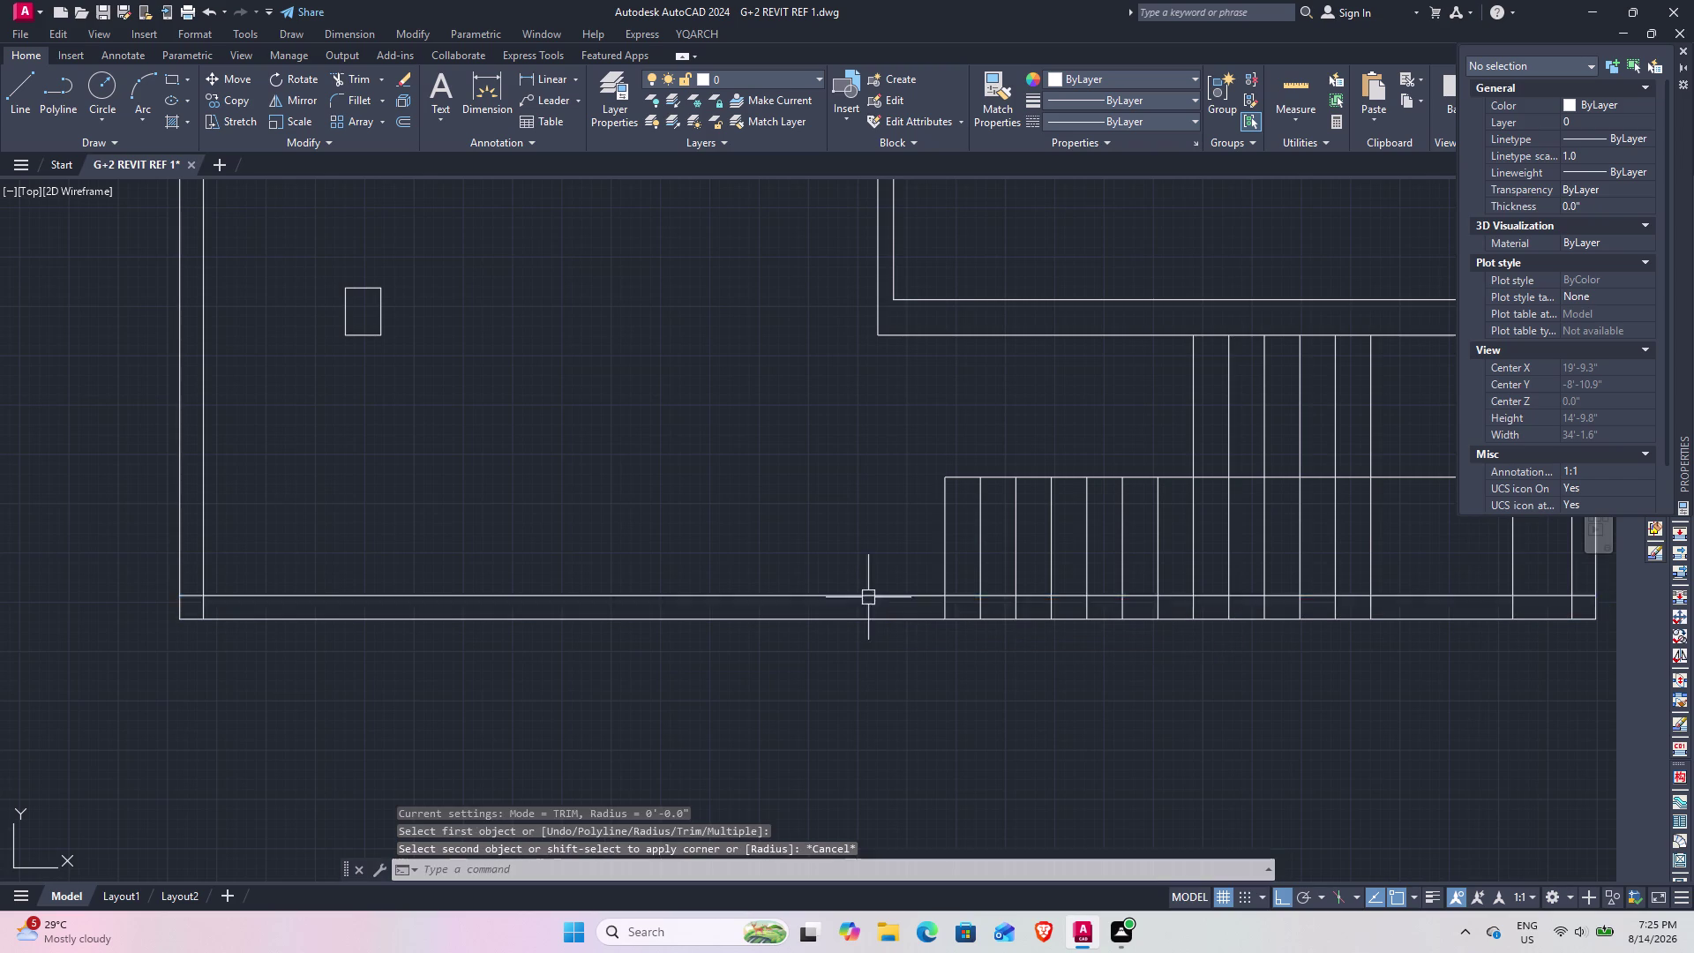
Join the inner bottom boundary line to the stair's left edge in a sharp corner.
key(space)
click(944, 570)
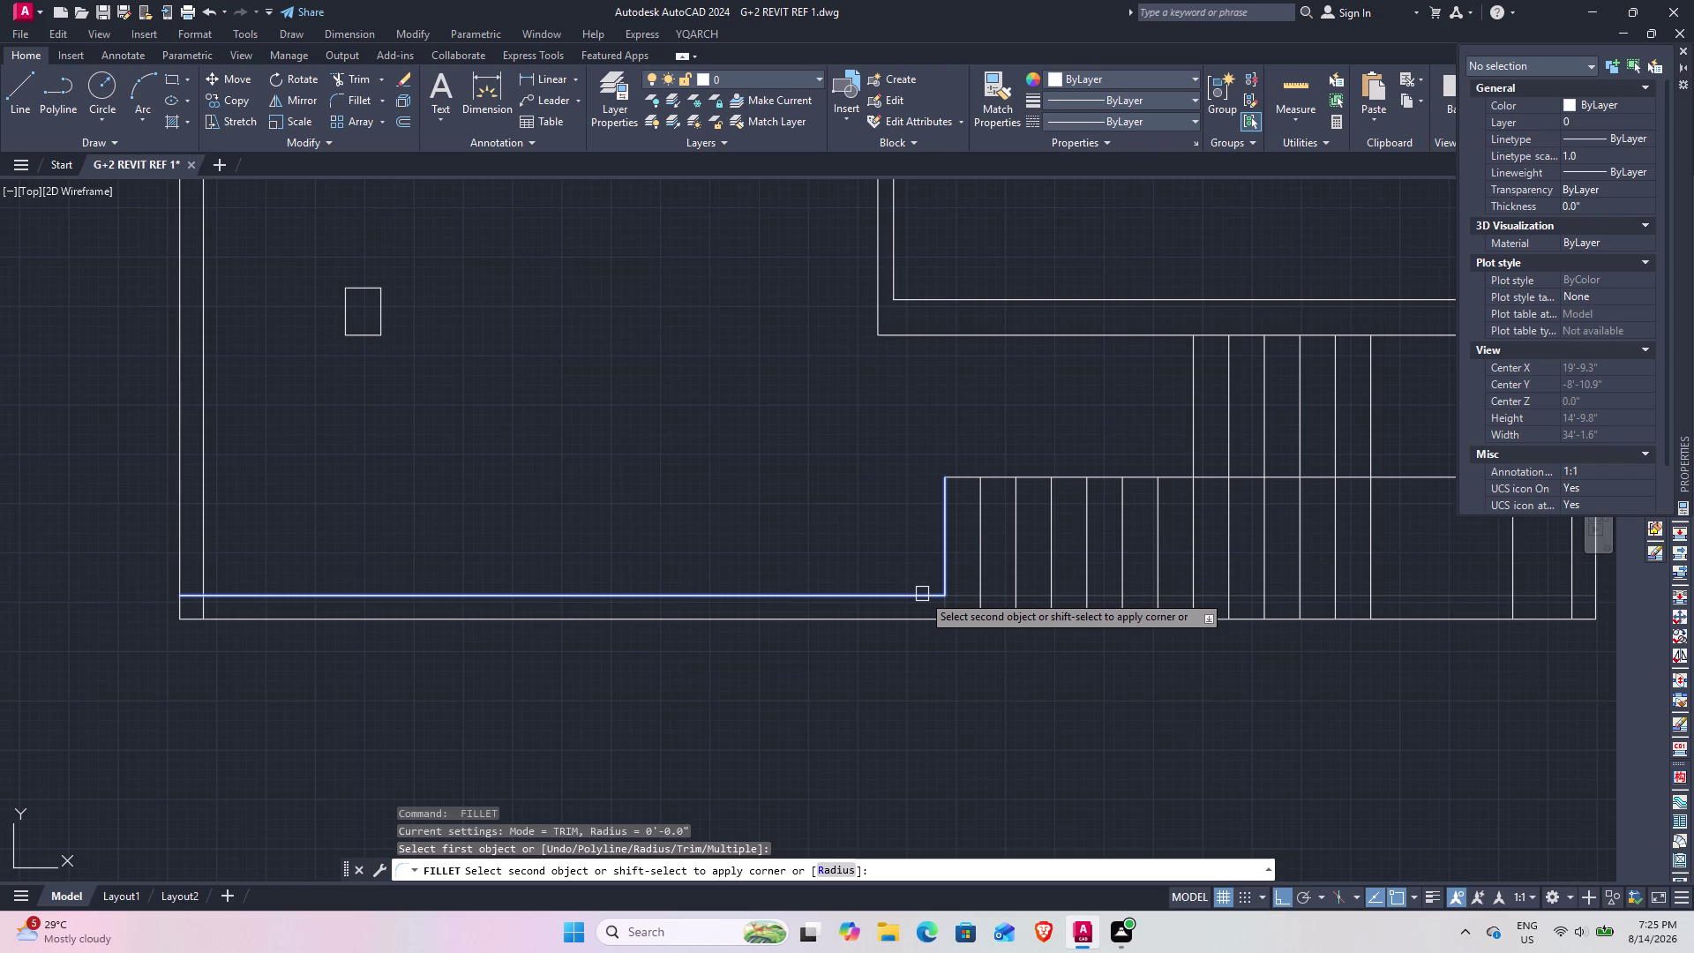
click(922, 594)
scroll(down, 3)
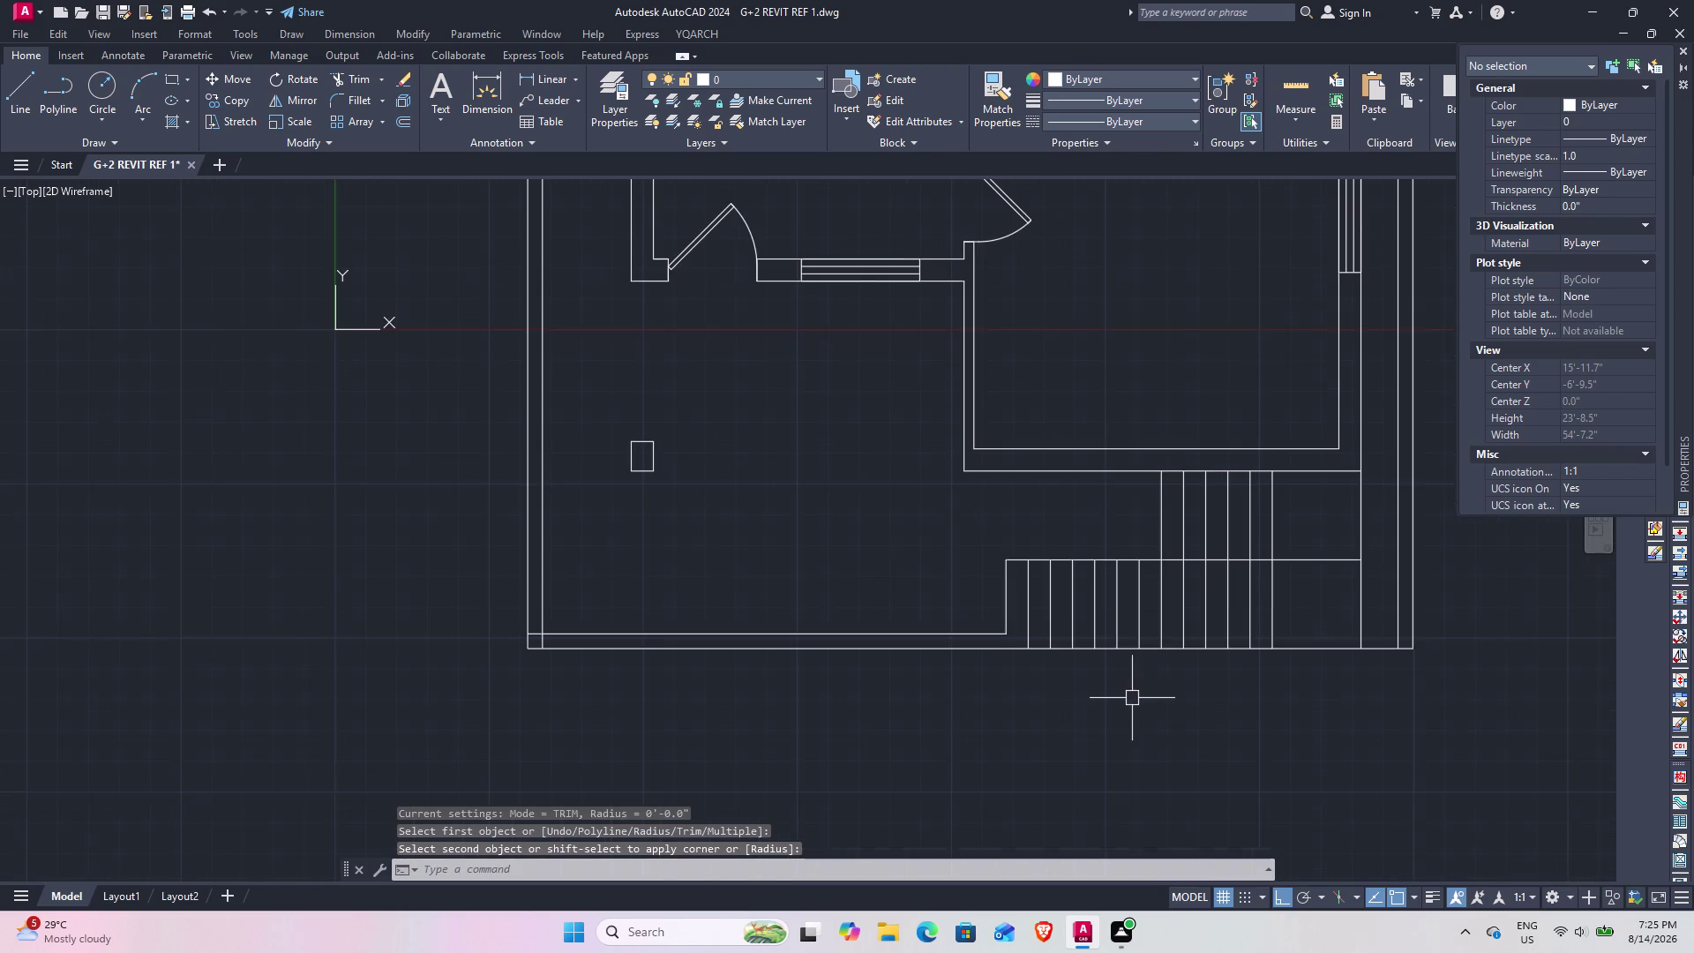
middle_drag(1132, 698, 905, 735)
key(Escape)
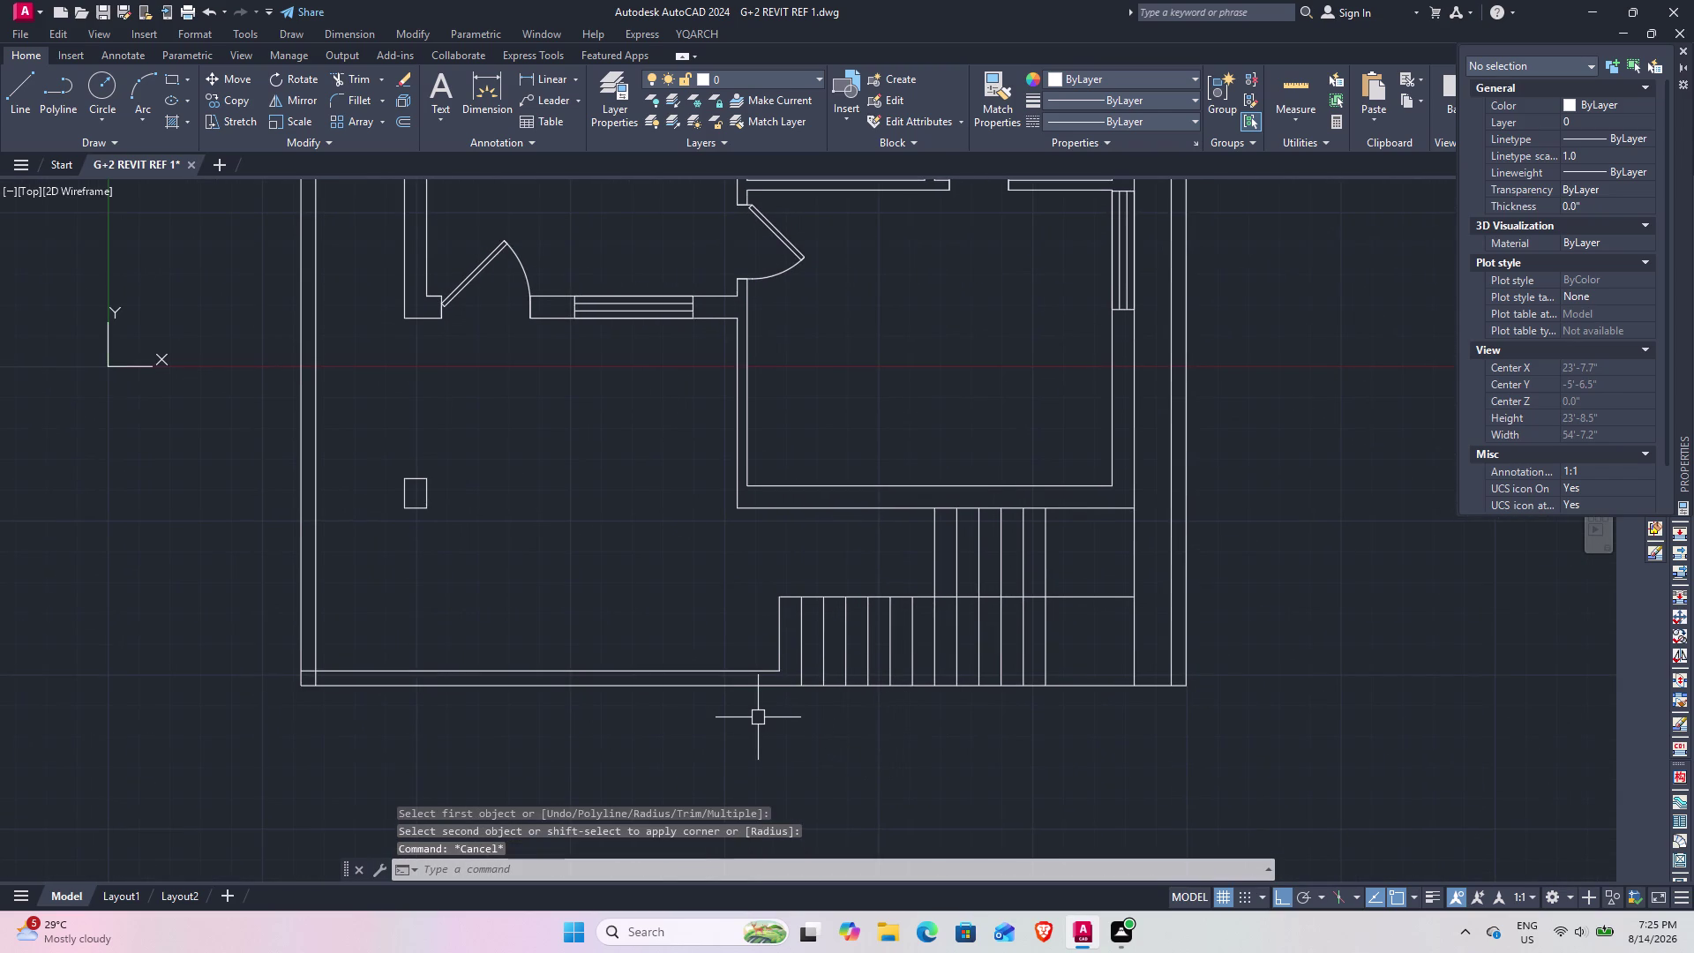
Try extending the stair edge line, cancel, and pan to the bottom-left boundary.
text(ex)
key(space)
click(777, 658)
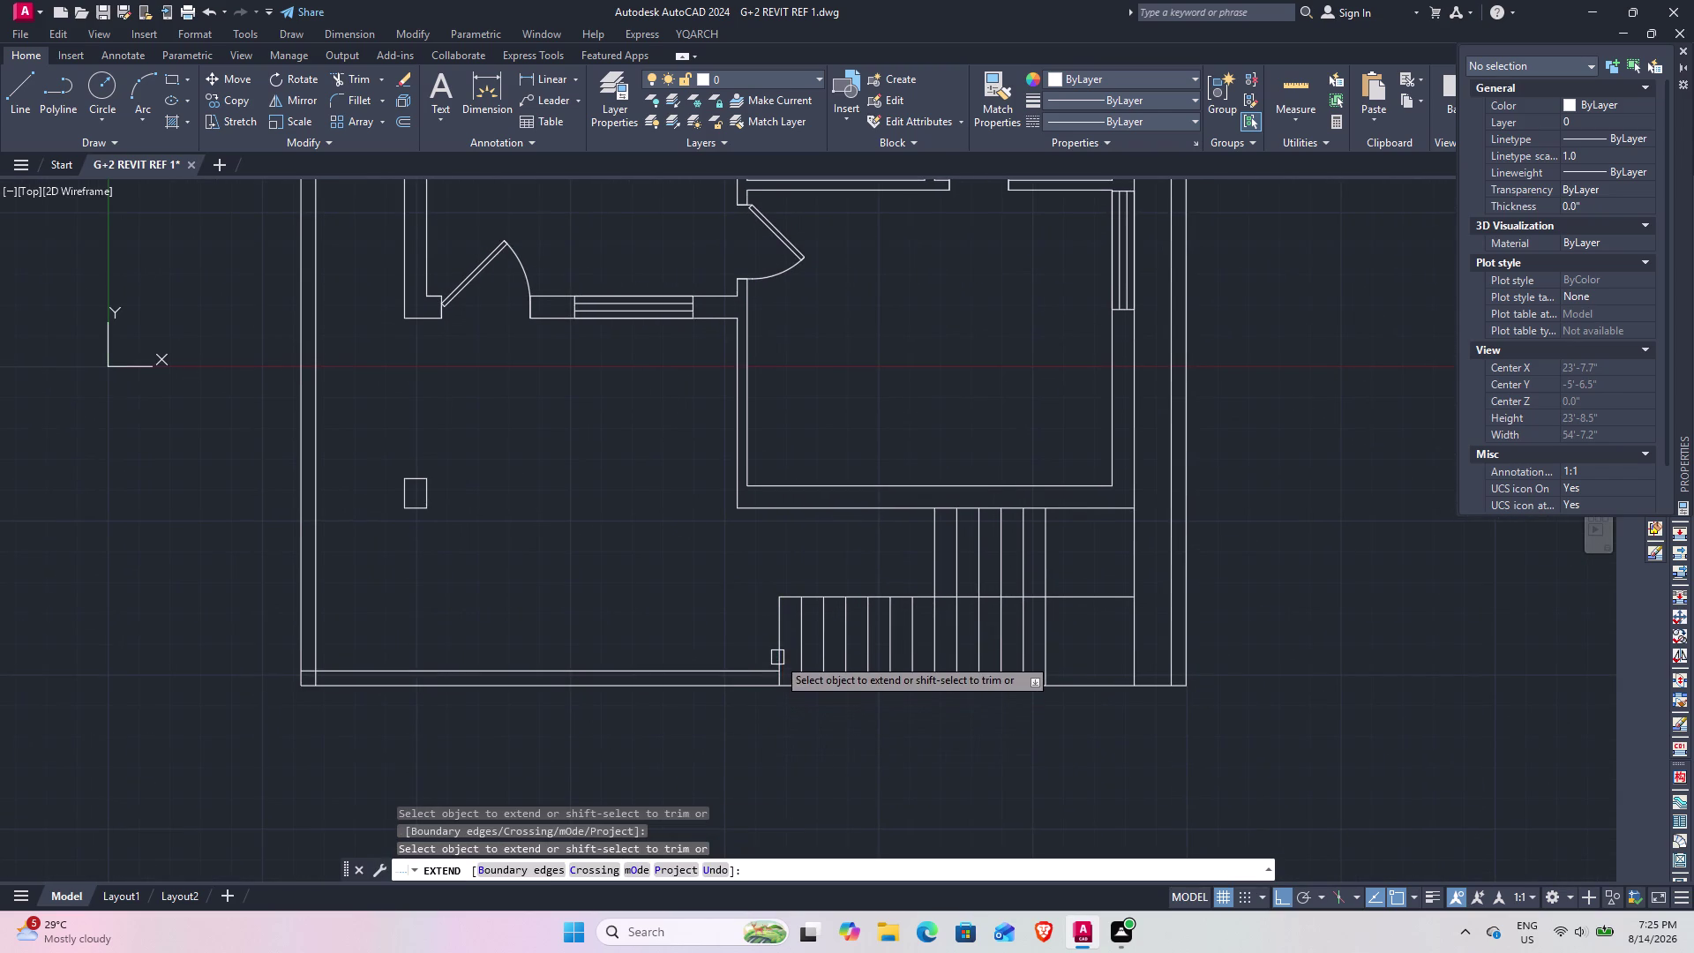
key(Escape)
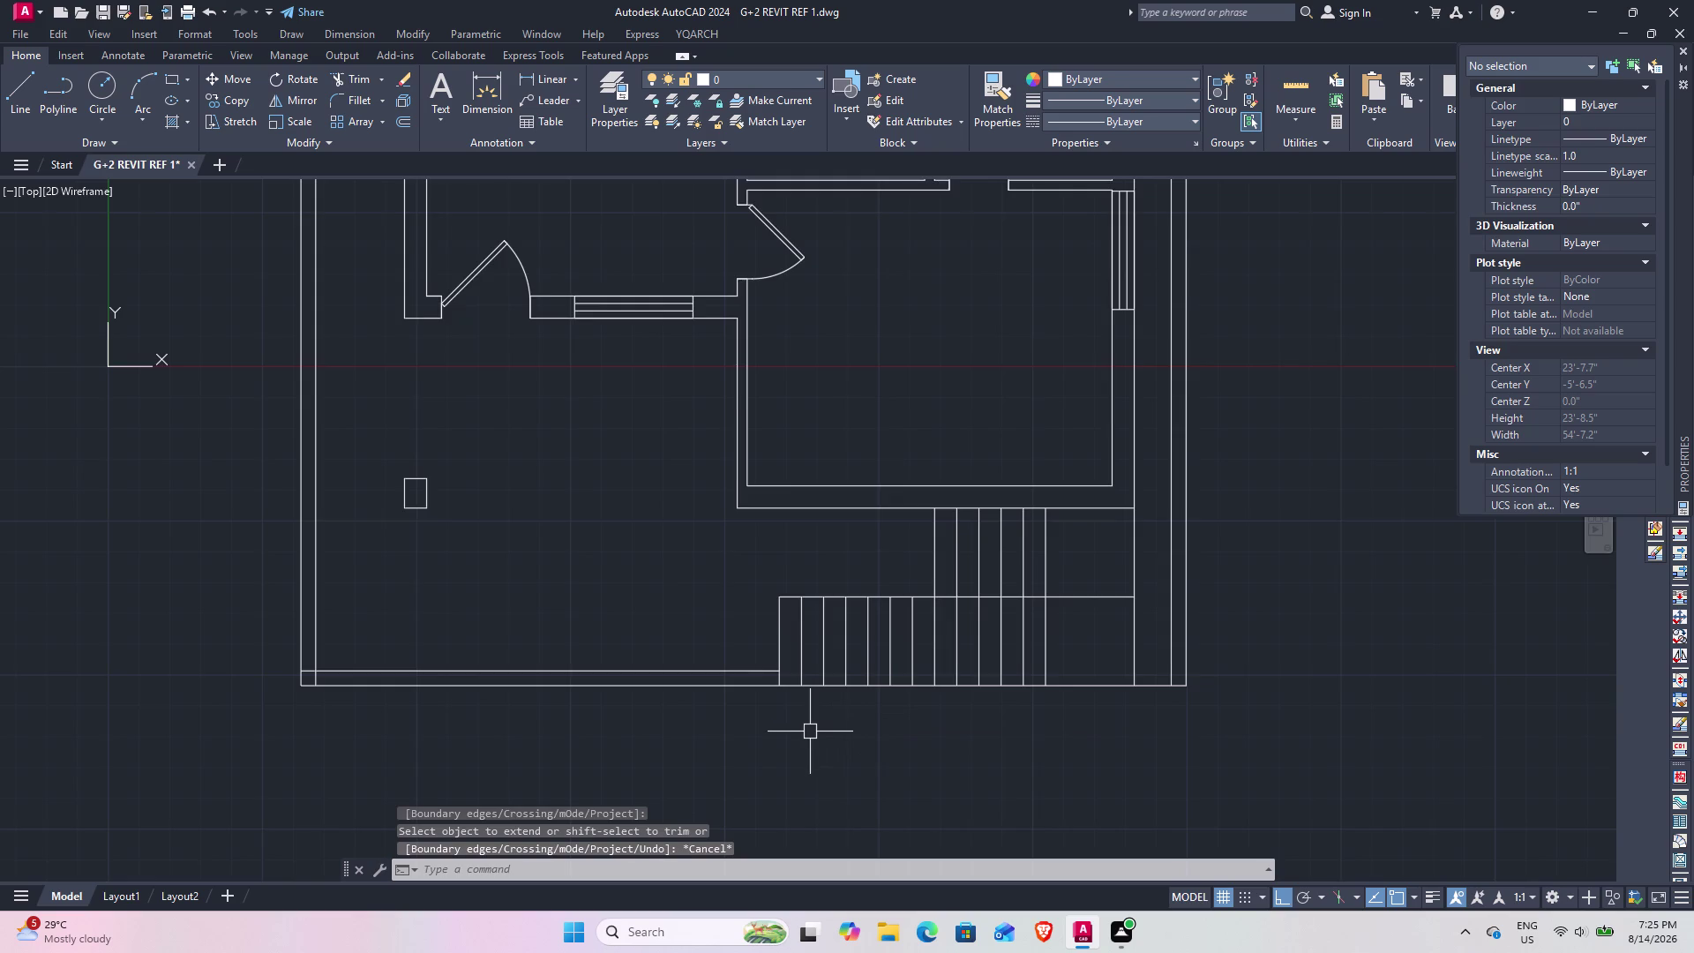
middle_drag(805, 732, 1225, 677)
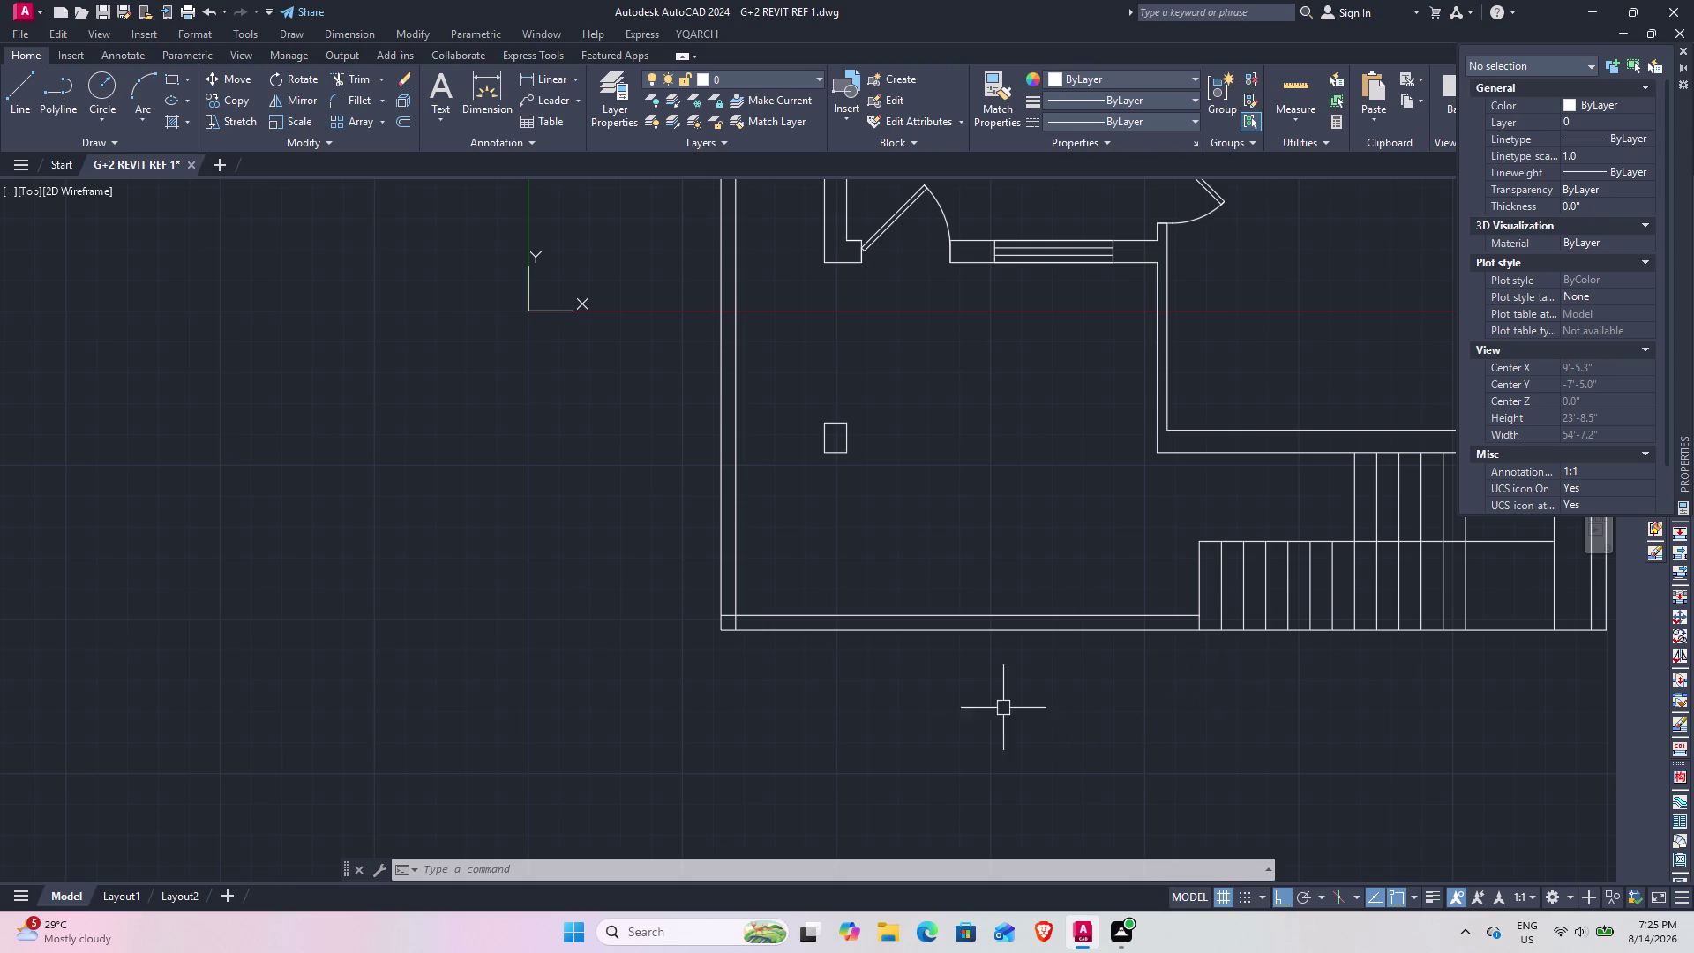
scroll(up, 3)
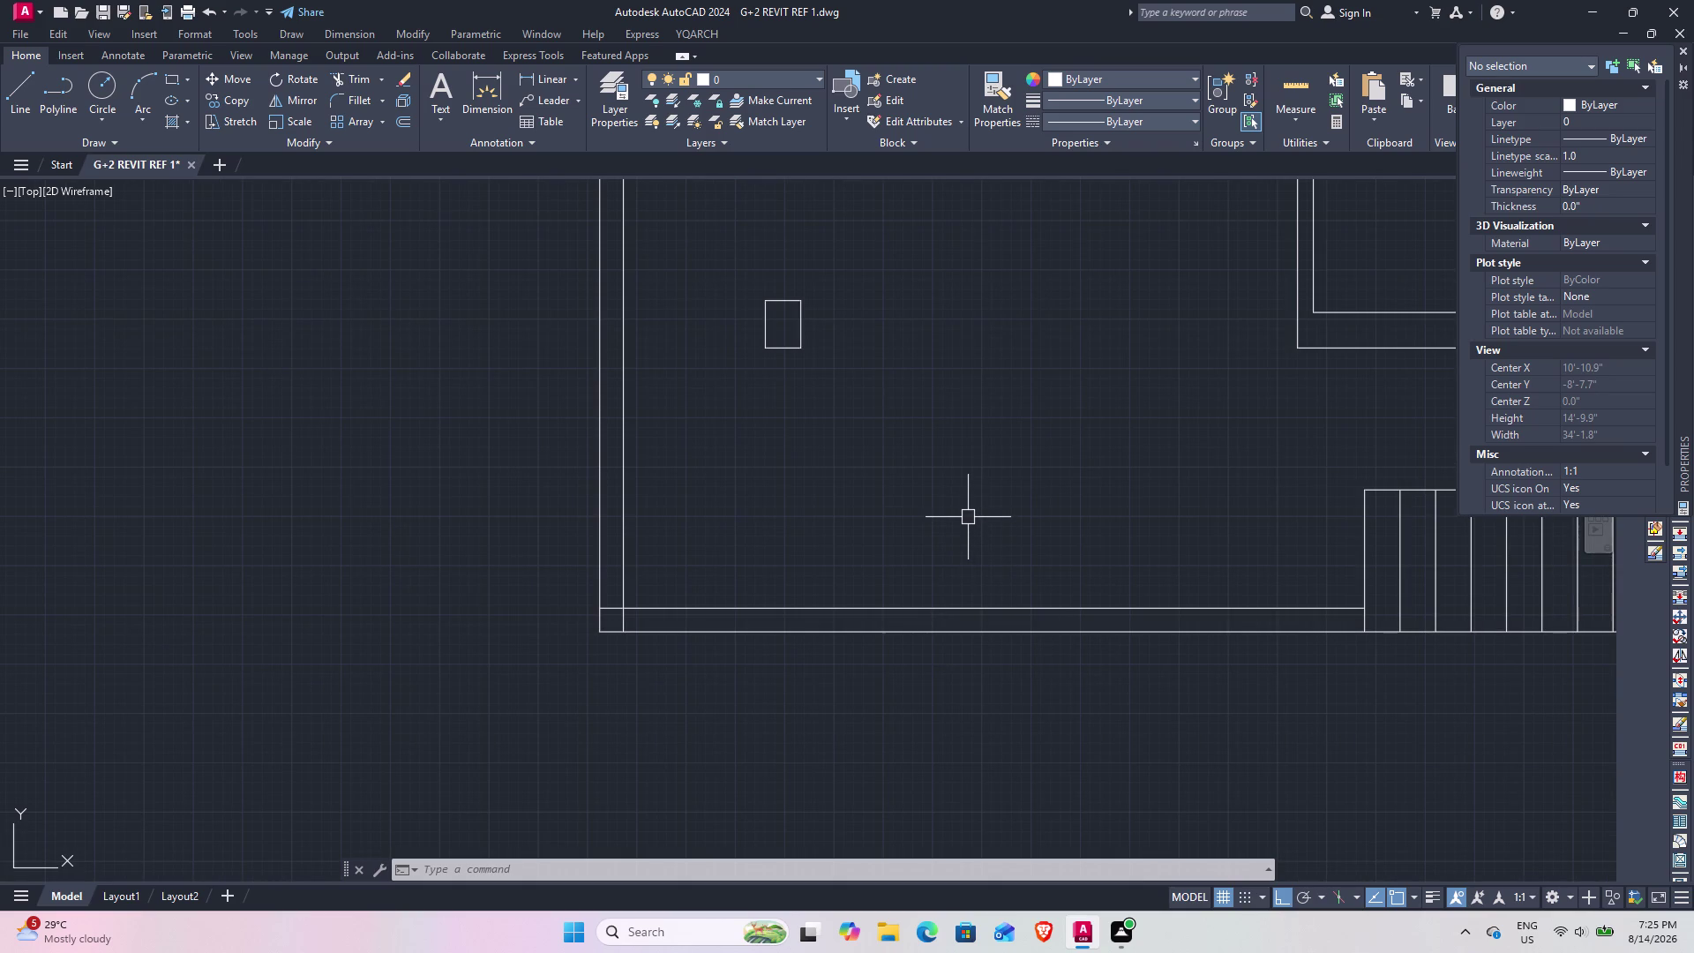
Draw a gate cross line from a point tracked 3' along the inner bottom boundary to the outer line.
text(l)
key(space)
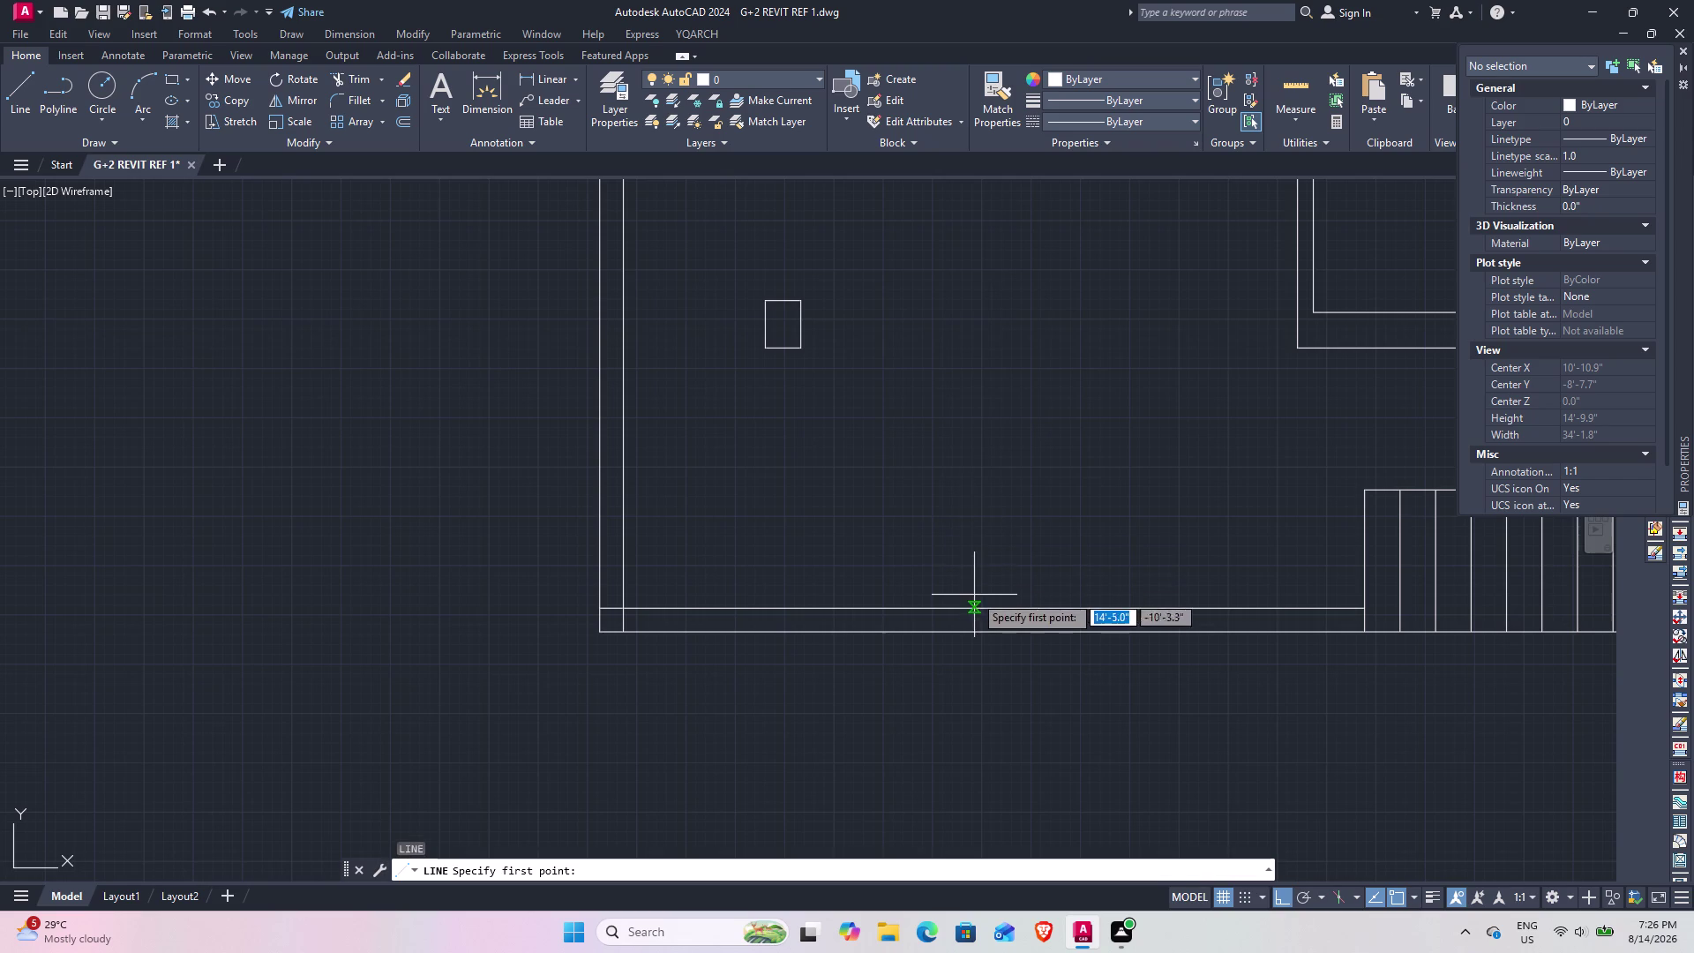
text(t)
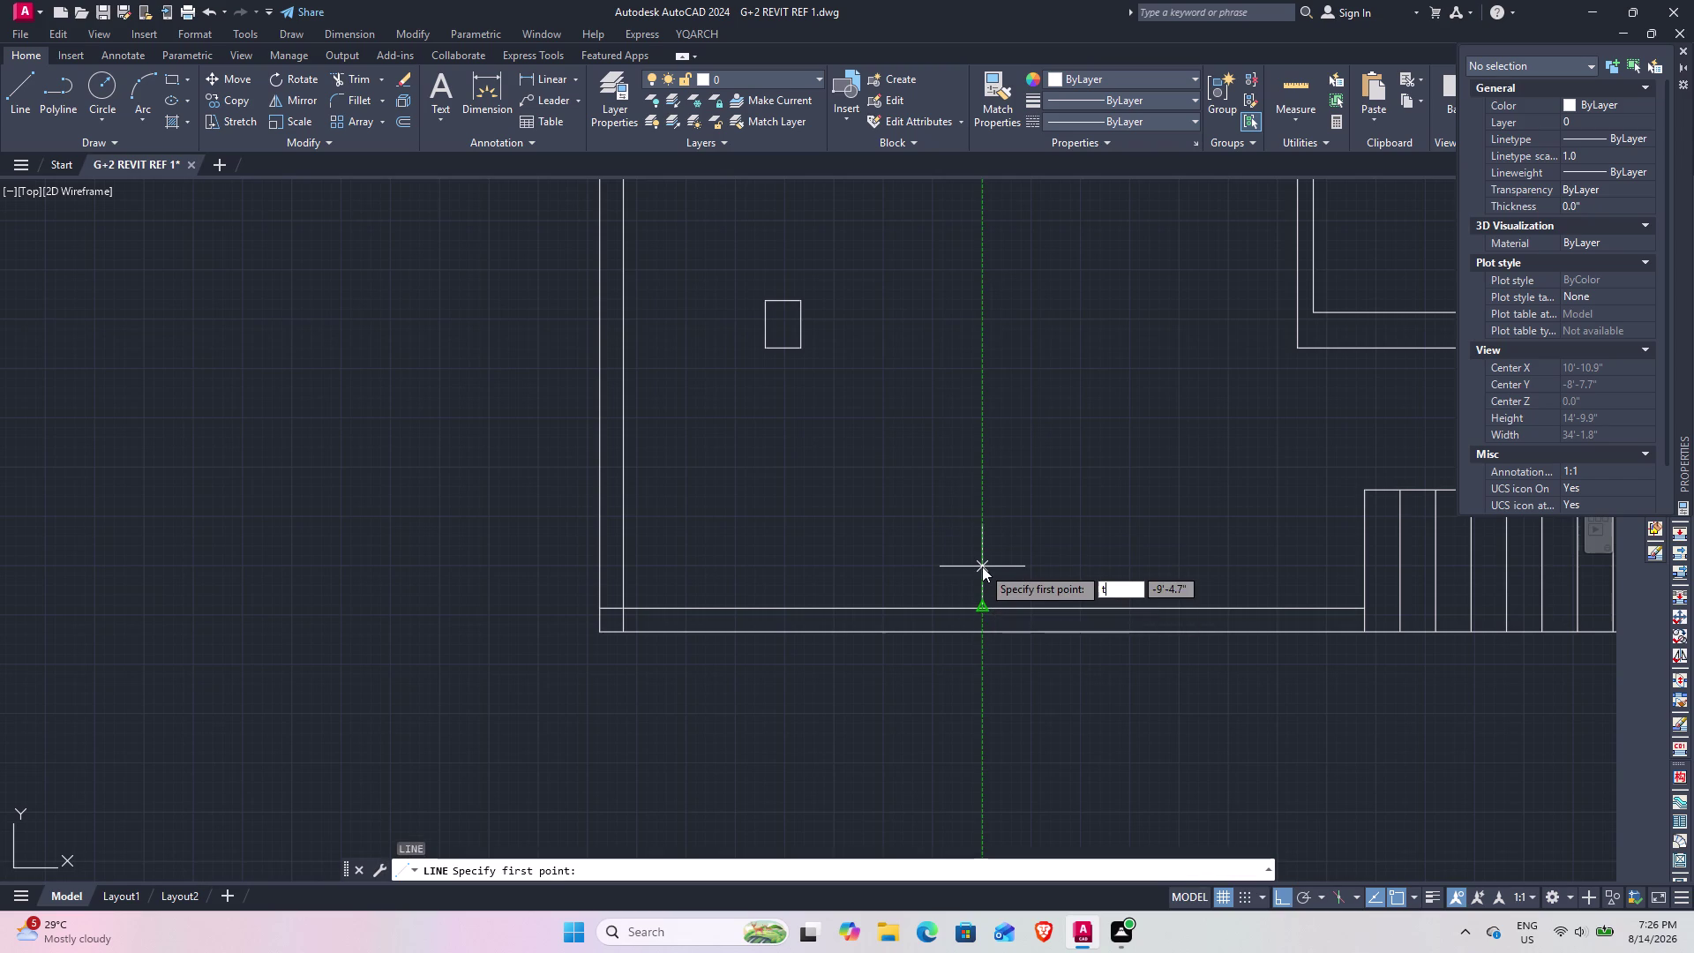
text(k)
key(space)
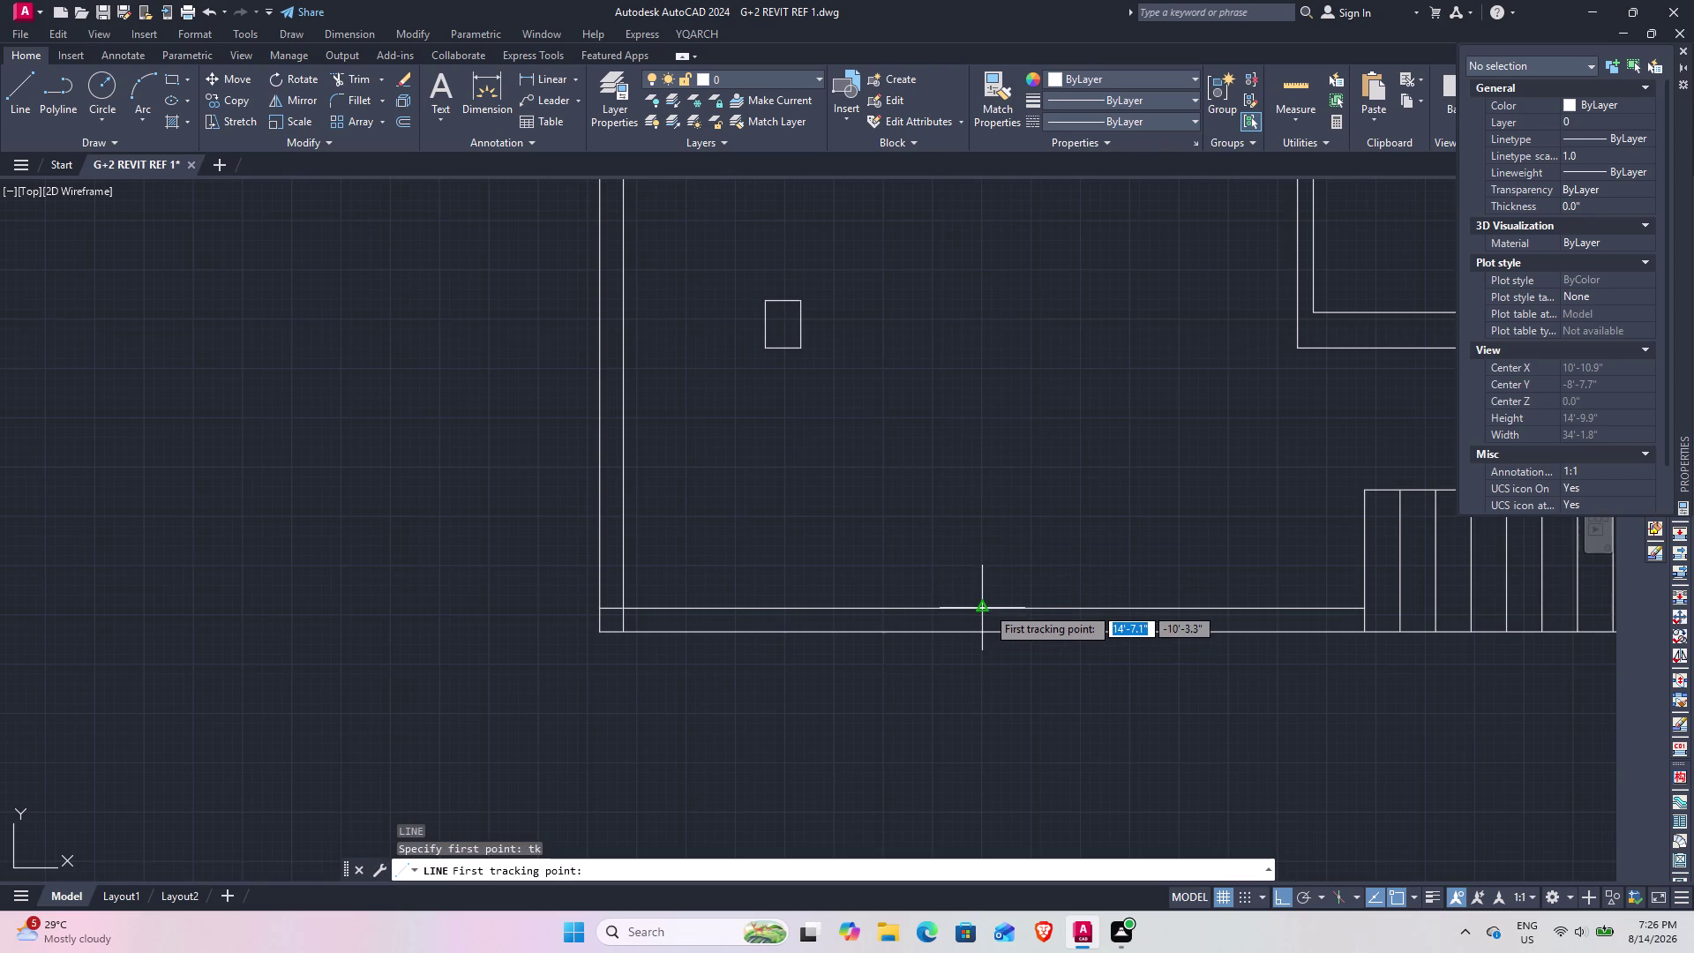
click(986, 606)
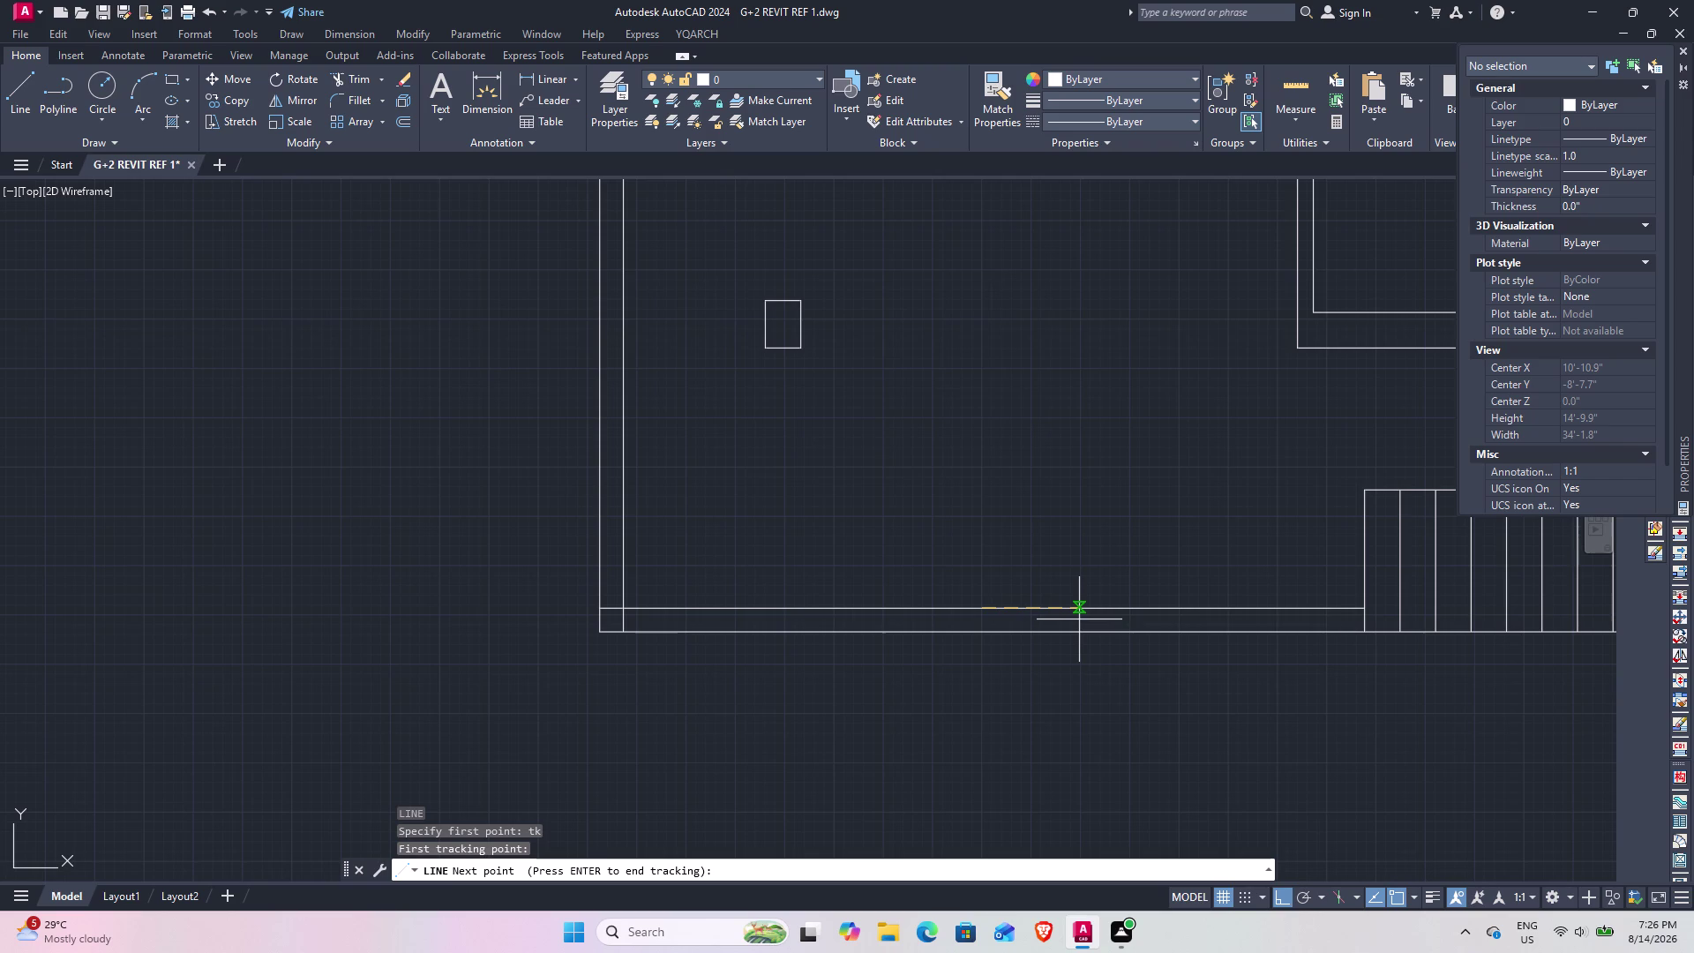
key(3)
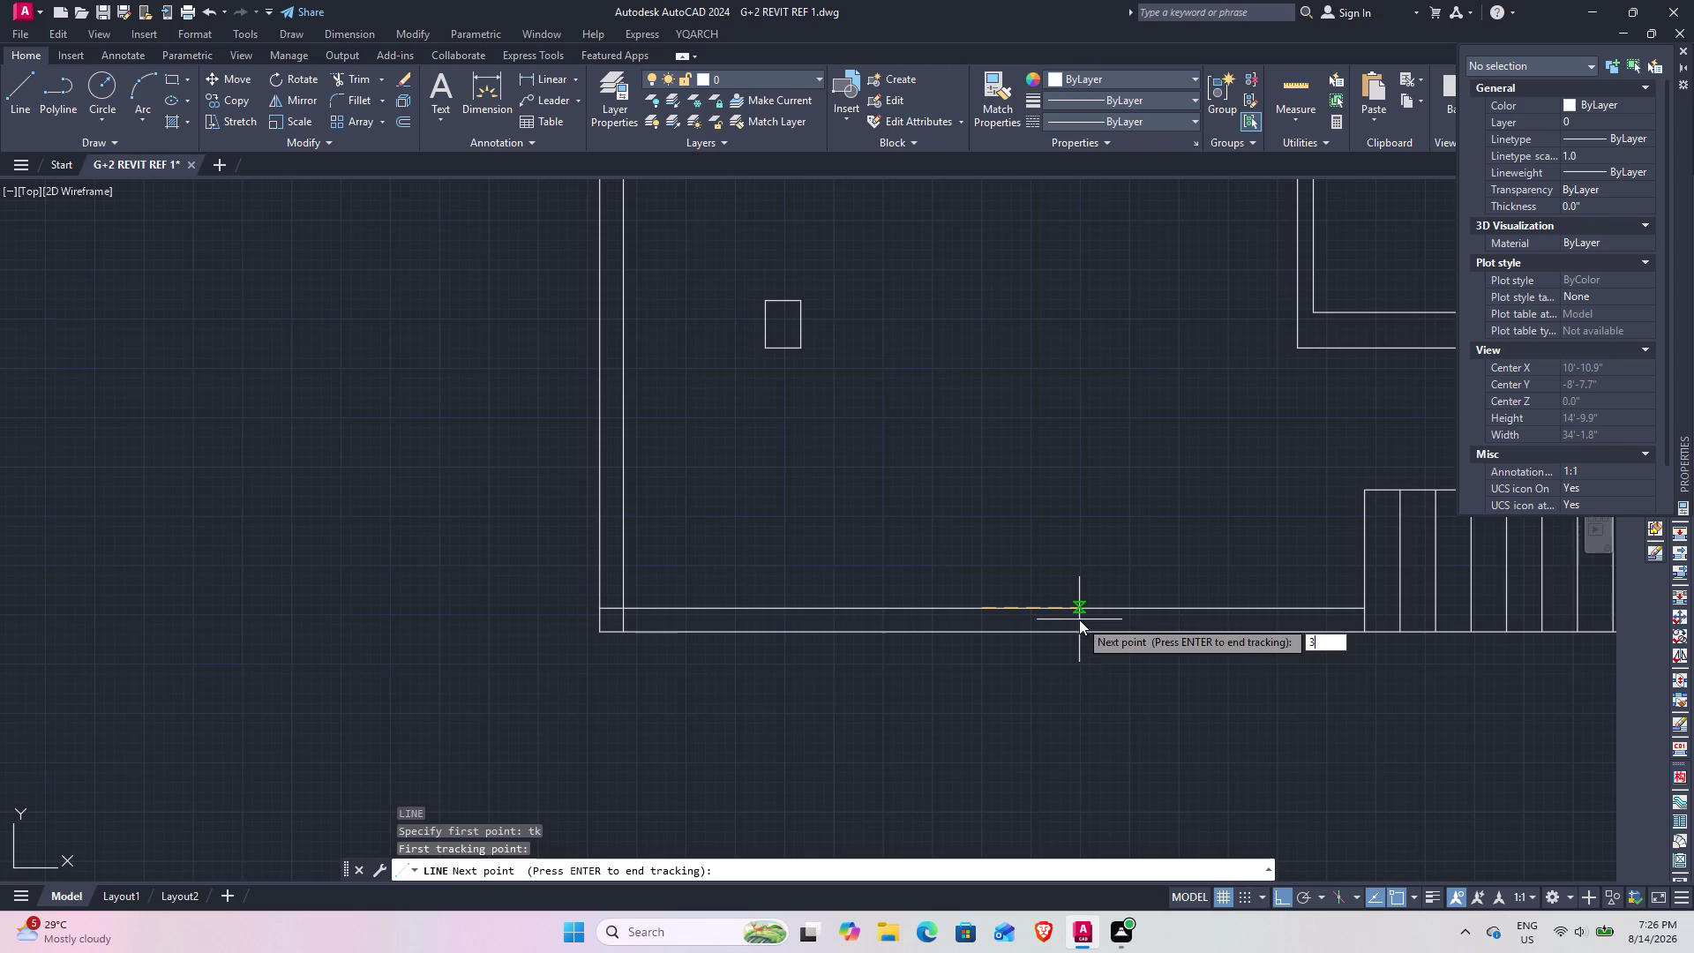
key(apostrophe)
key(Return)
key(Return)
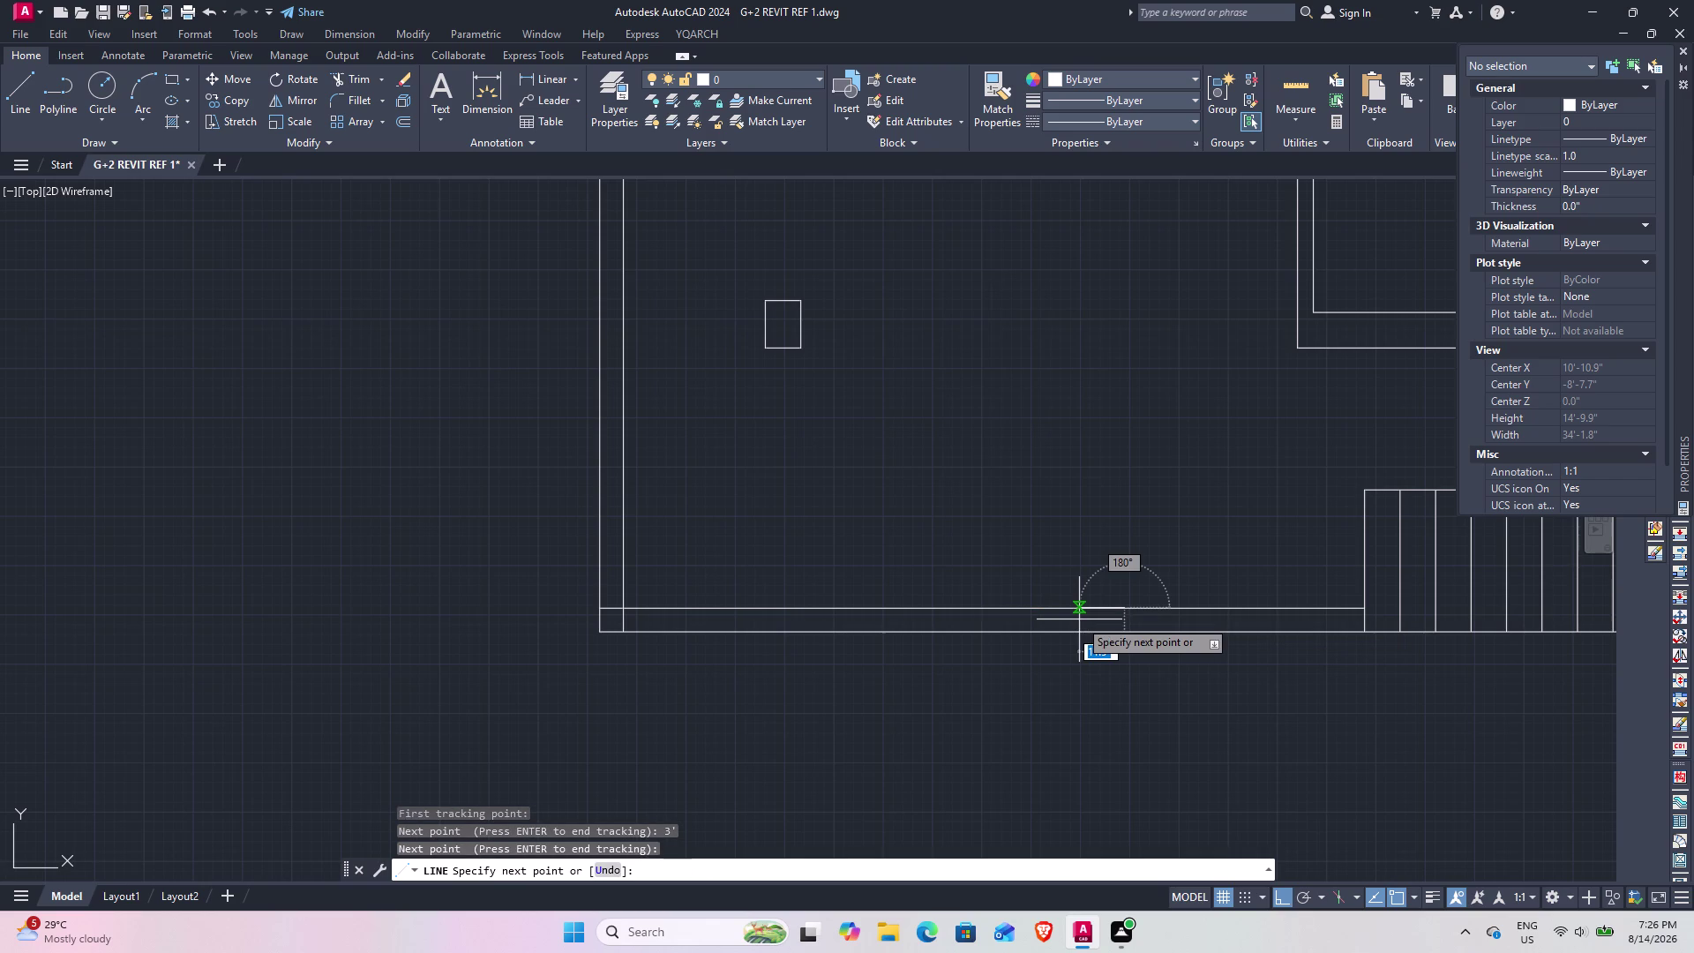
click(1128, 636)
key(Escape)
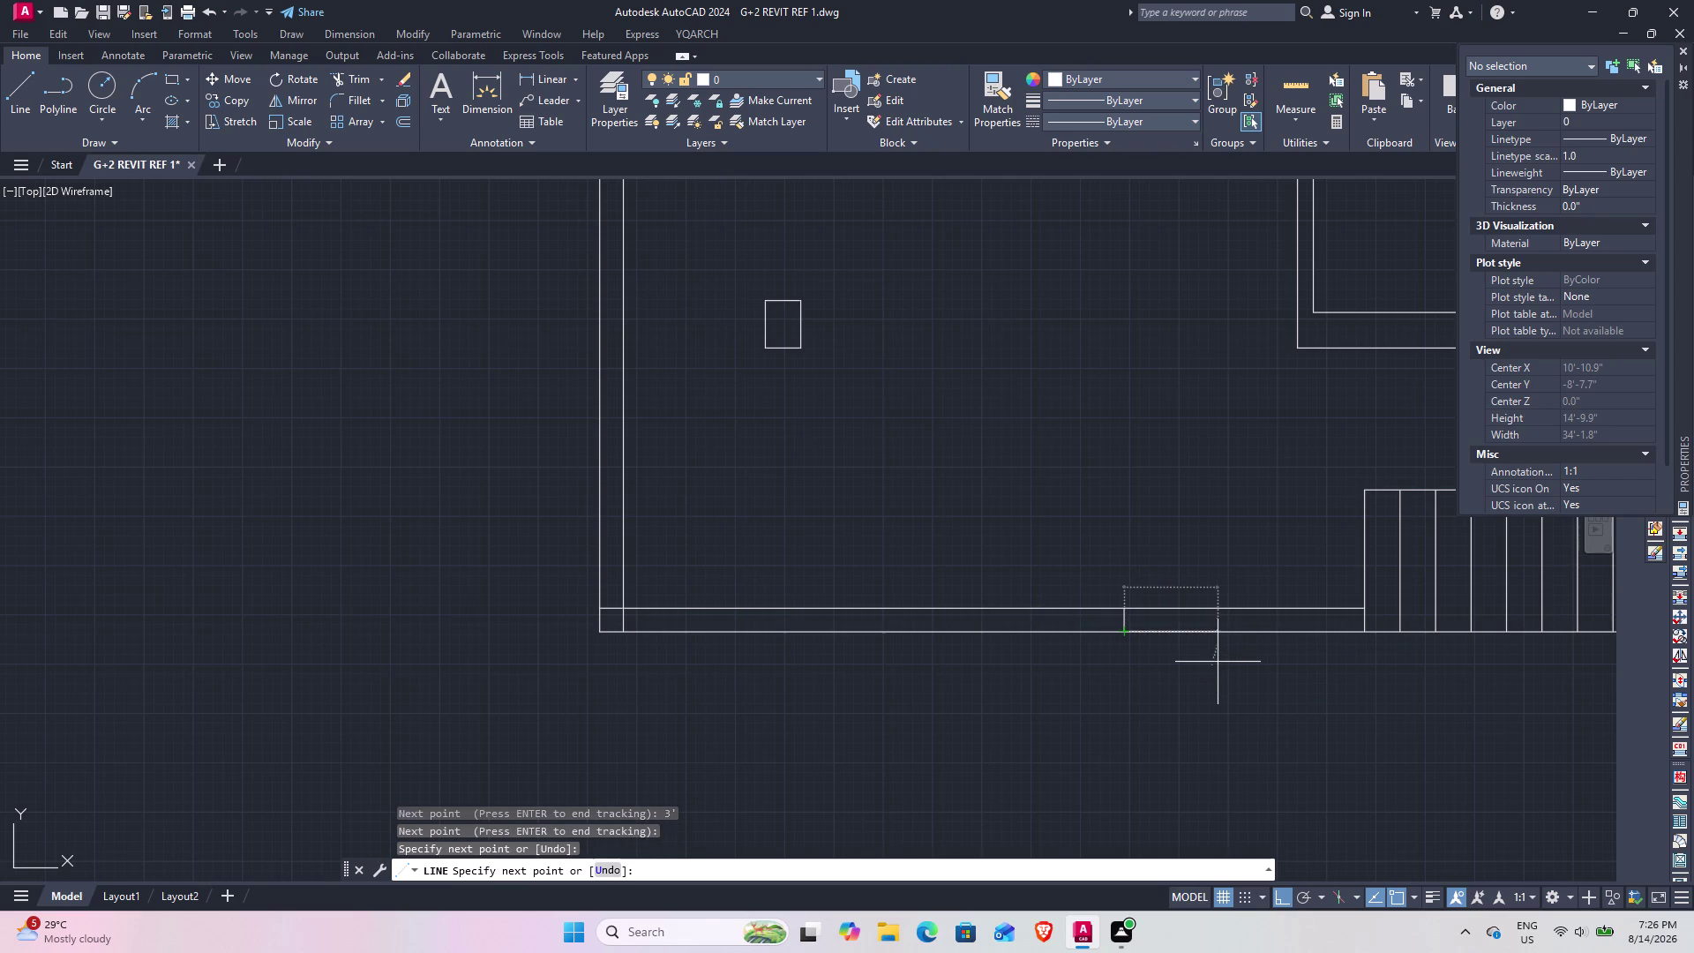
Offset the gate cross line 6' to the left to form the second gate edge.
text(o)
key(space)
text(6)
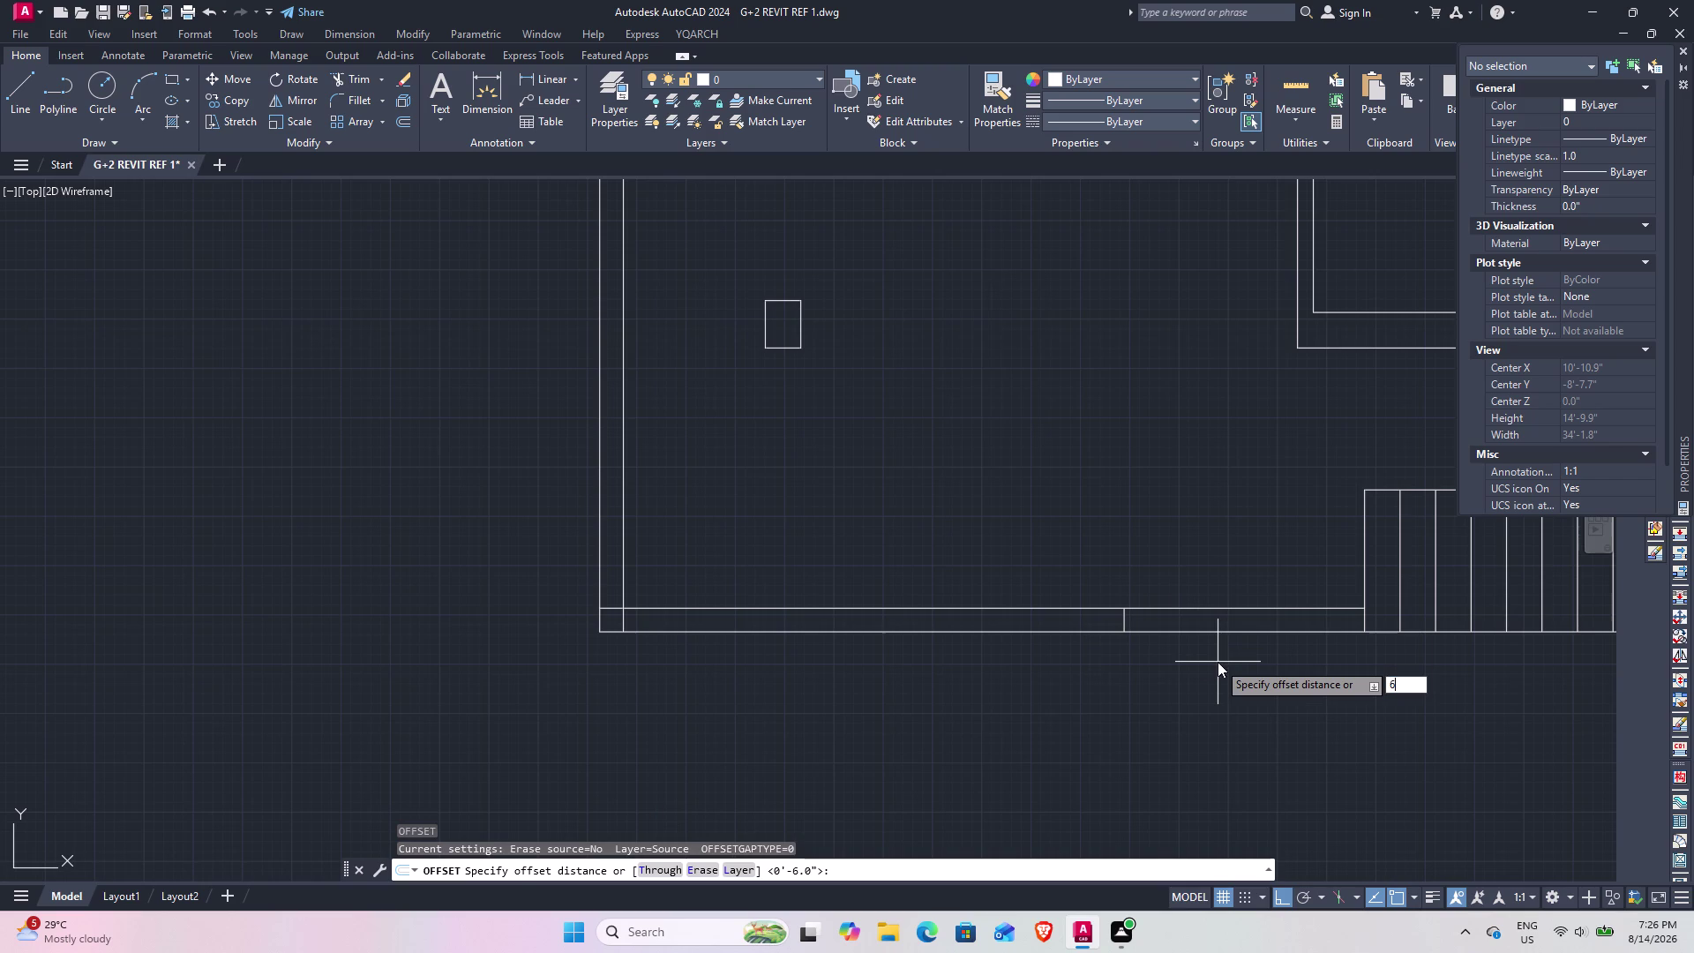
text(')
key(Return)
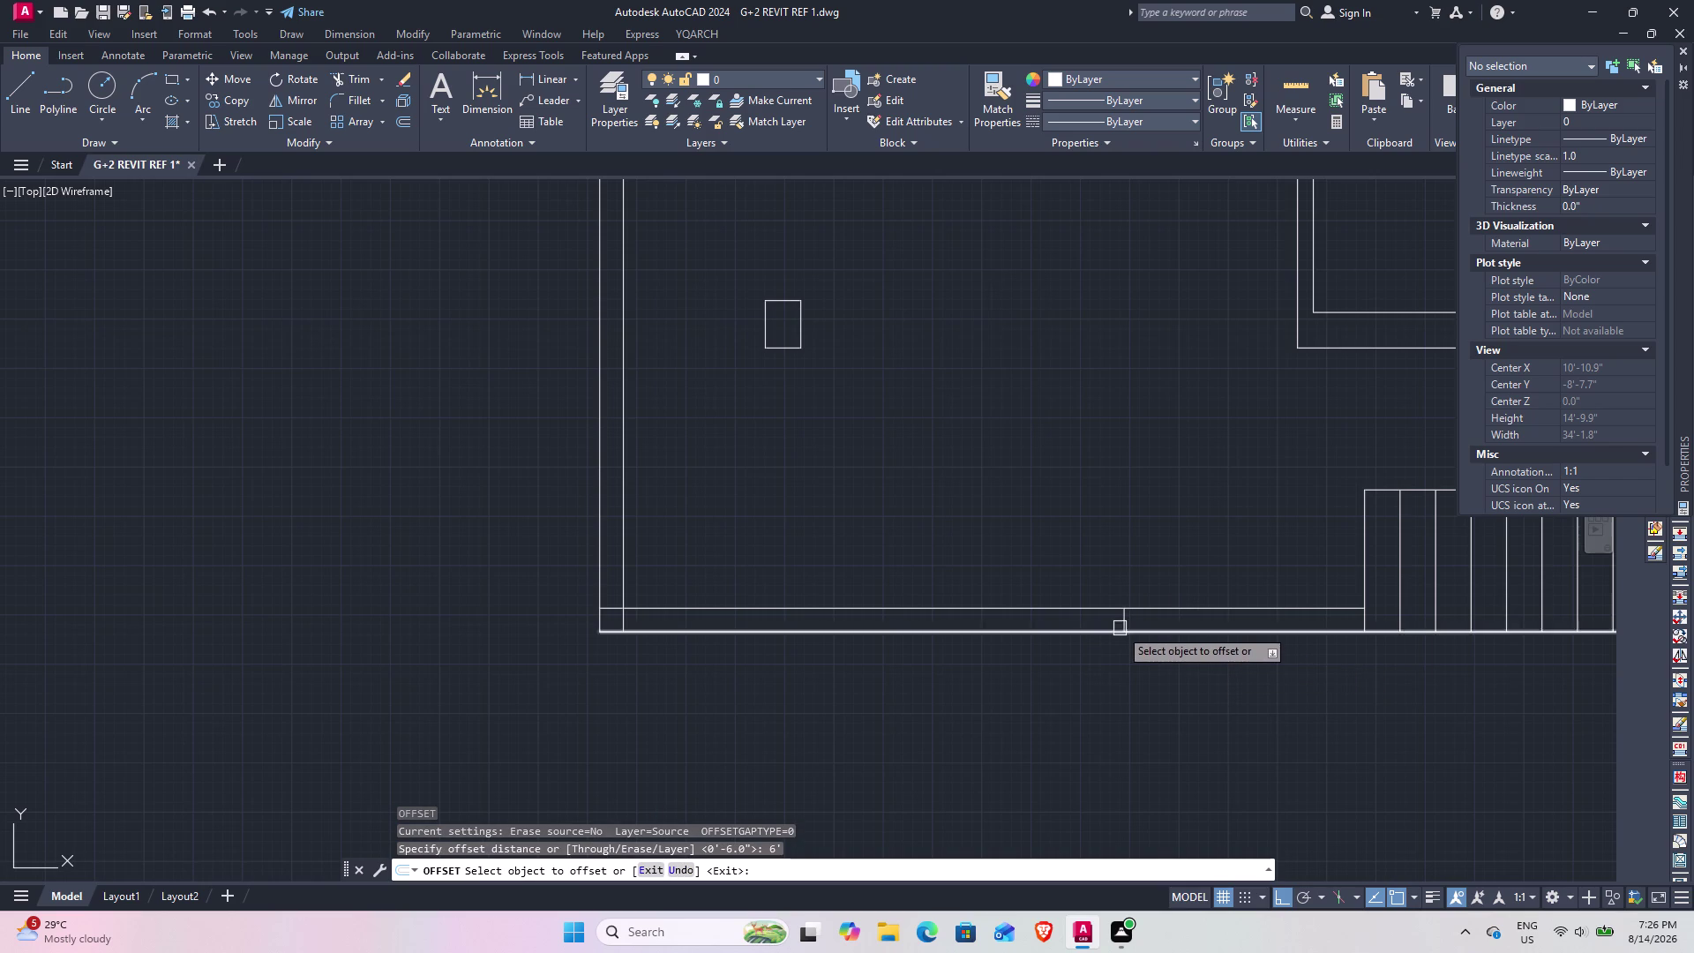
click(1120, 626)
click(1015, 627)
key(Escape)
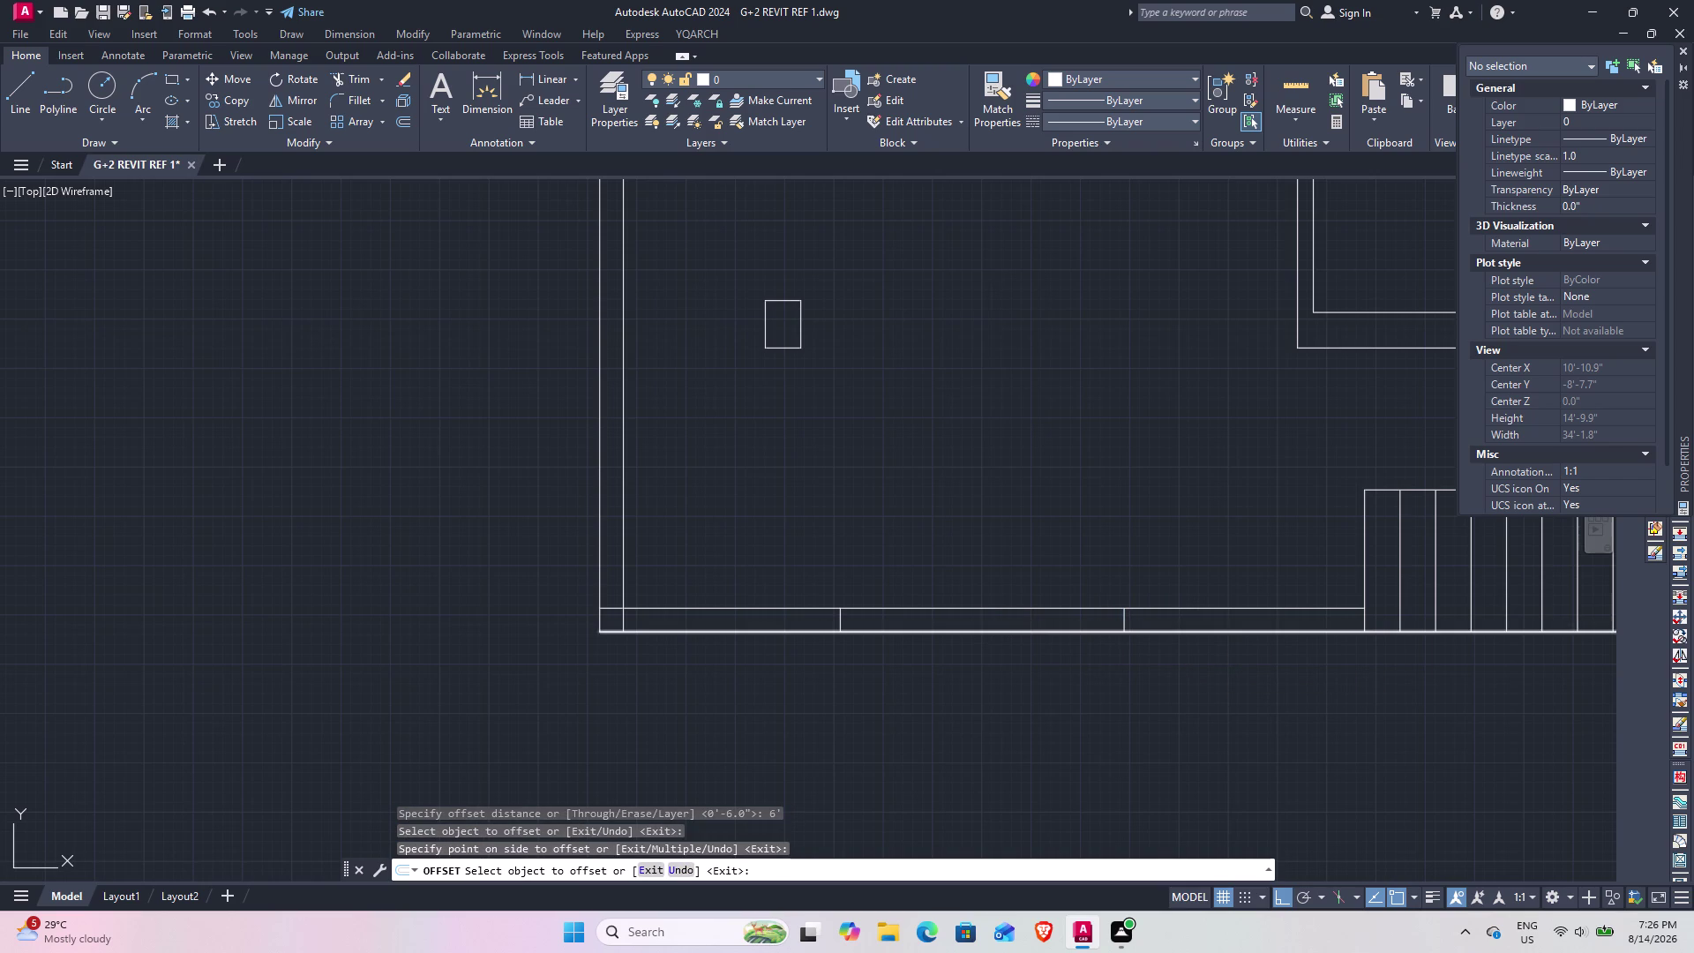
scroll(up, 3)
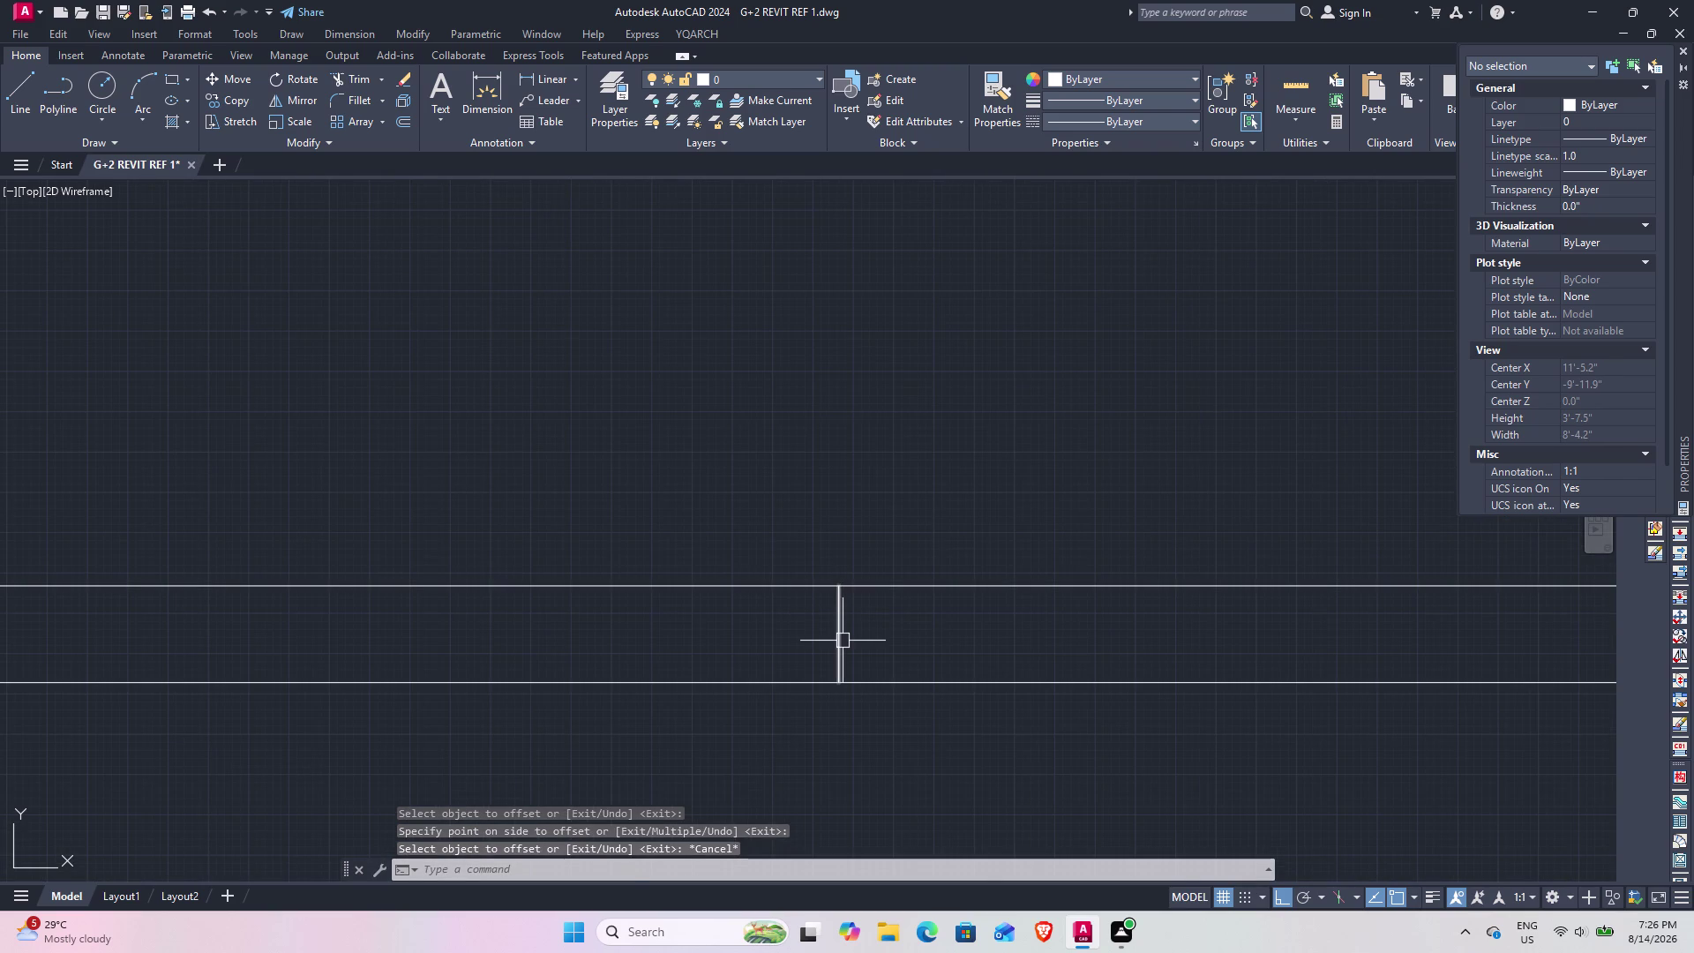
Offset the left and right gate edge lines 6" outward, away from the opening.
key(space)
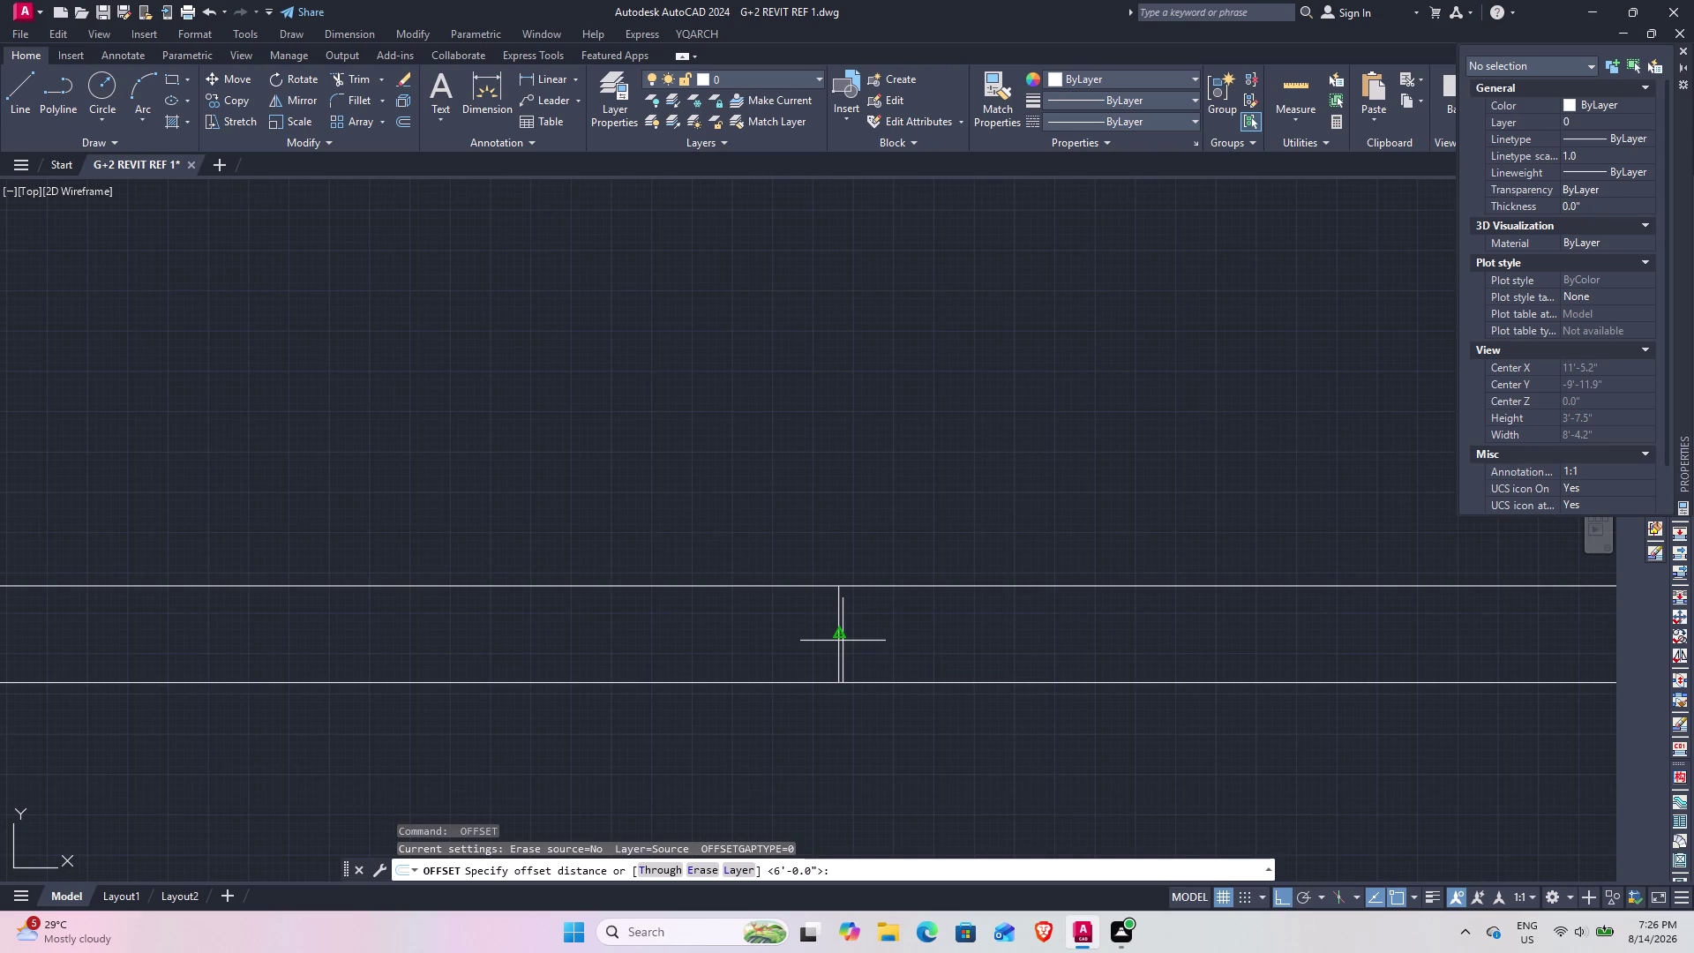
text(6")
key(Return)
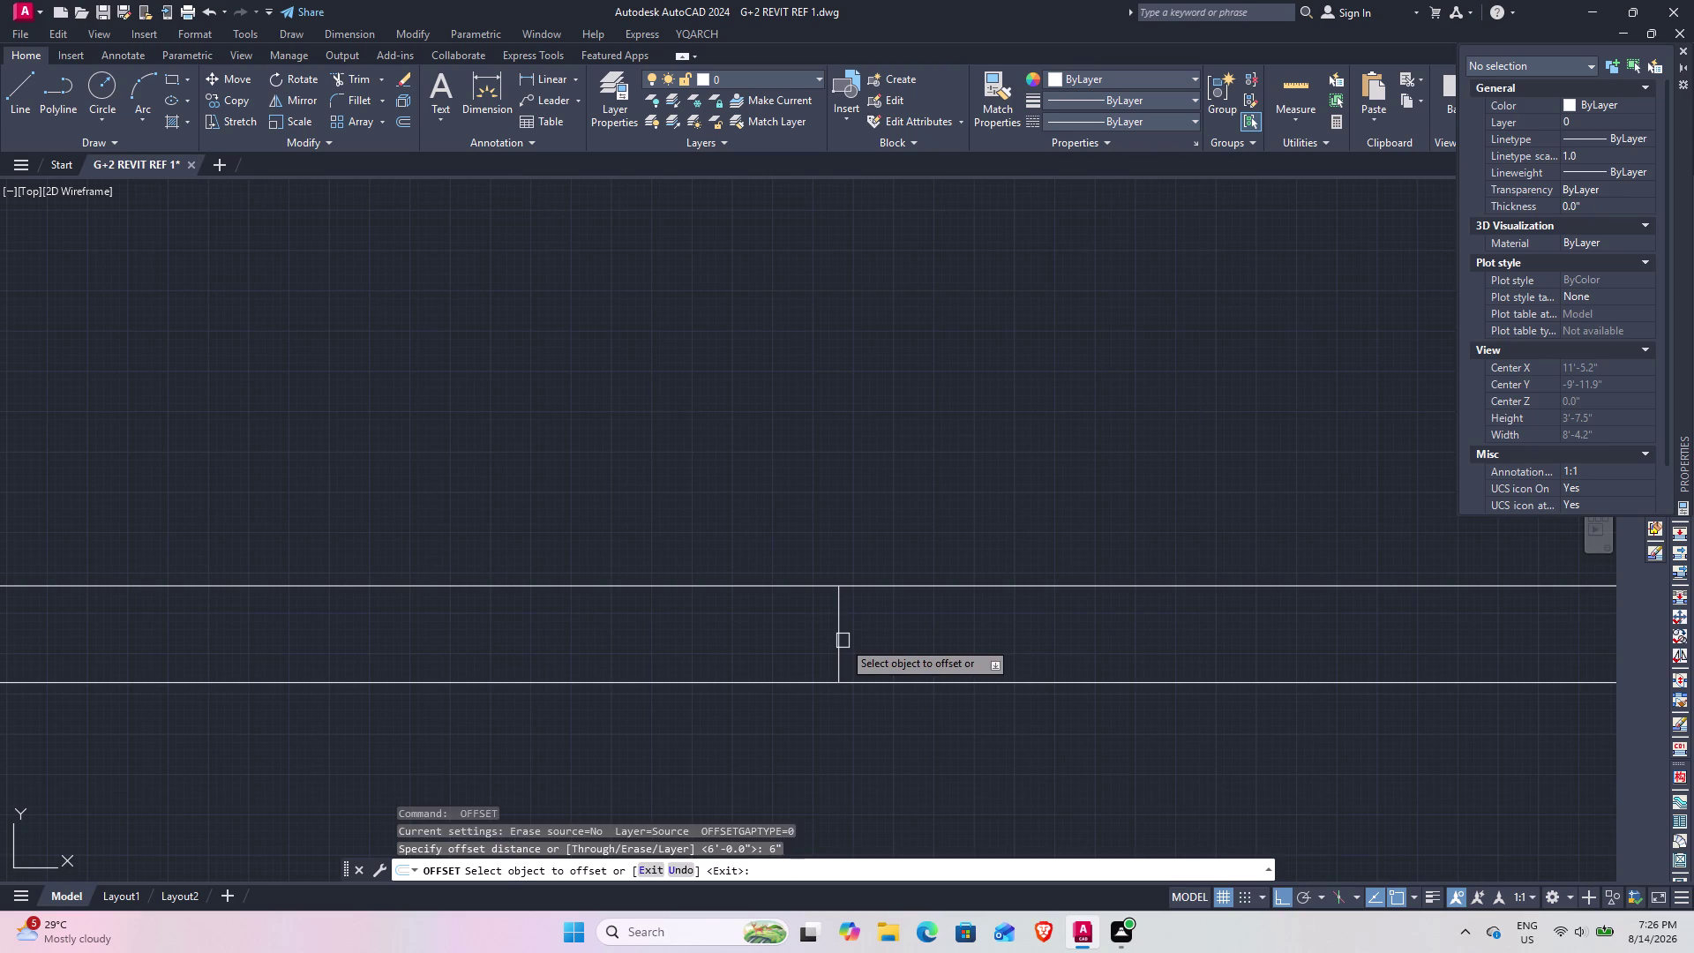
scroll(down, 3)
click(850, 650)
click(799, 654)
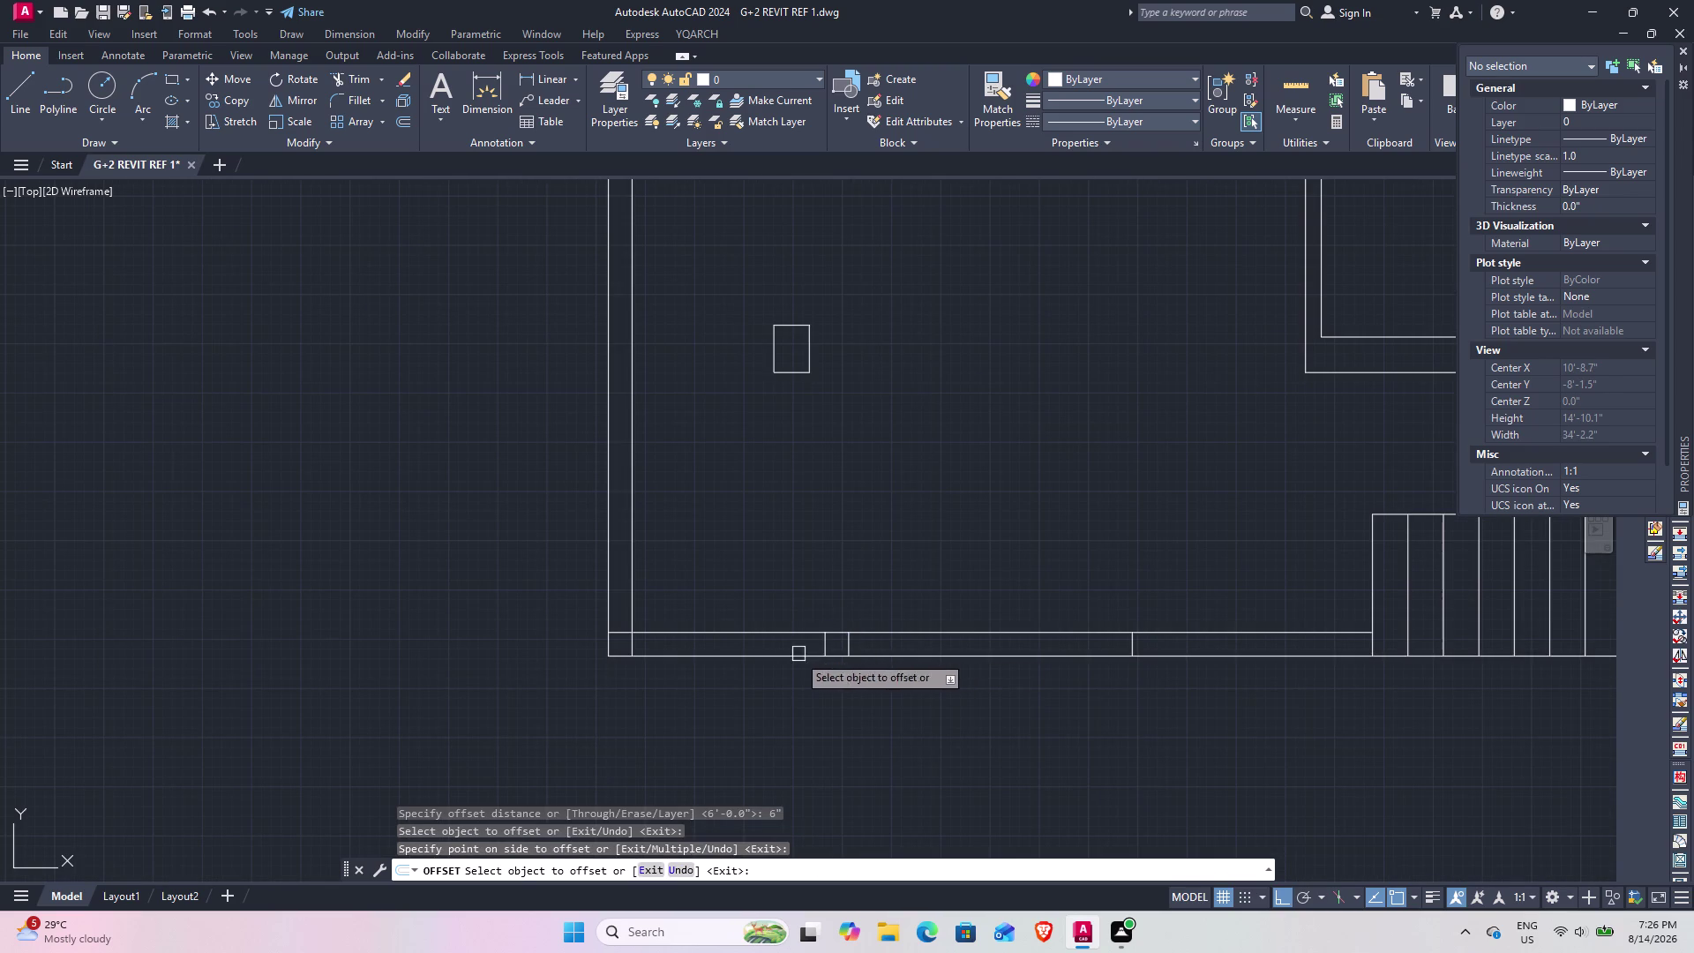
click(1133, 651)
click(1170, 646)
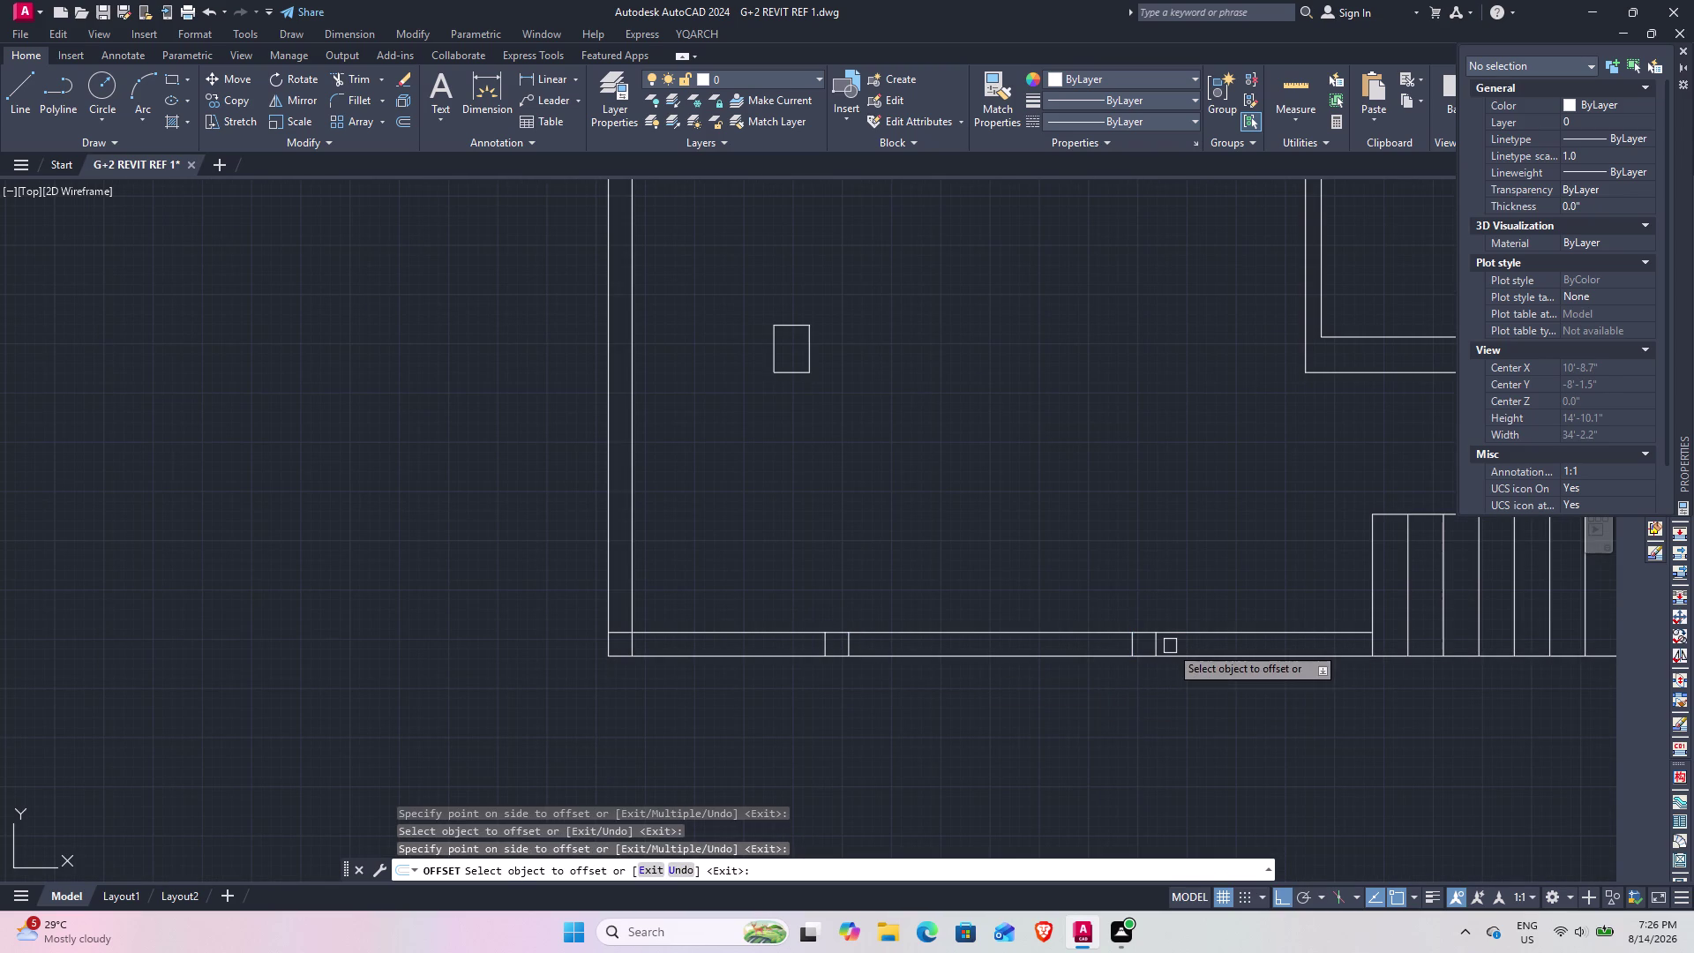
key(Escape)
Begin trimming away the boundary lines inside the gate opening.
text(tr)
key(space)
click(1069, 585)
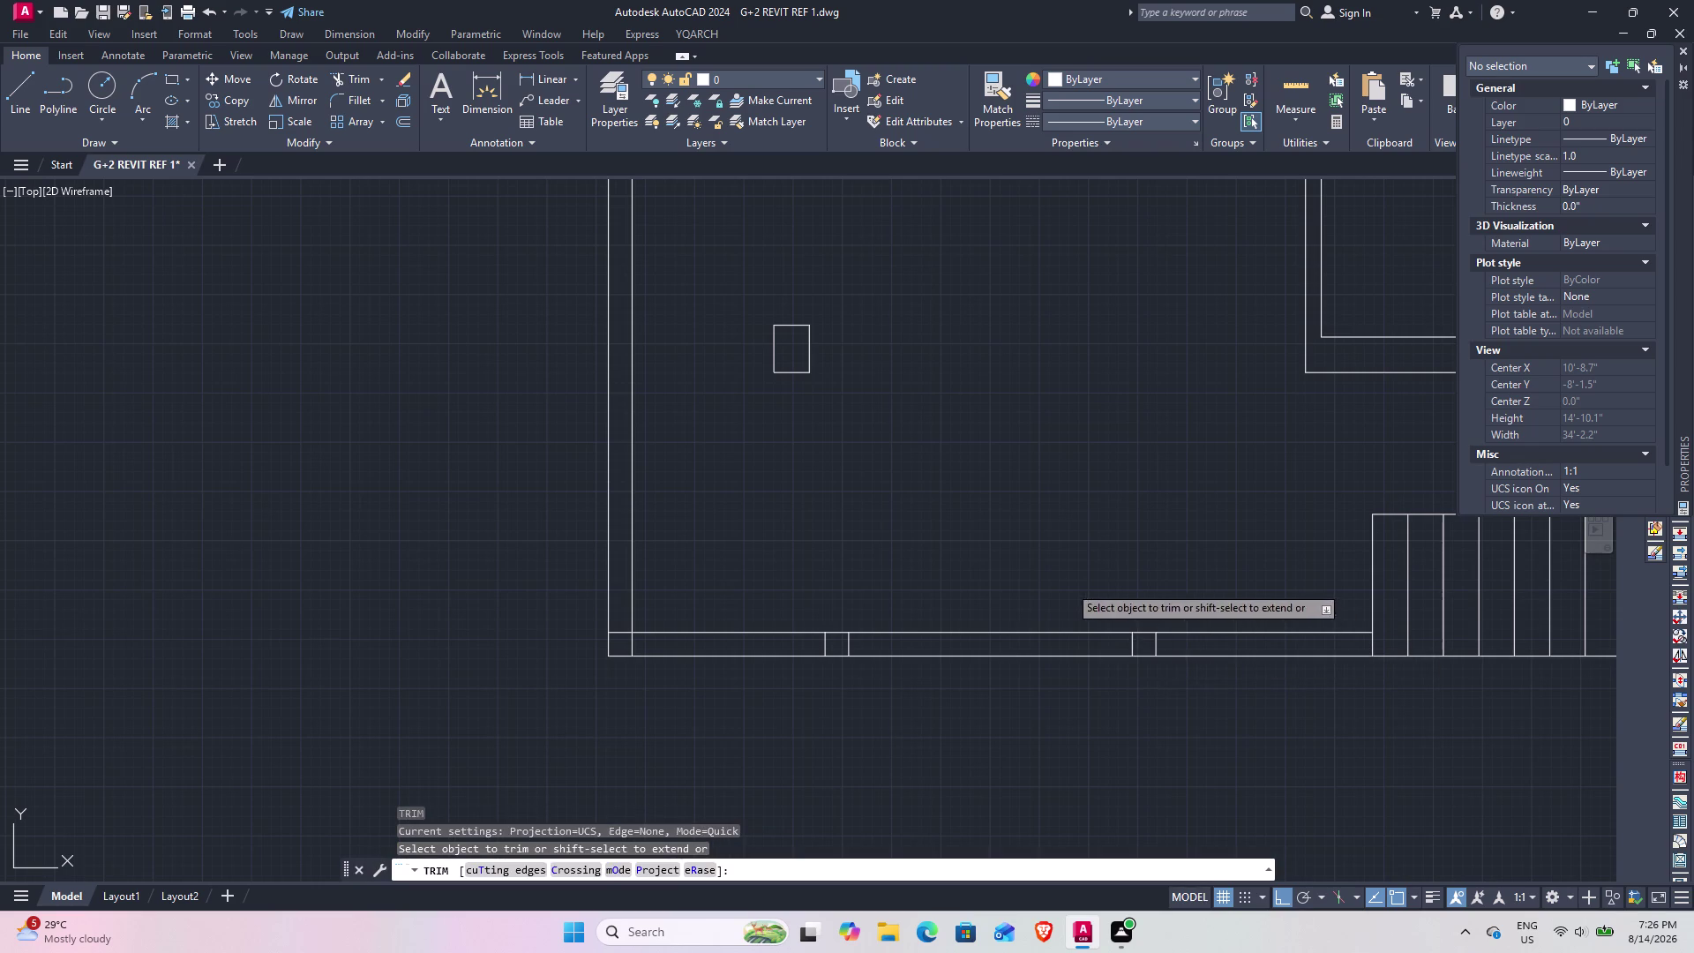
click(1044, 692)
scroll(down, 3)
key(Escape)
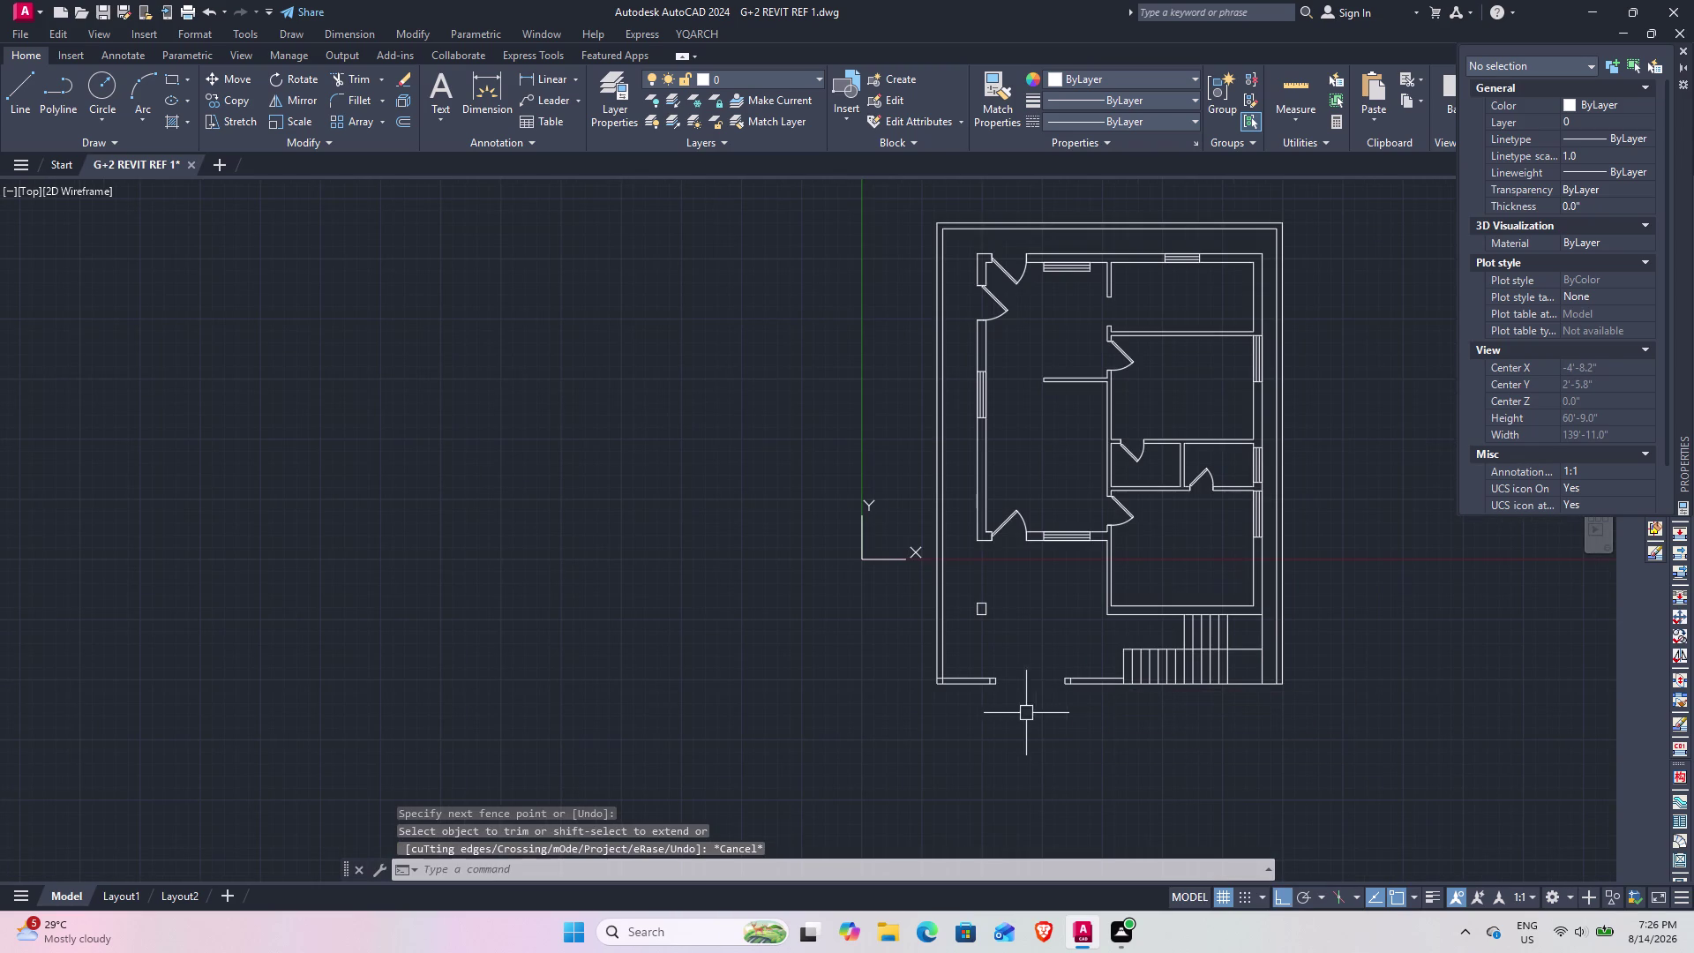
scroll(up, 3)
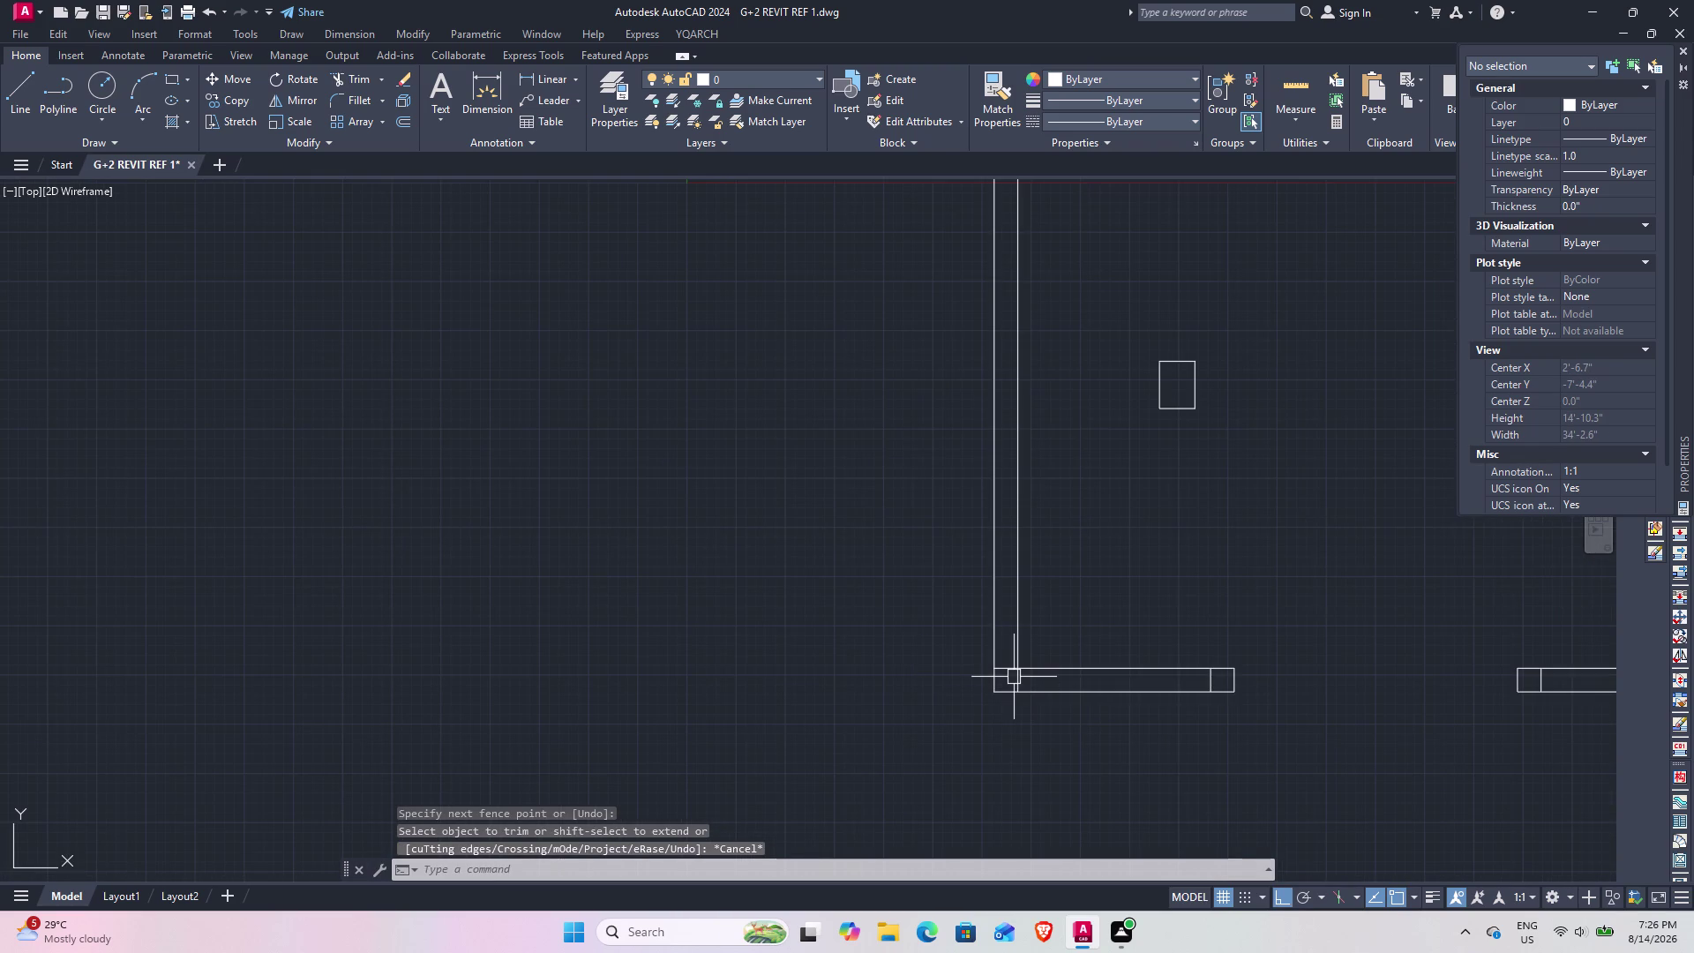
text(f)
key(space)
click(1014, 625)
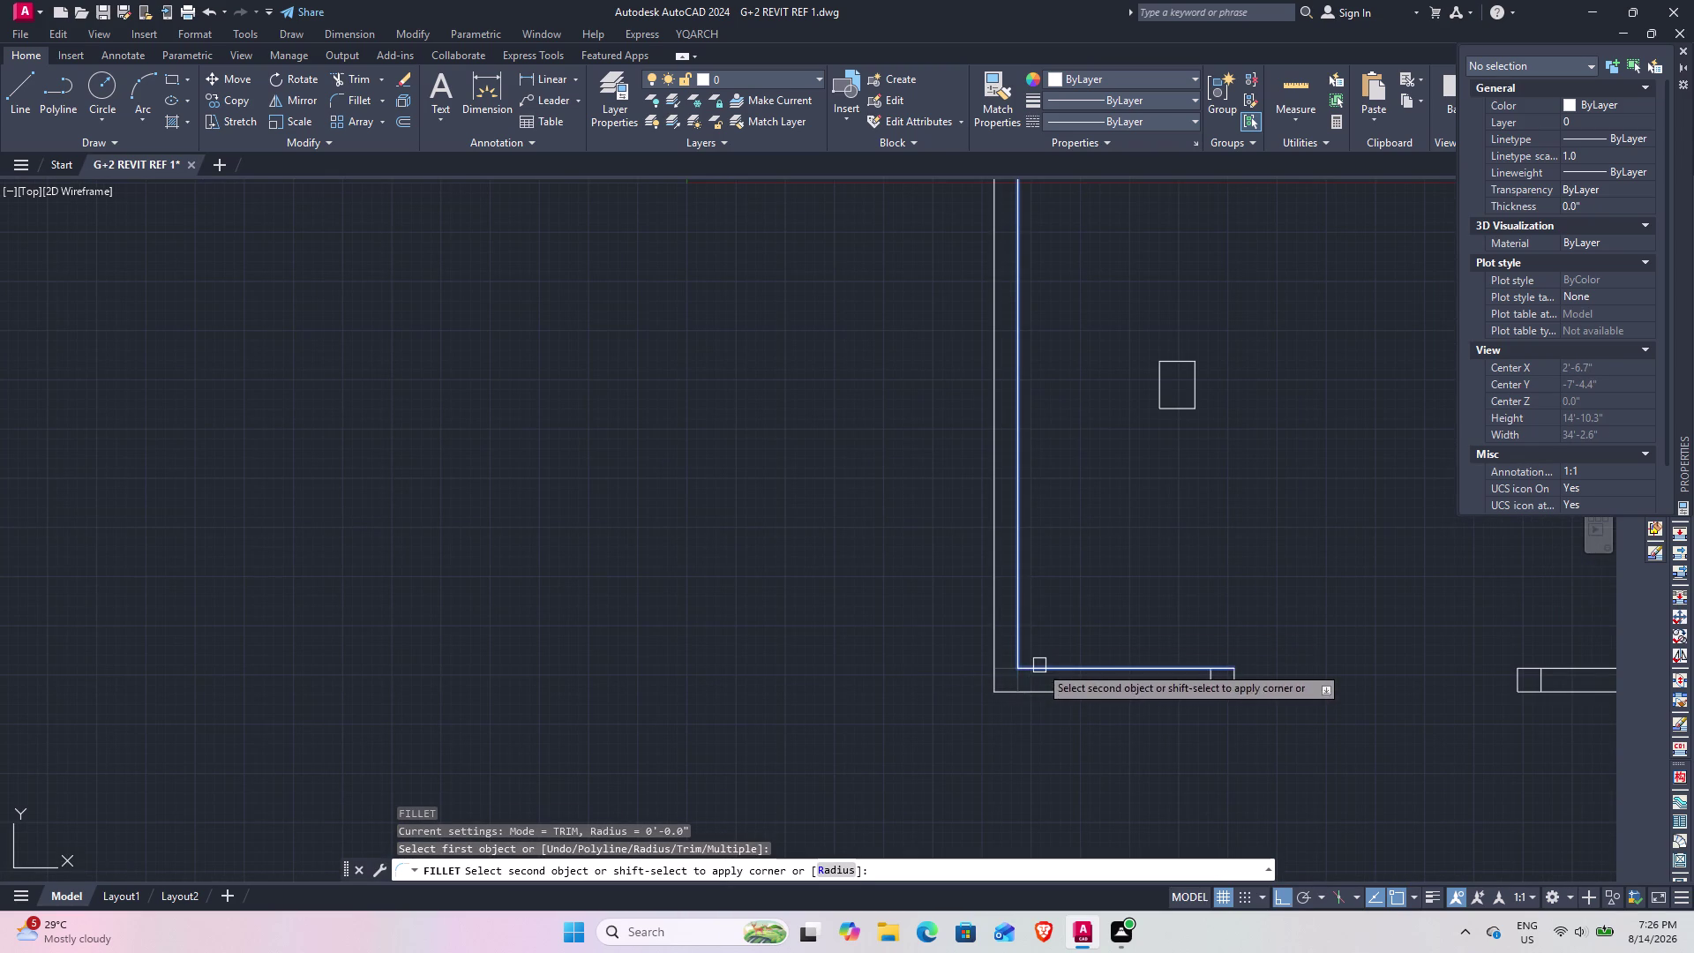
click(1039, 665)
scroll(down, 3)
middle_drag(1236, 590, 903, 598)
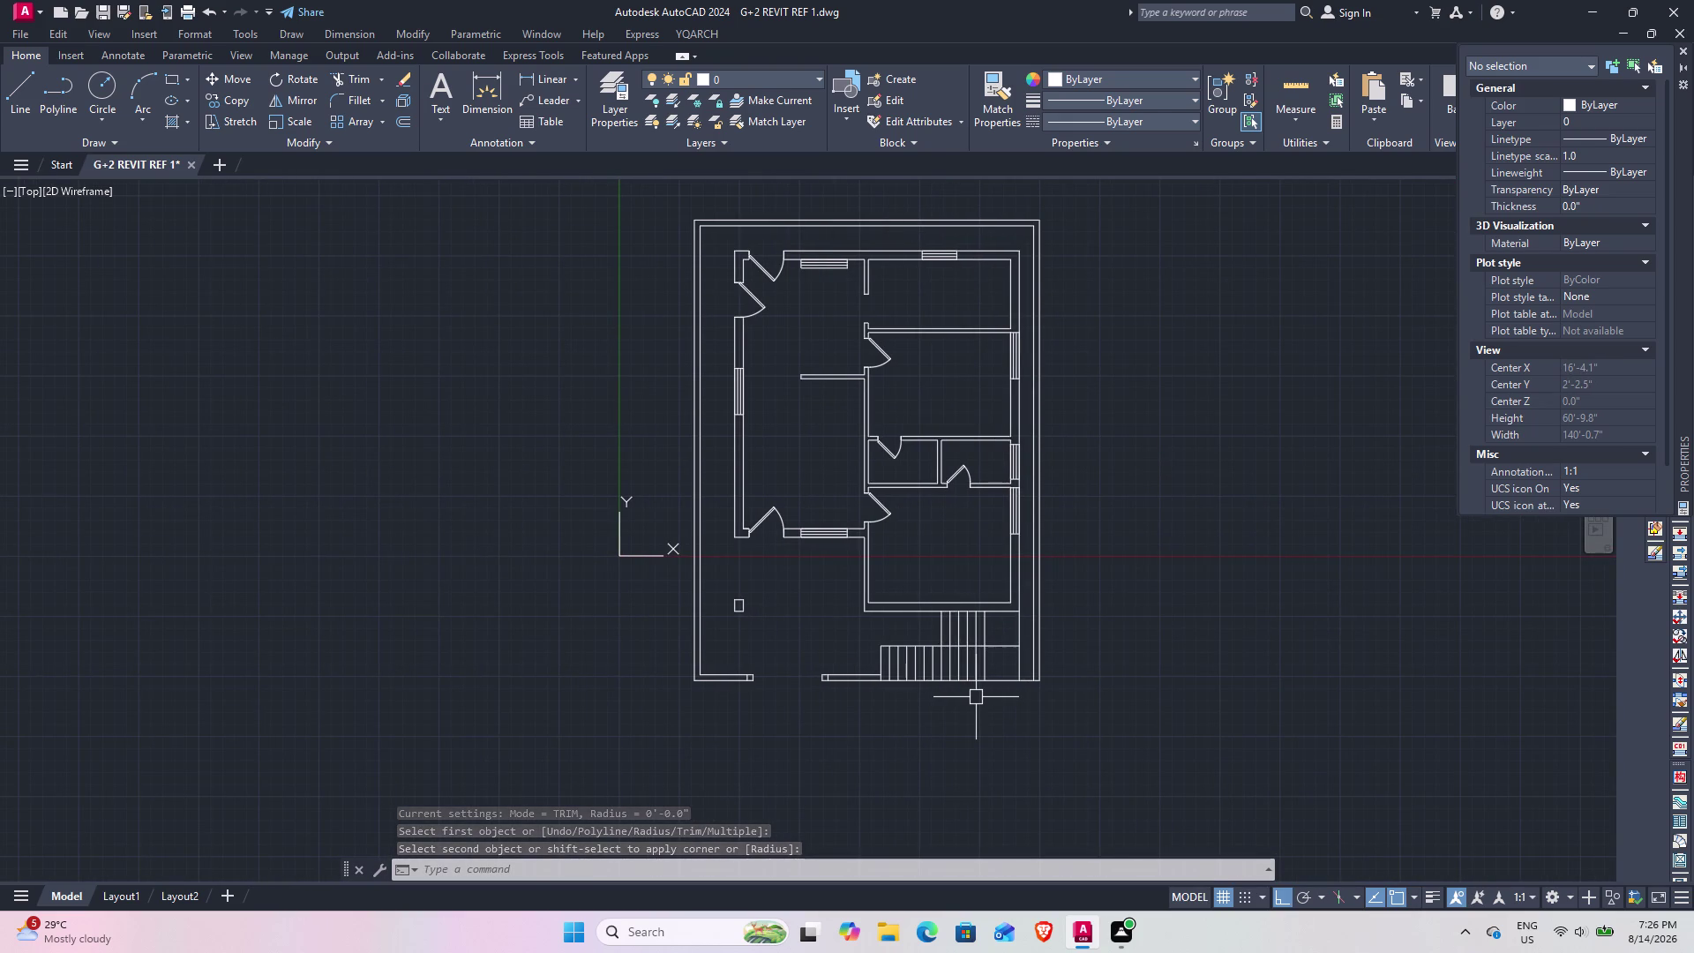
scroll(up, 3)
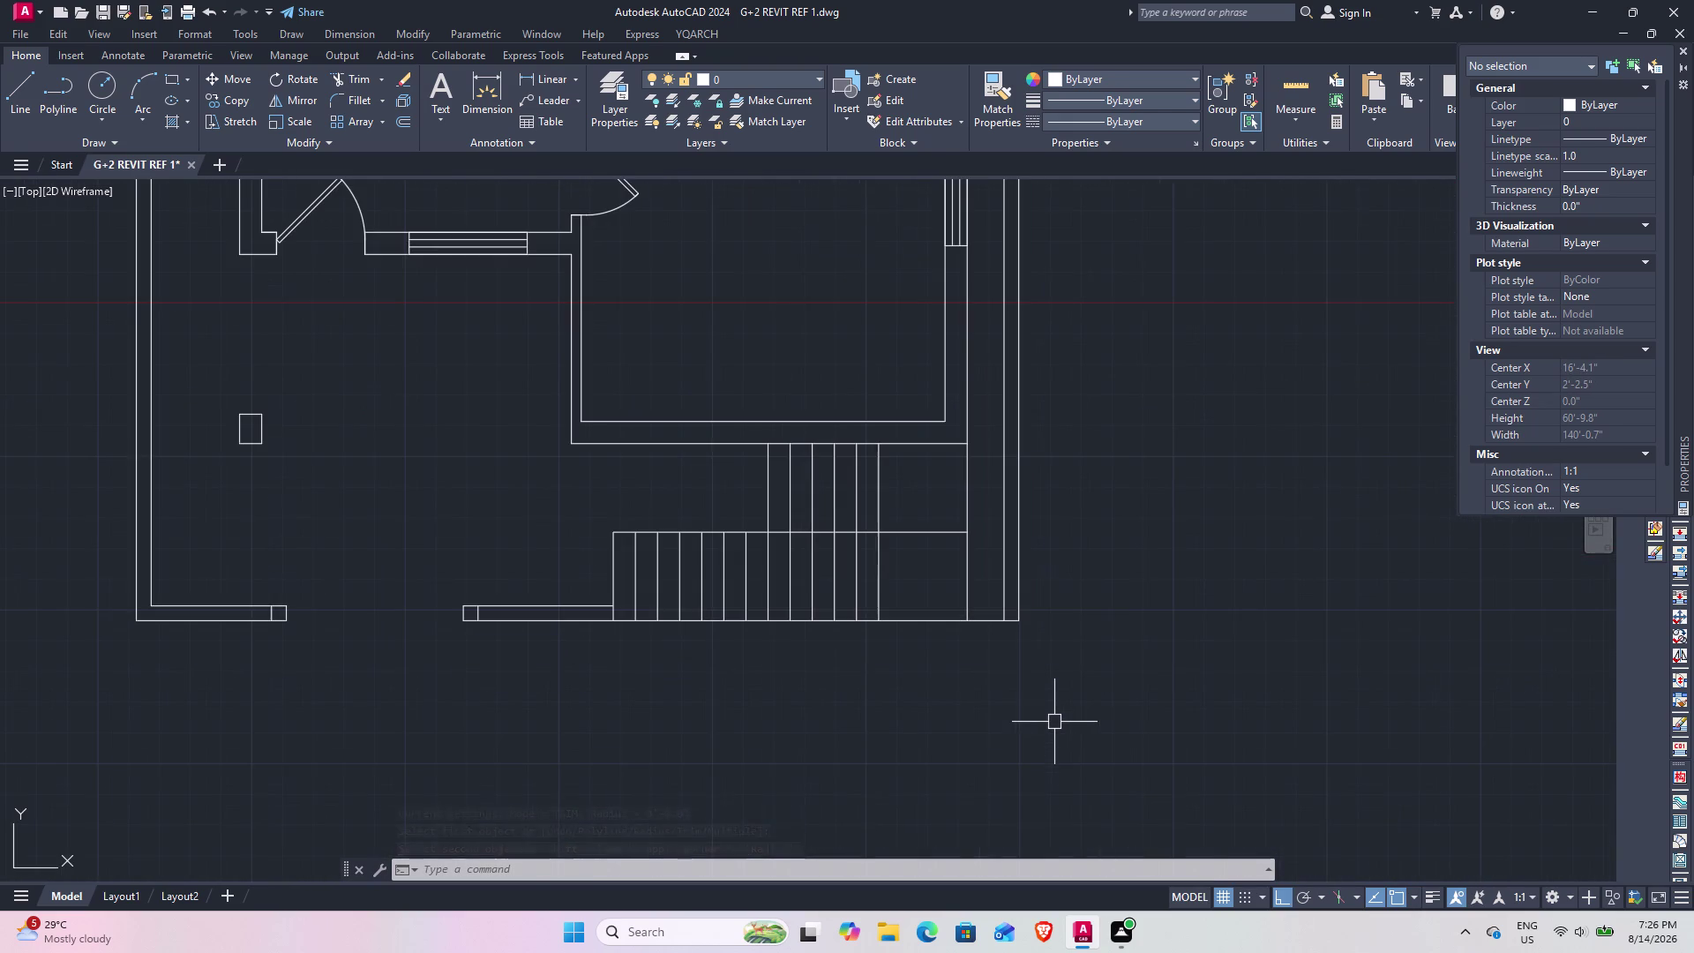
middle_drag(1083, 709, 1044, 806)
scroll(up, 3)
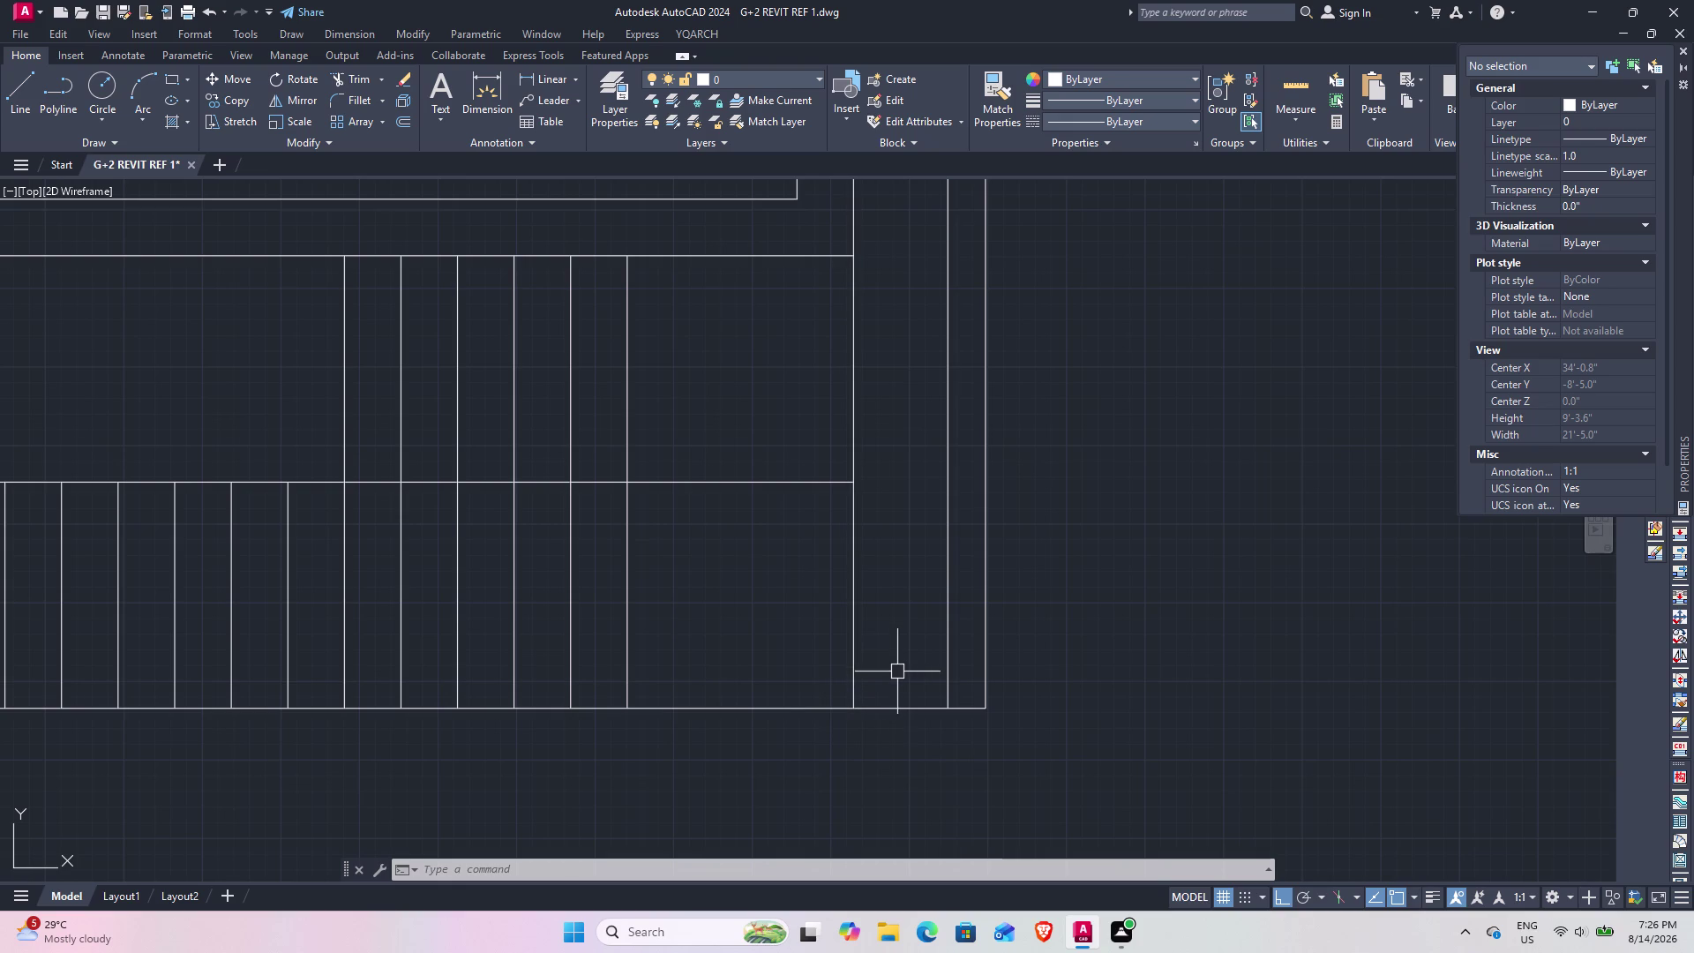
scroll(down, 3)
middle_drag(644, 742, 1046, 687)
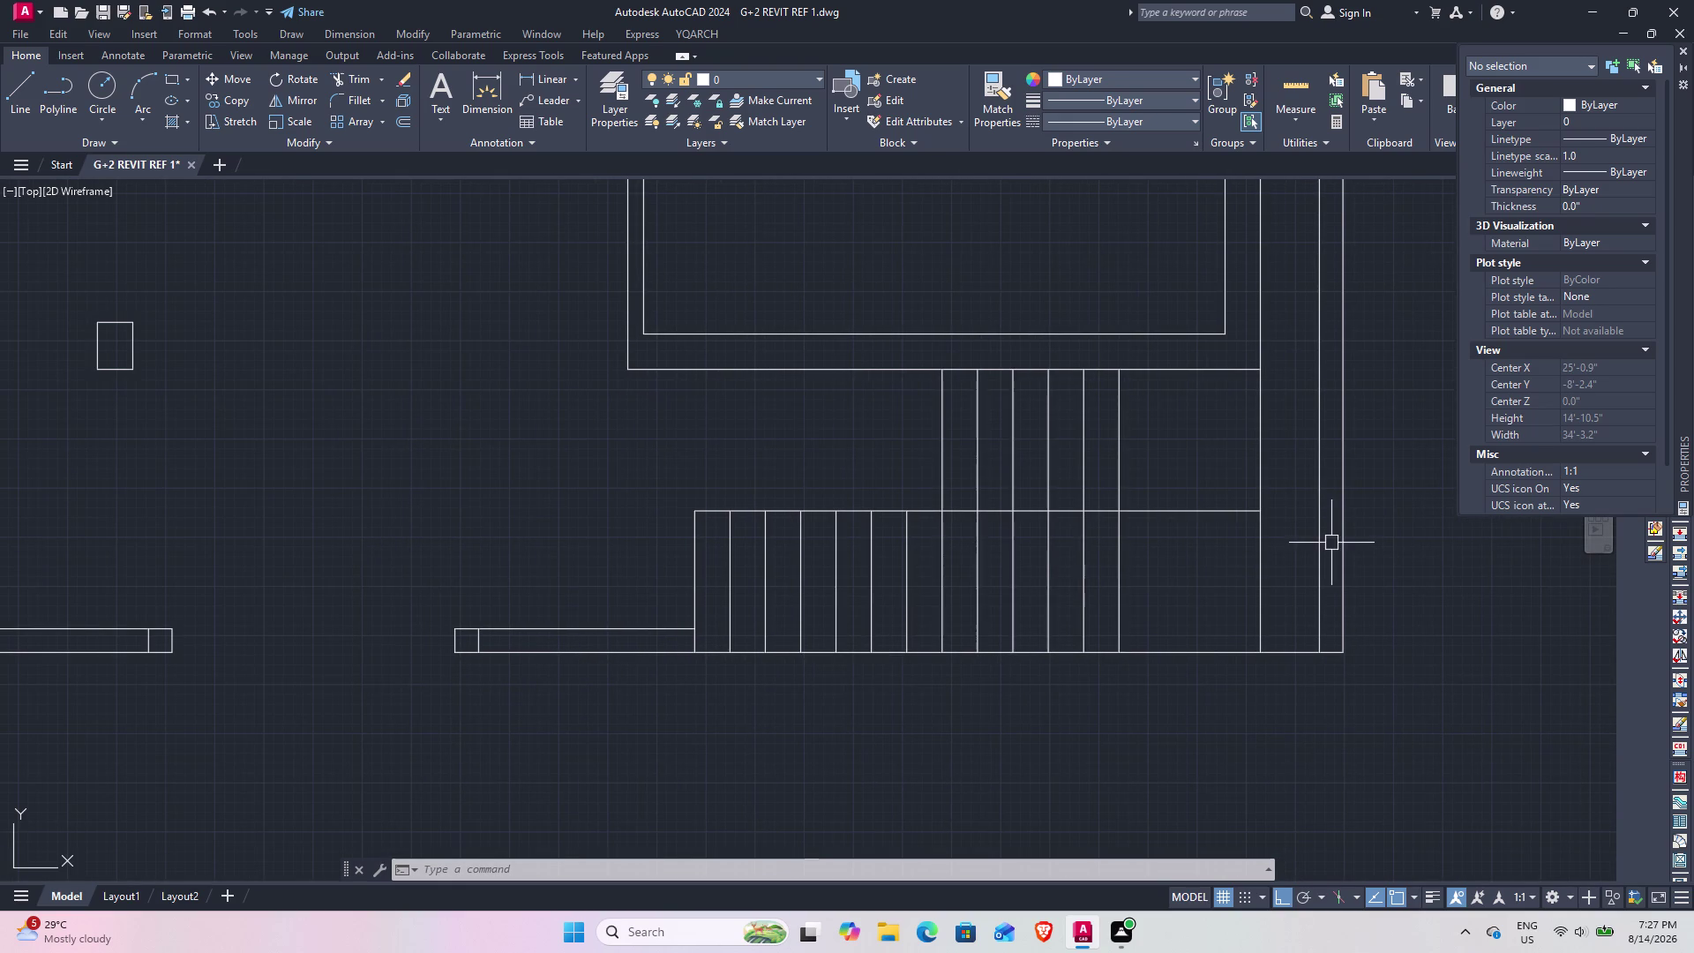
middle_drag(1316, 543, 890, 585)
scroll(up, 3)
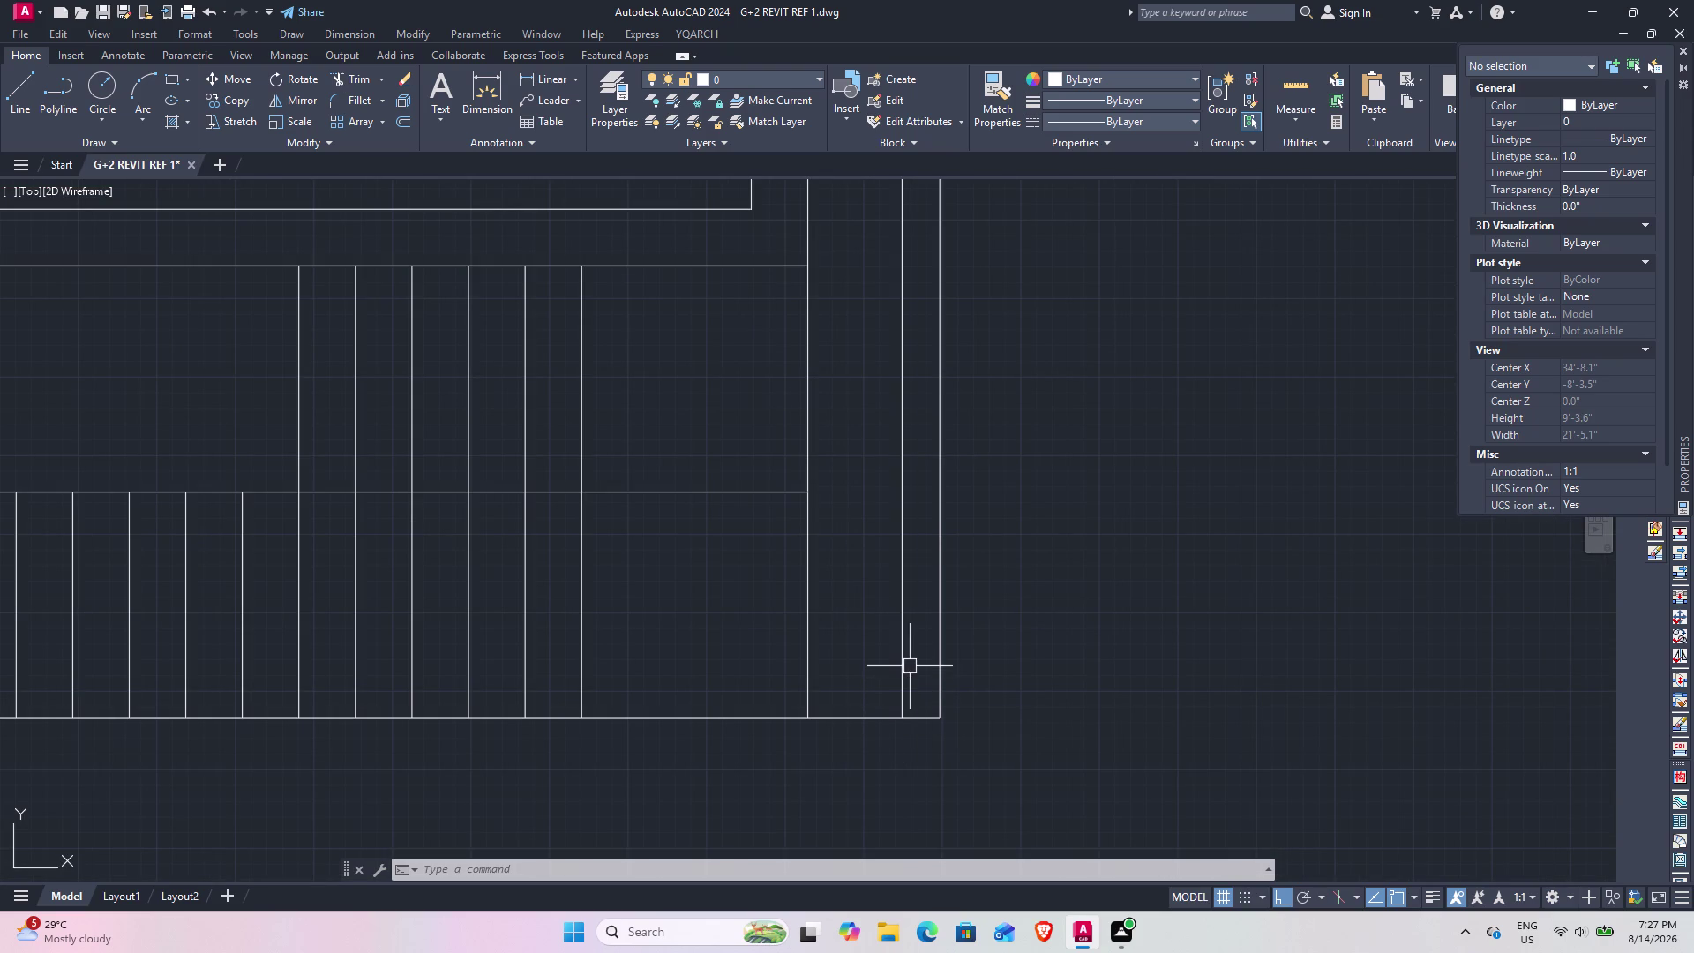
scroll(up, 3)
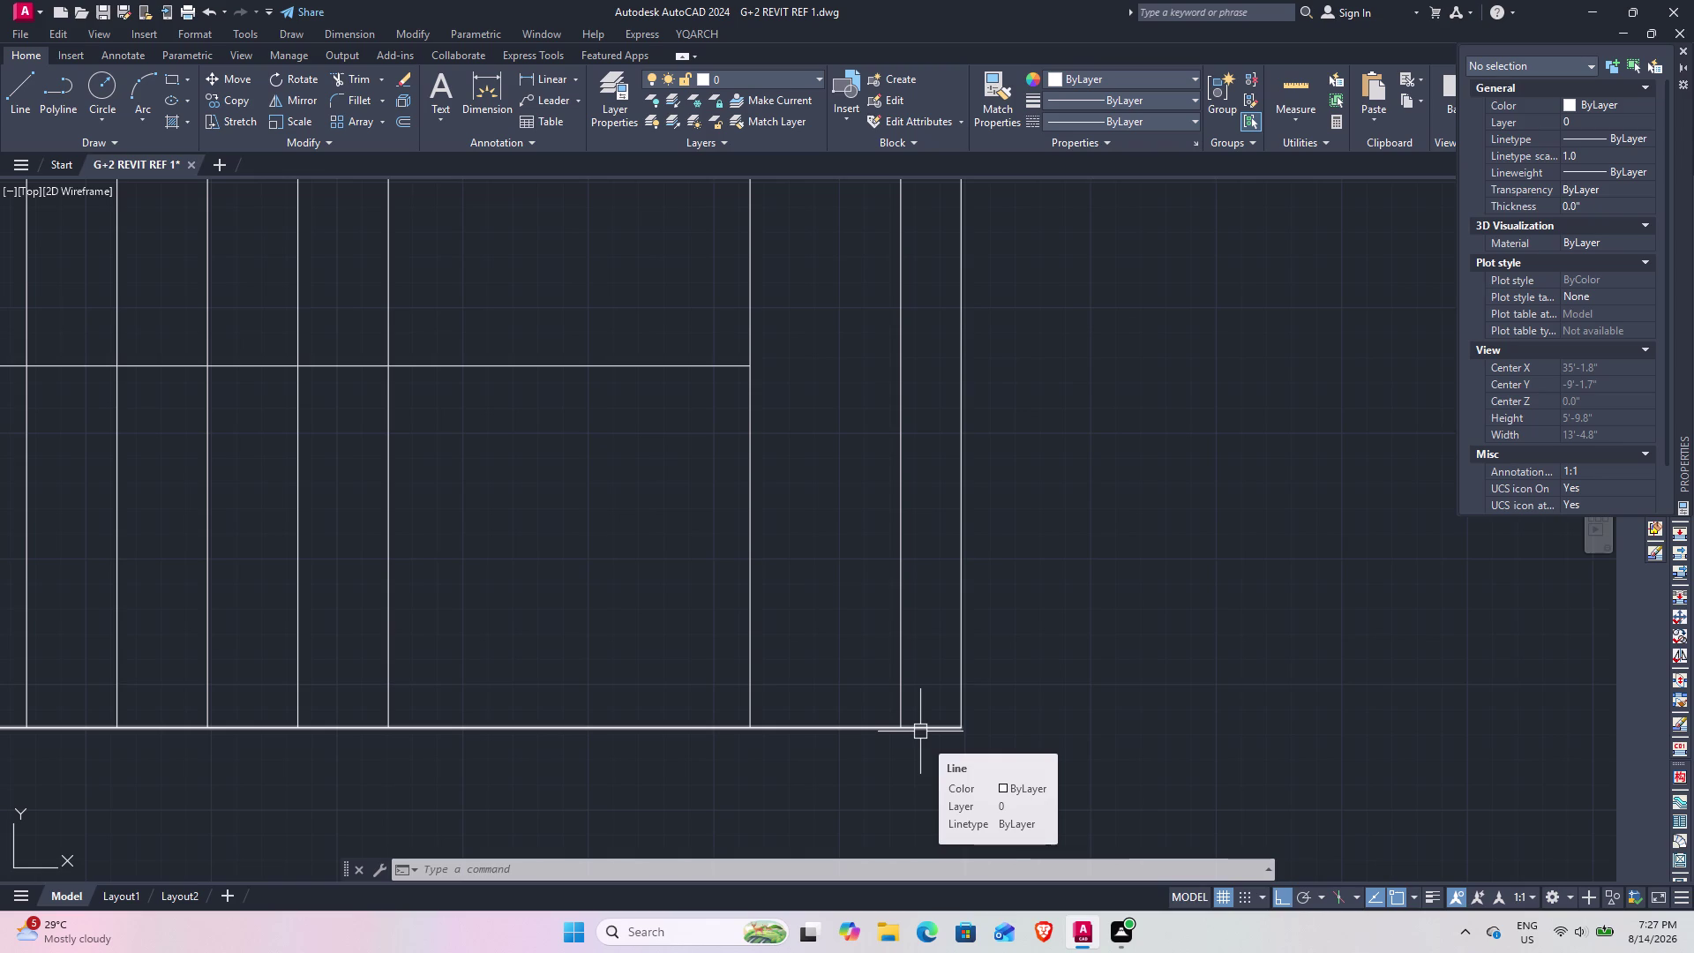
Move the inner right boundary line up 6" from its bottom endpoint.
click(899, 634)
scroll(down, 3)
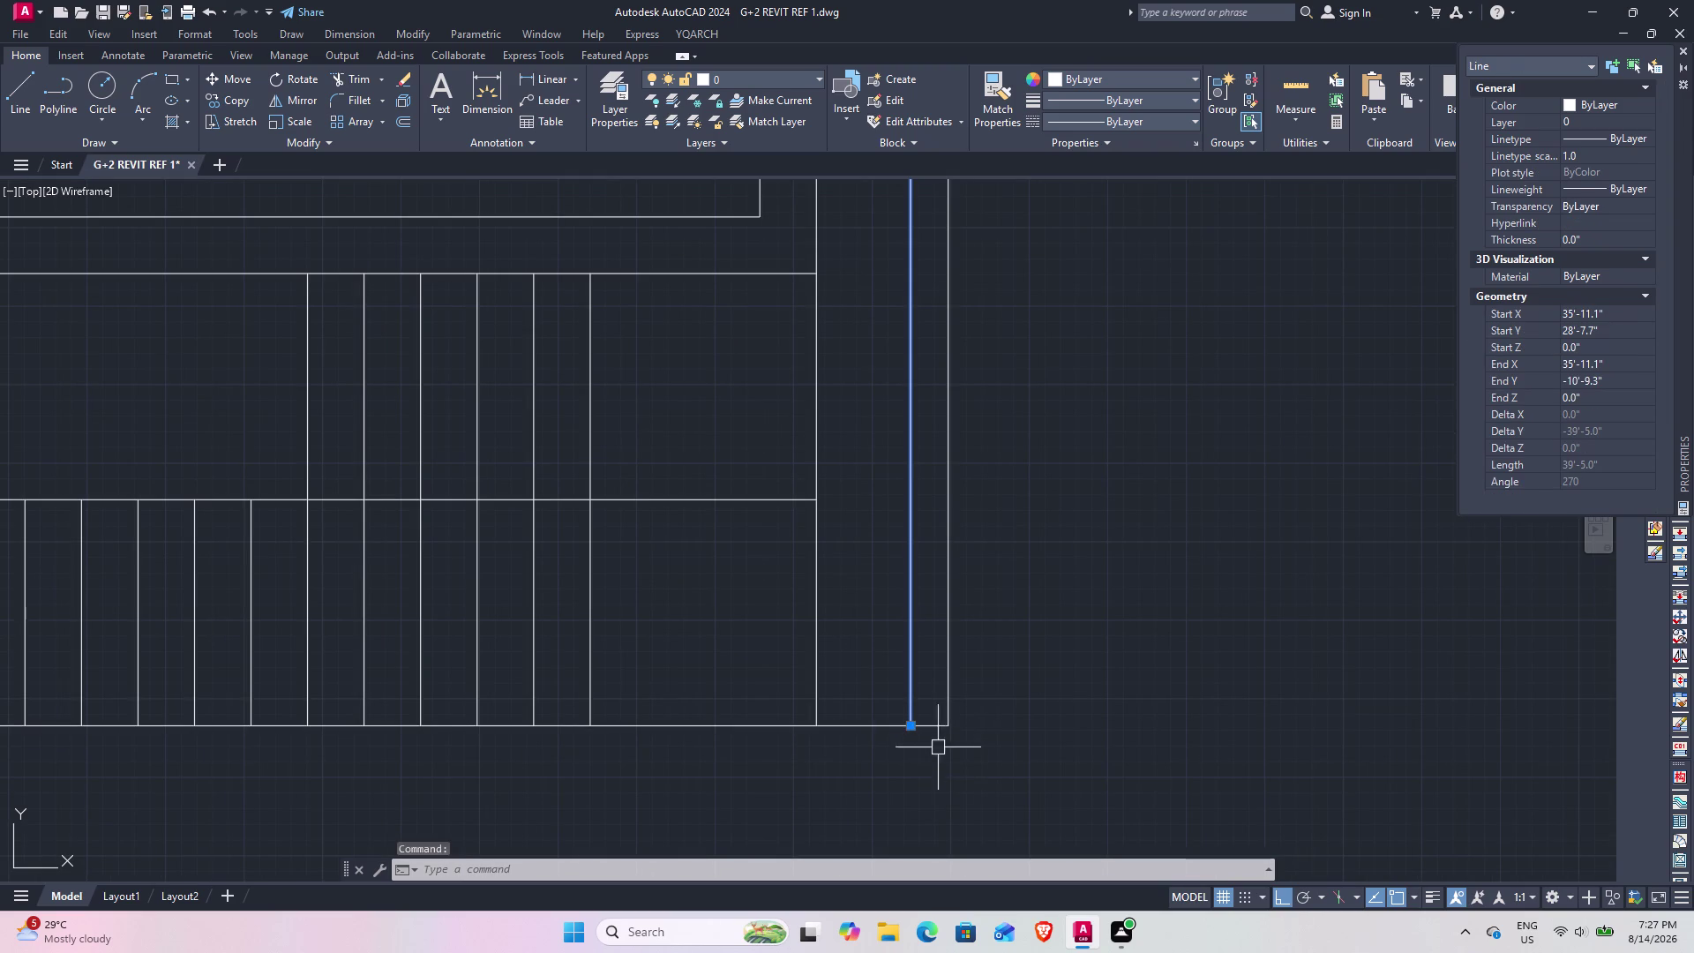
text(m)
key(space)
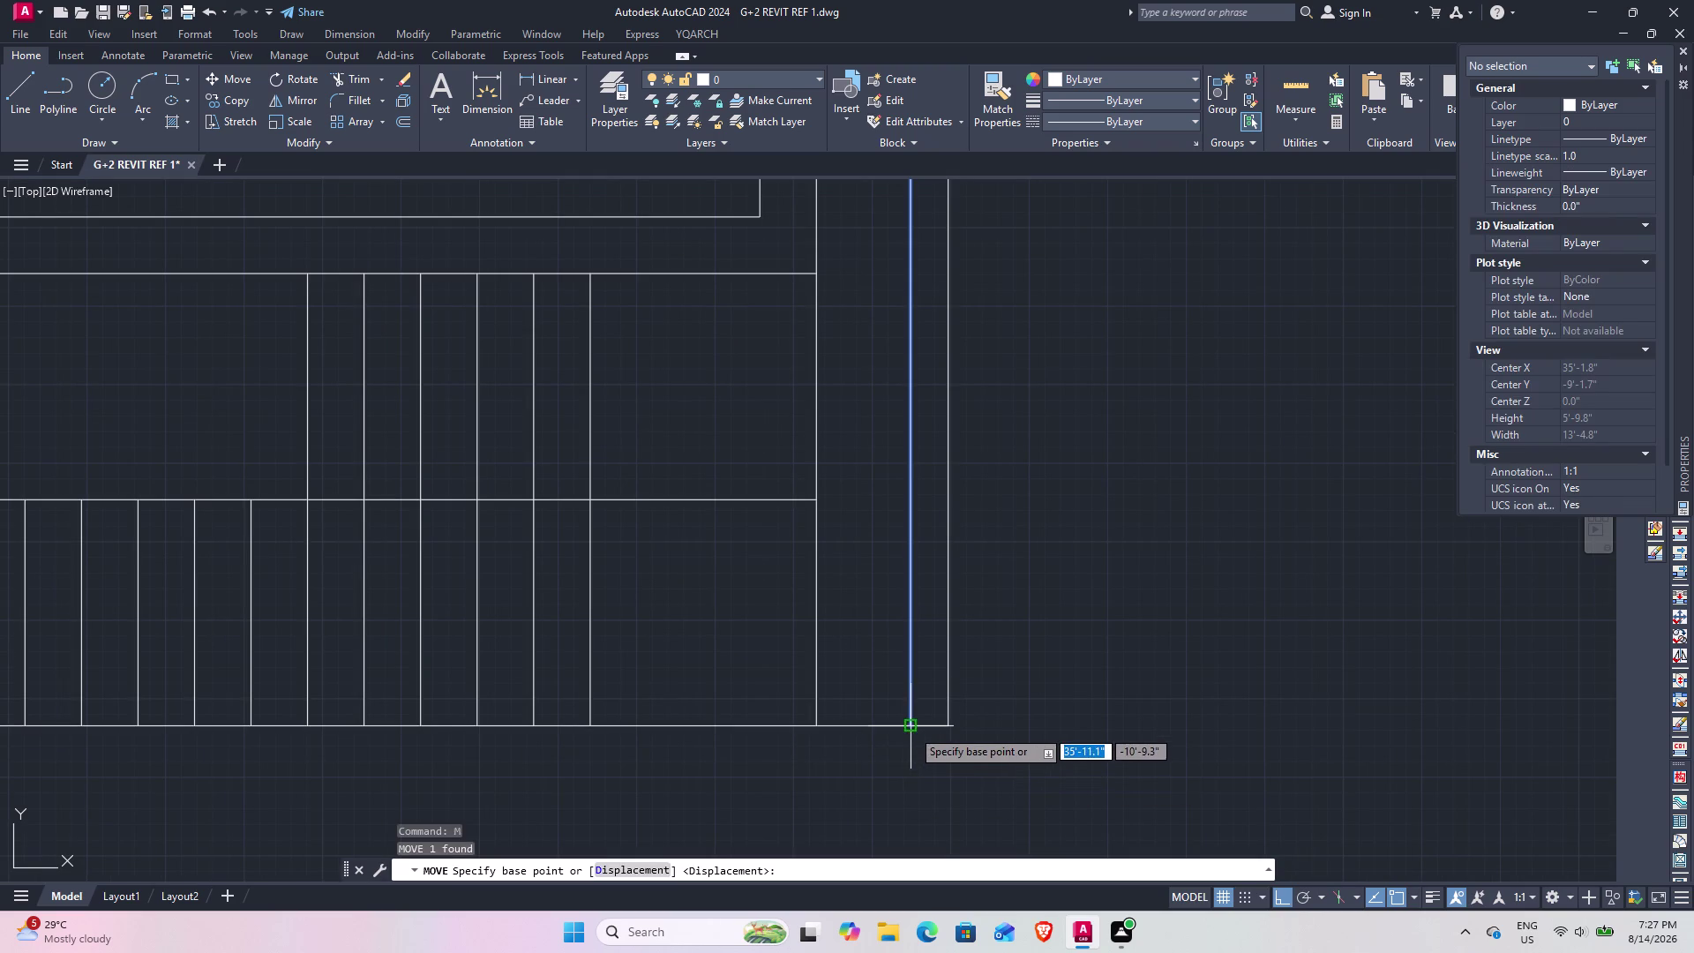
click(912, 729)
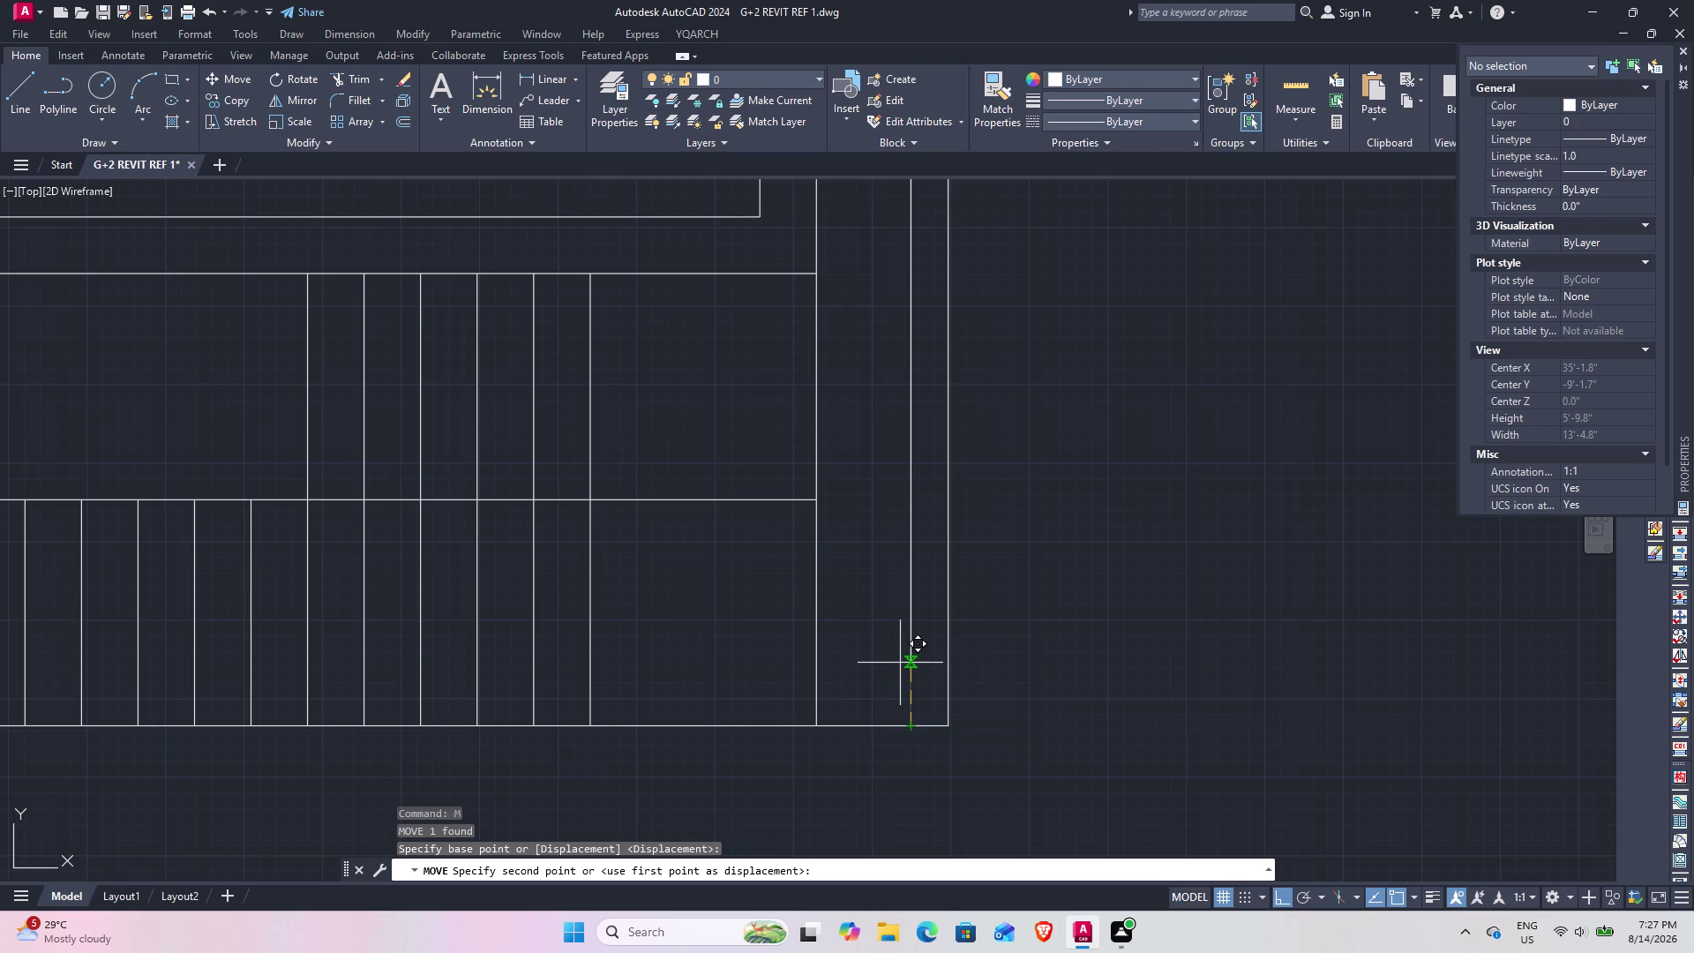
text(6")
key(Return)
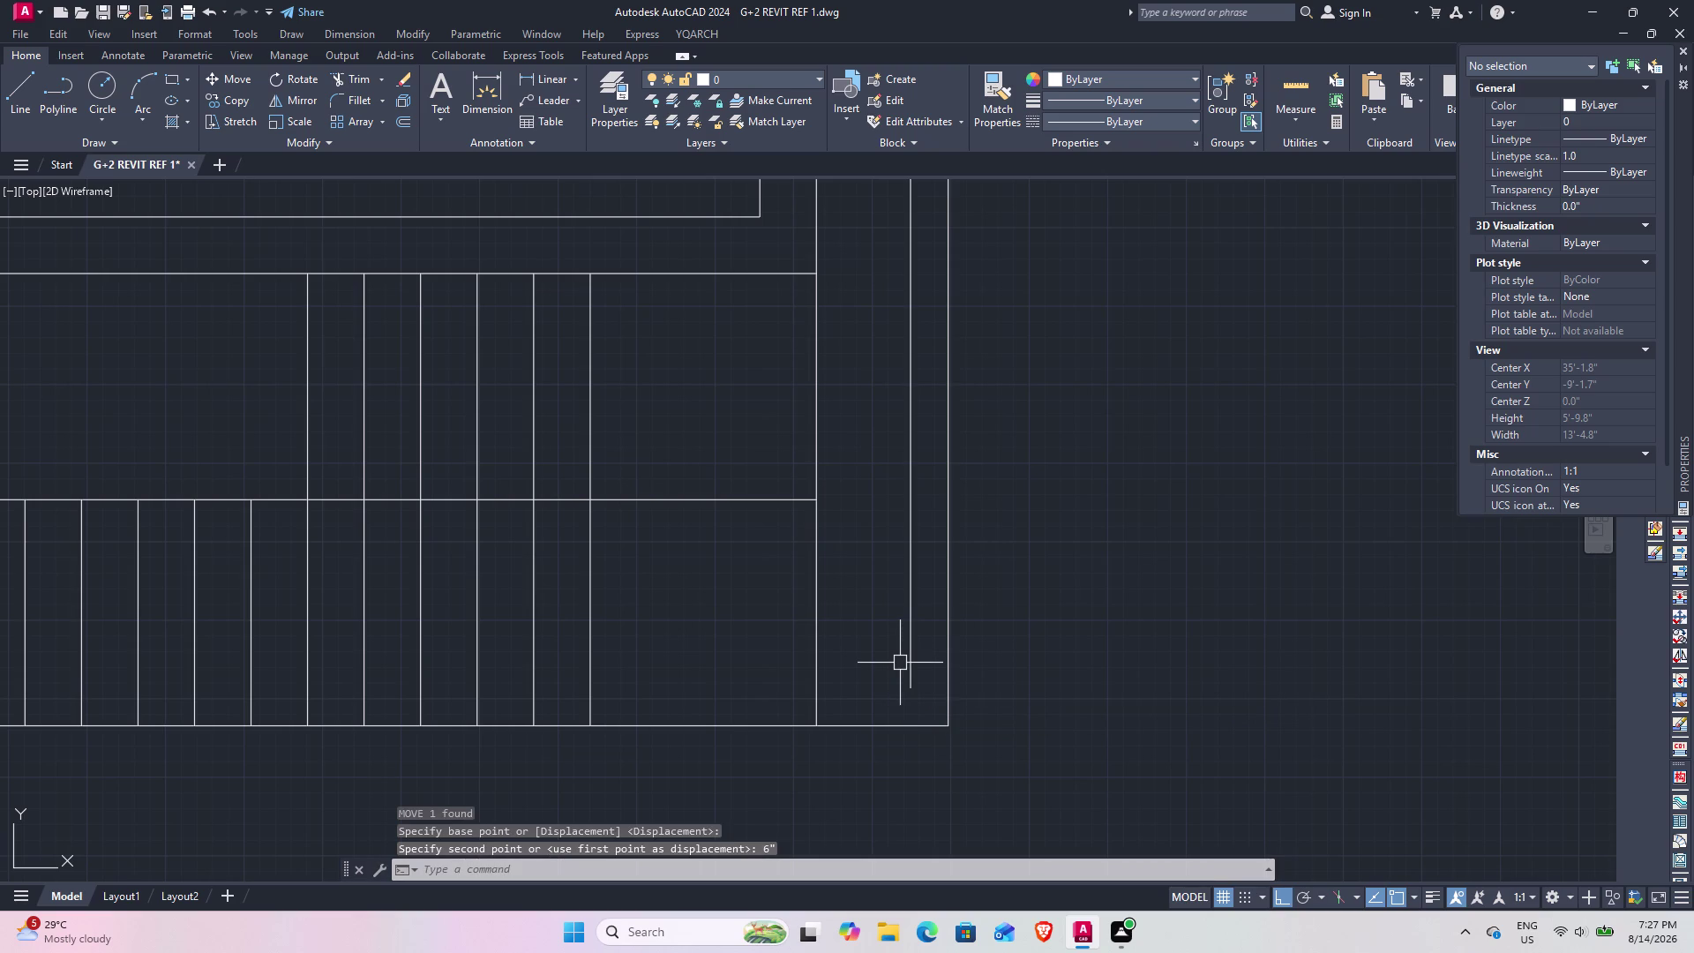
Draw a short line from the inner line's bottom to the stair-side wall.
text(l)
key(space)
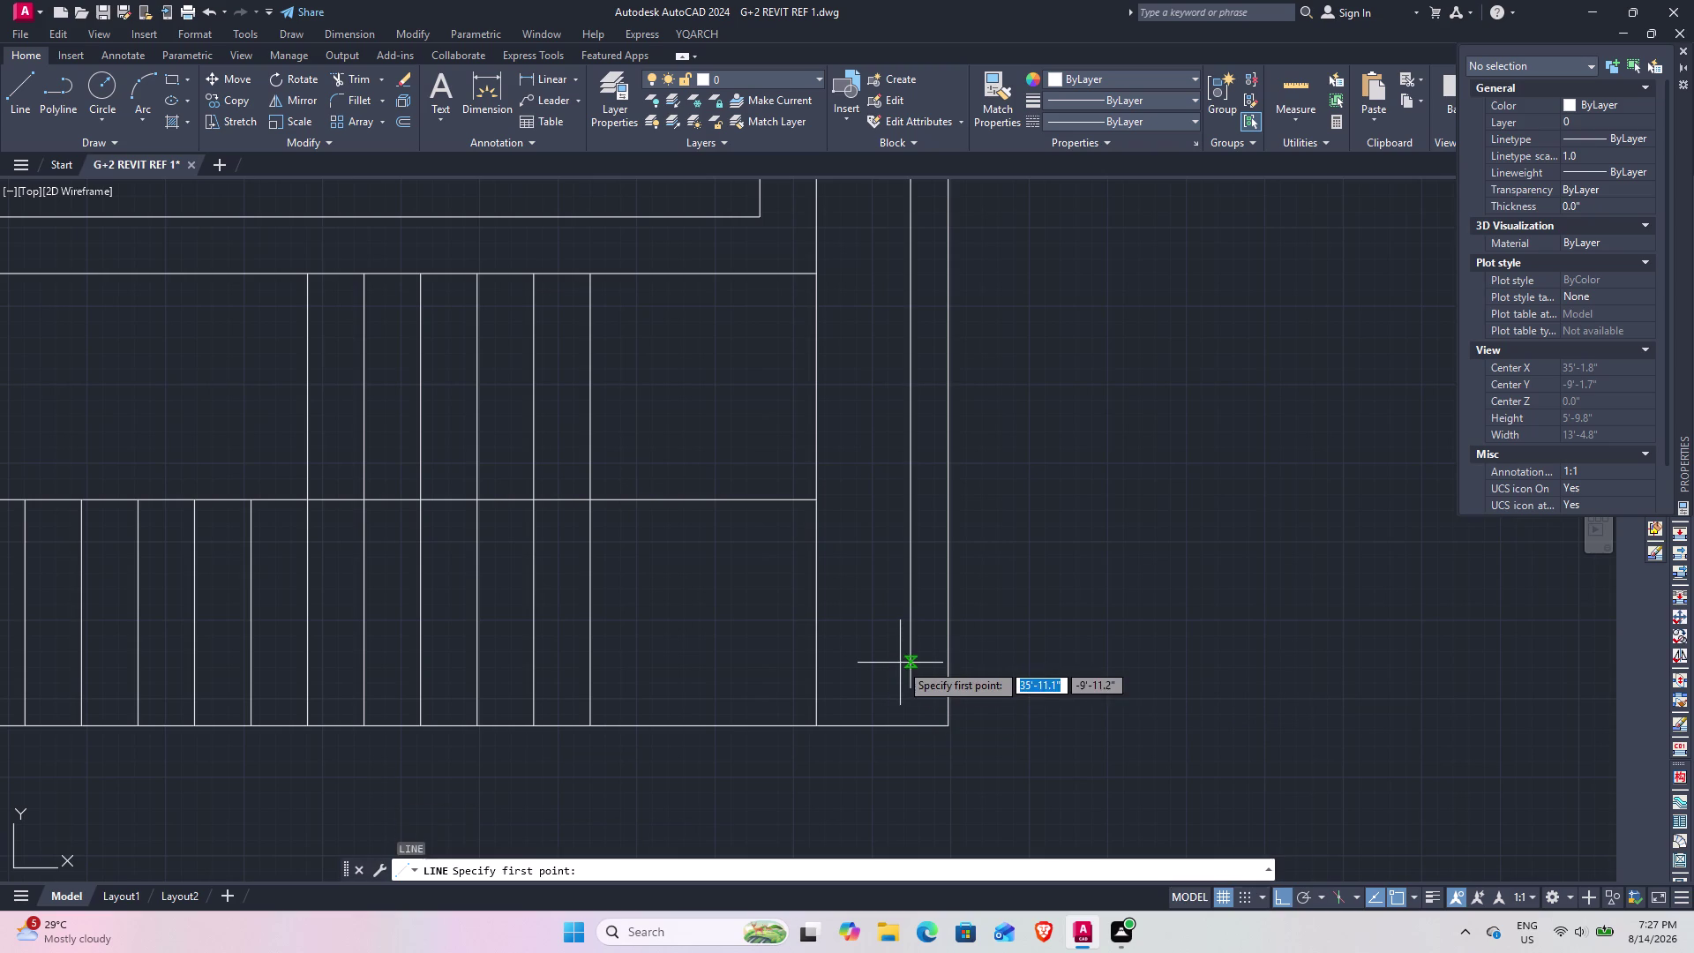
click(906, 690)
click(808, 687)
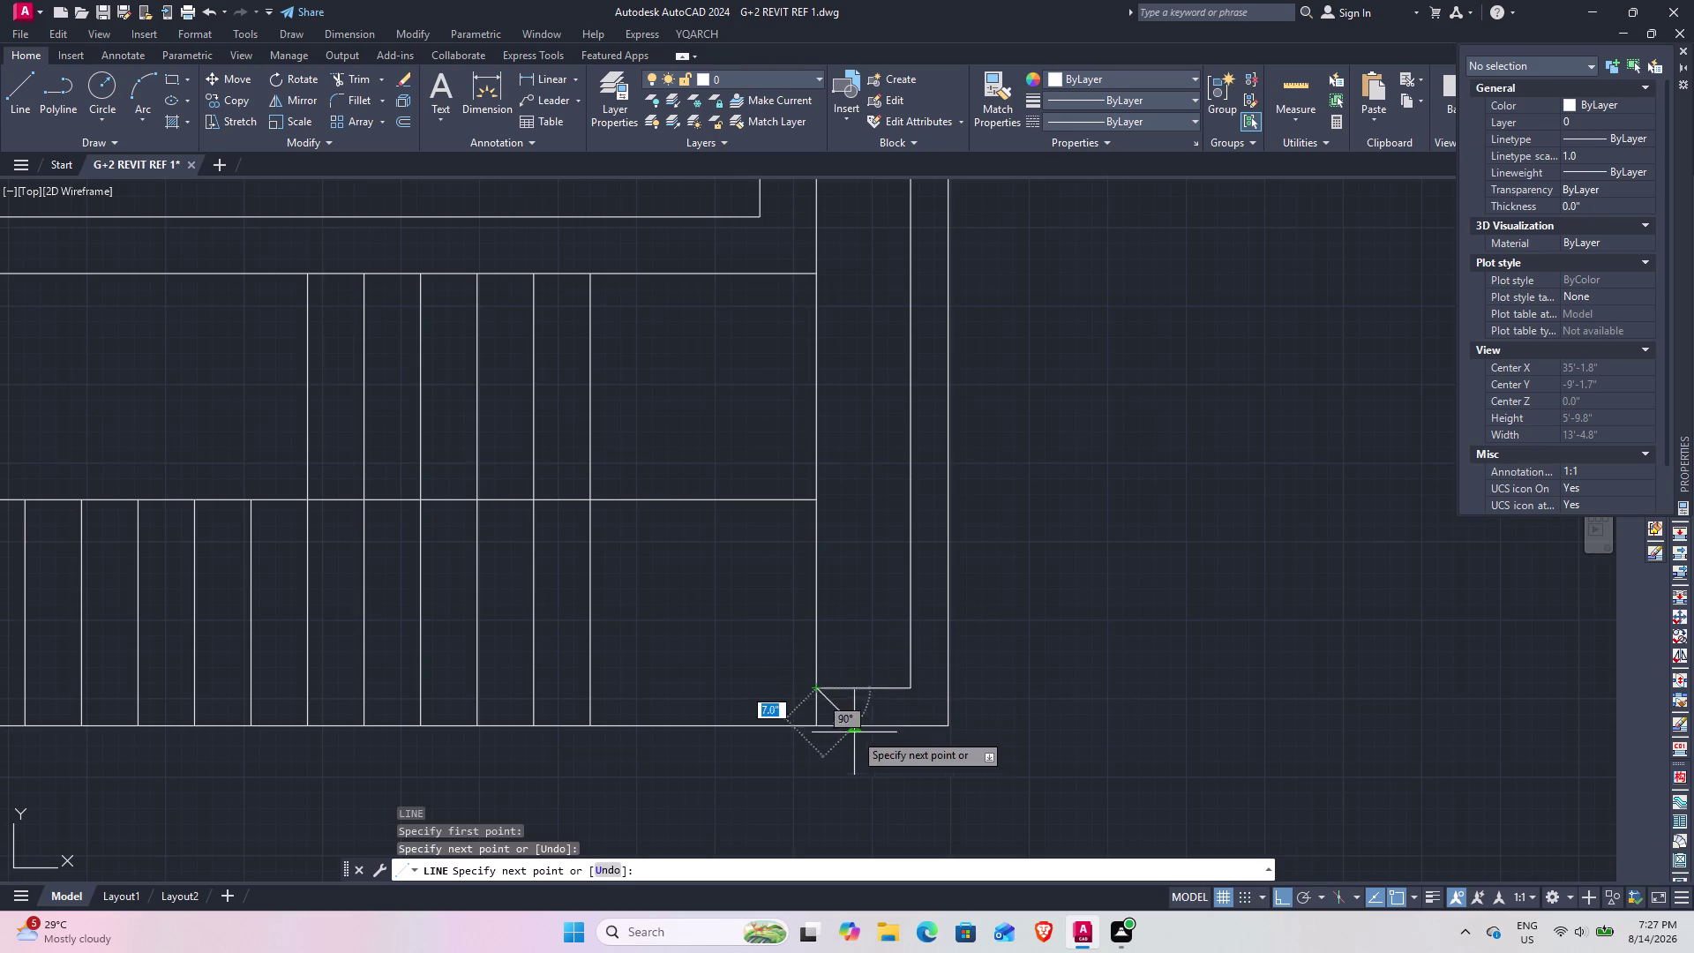
key(Escape)
Trim the overhang at the inner boundary's top-right corner, then re-centre the plan.
scroll(down, 3)
middle_drag(936, 508, 971, 909)
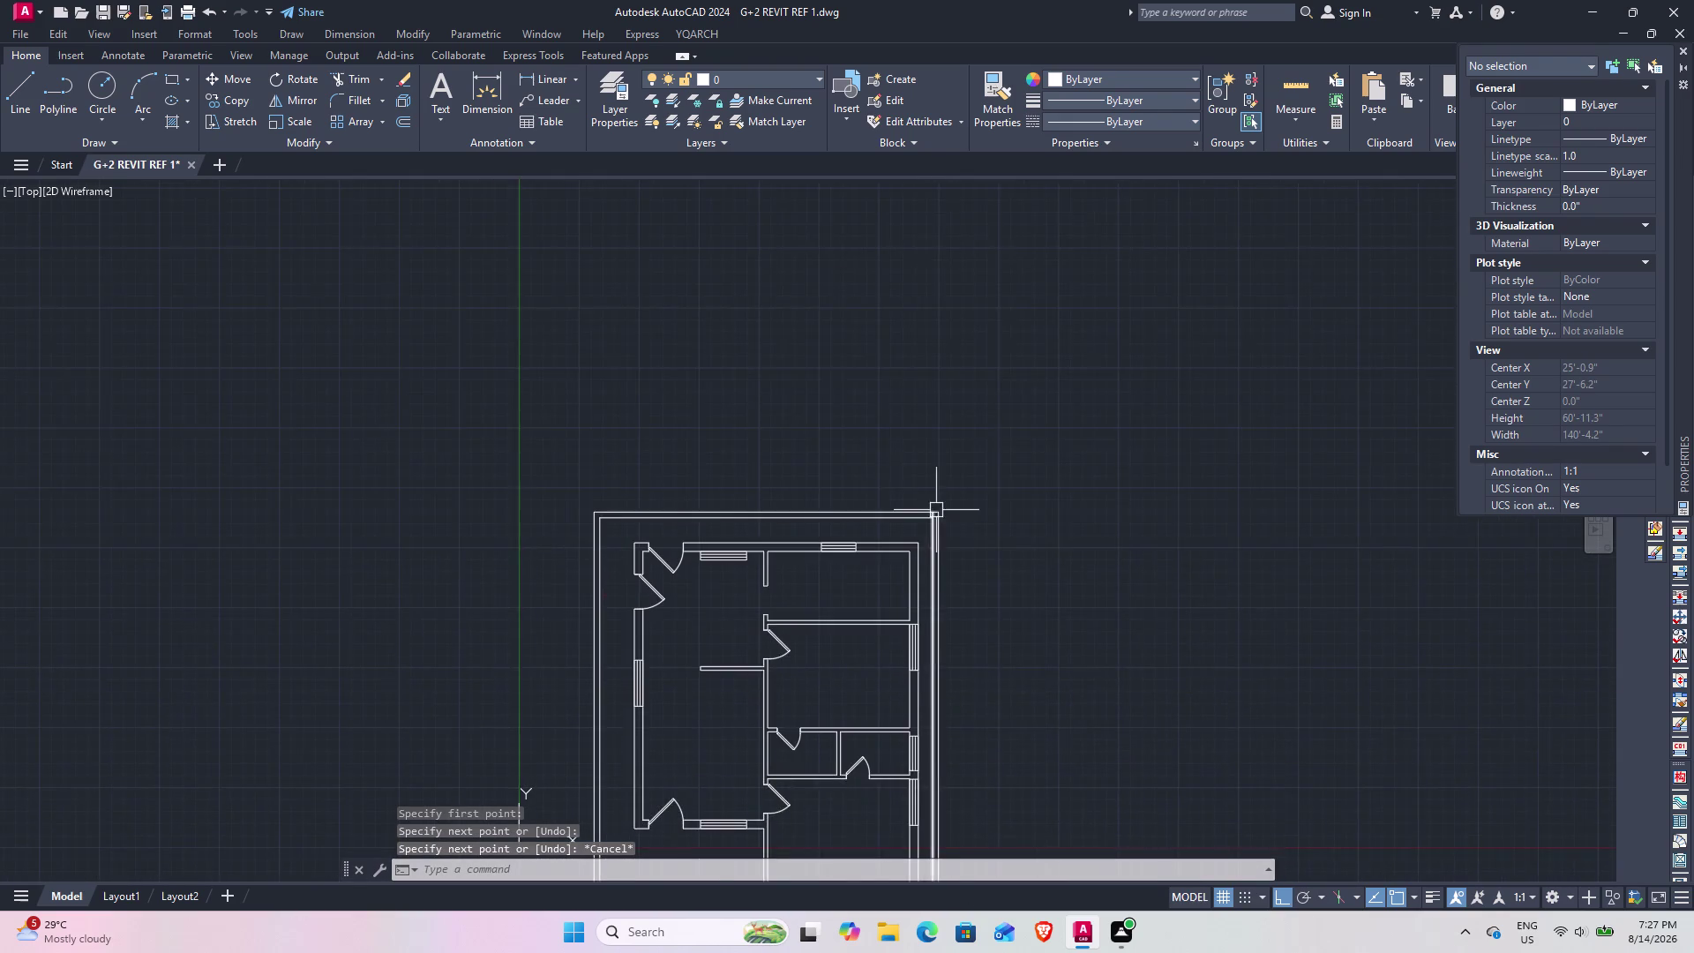
scroll(up, 3)
scroll(up, 3)
text(tr)
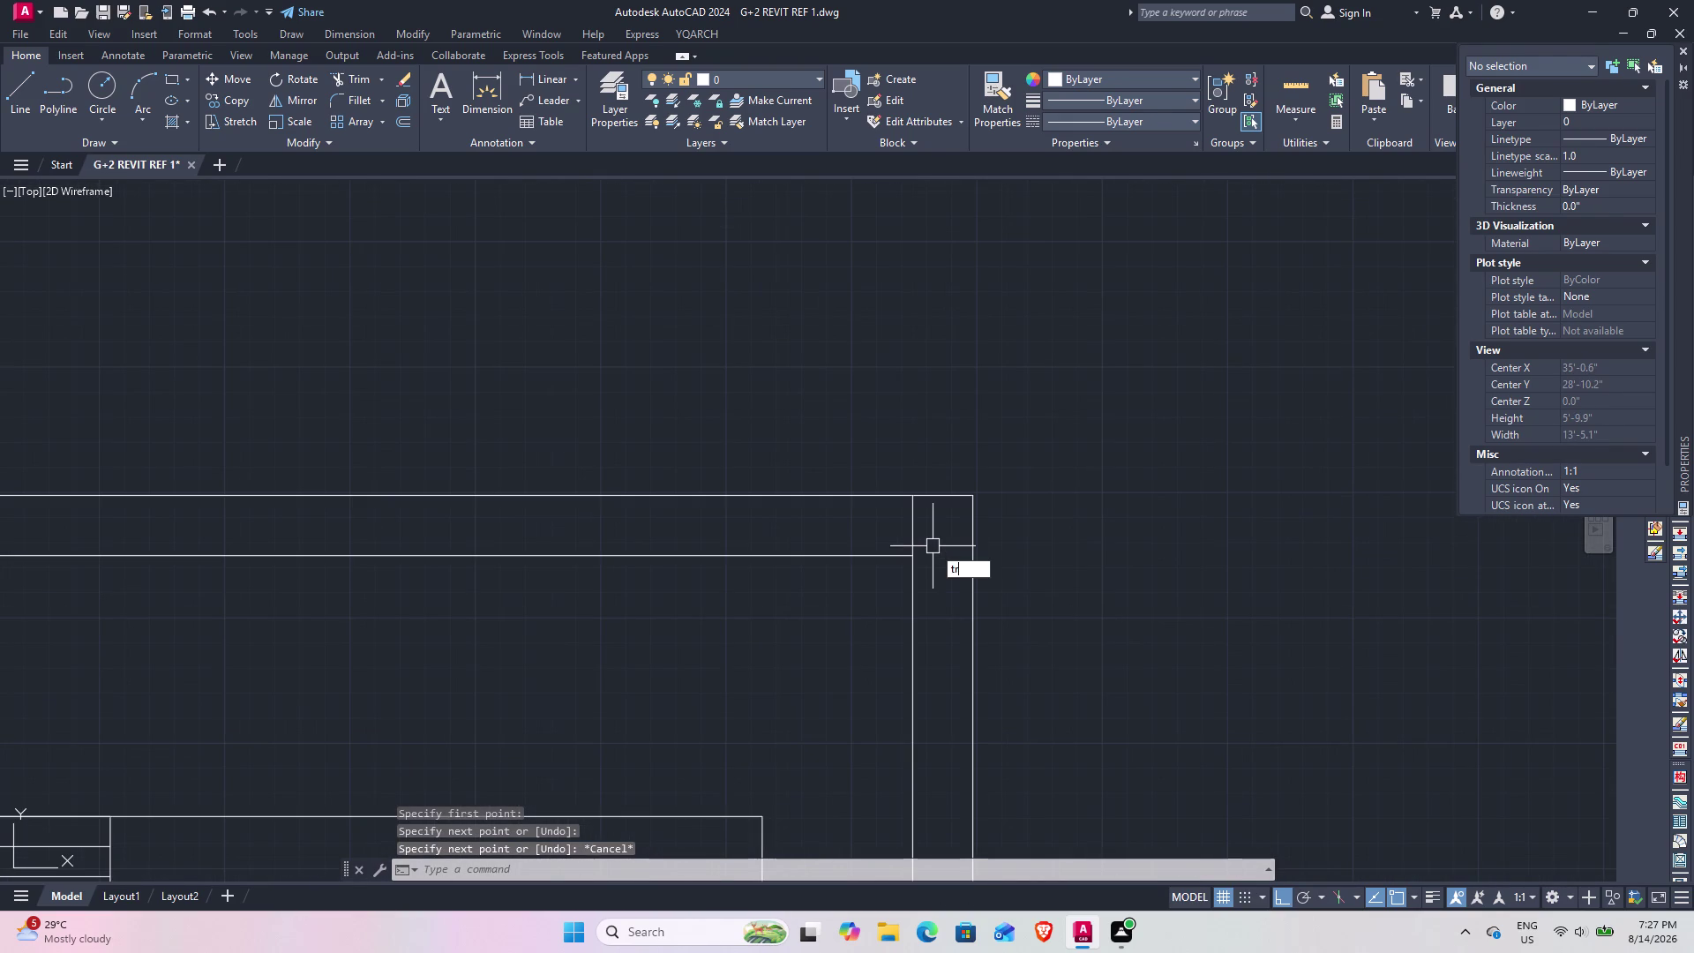
key(space)
click(919, 534)
key(Escape)
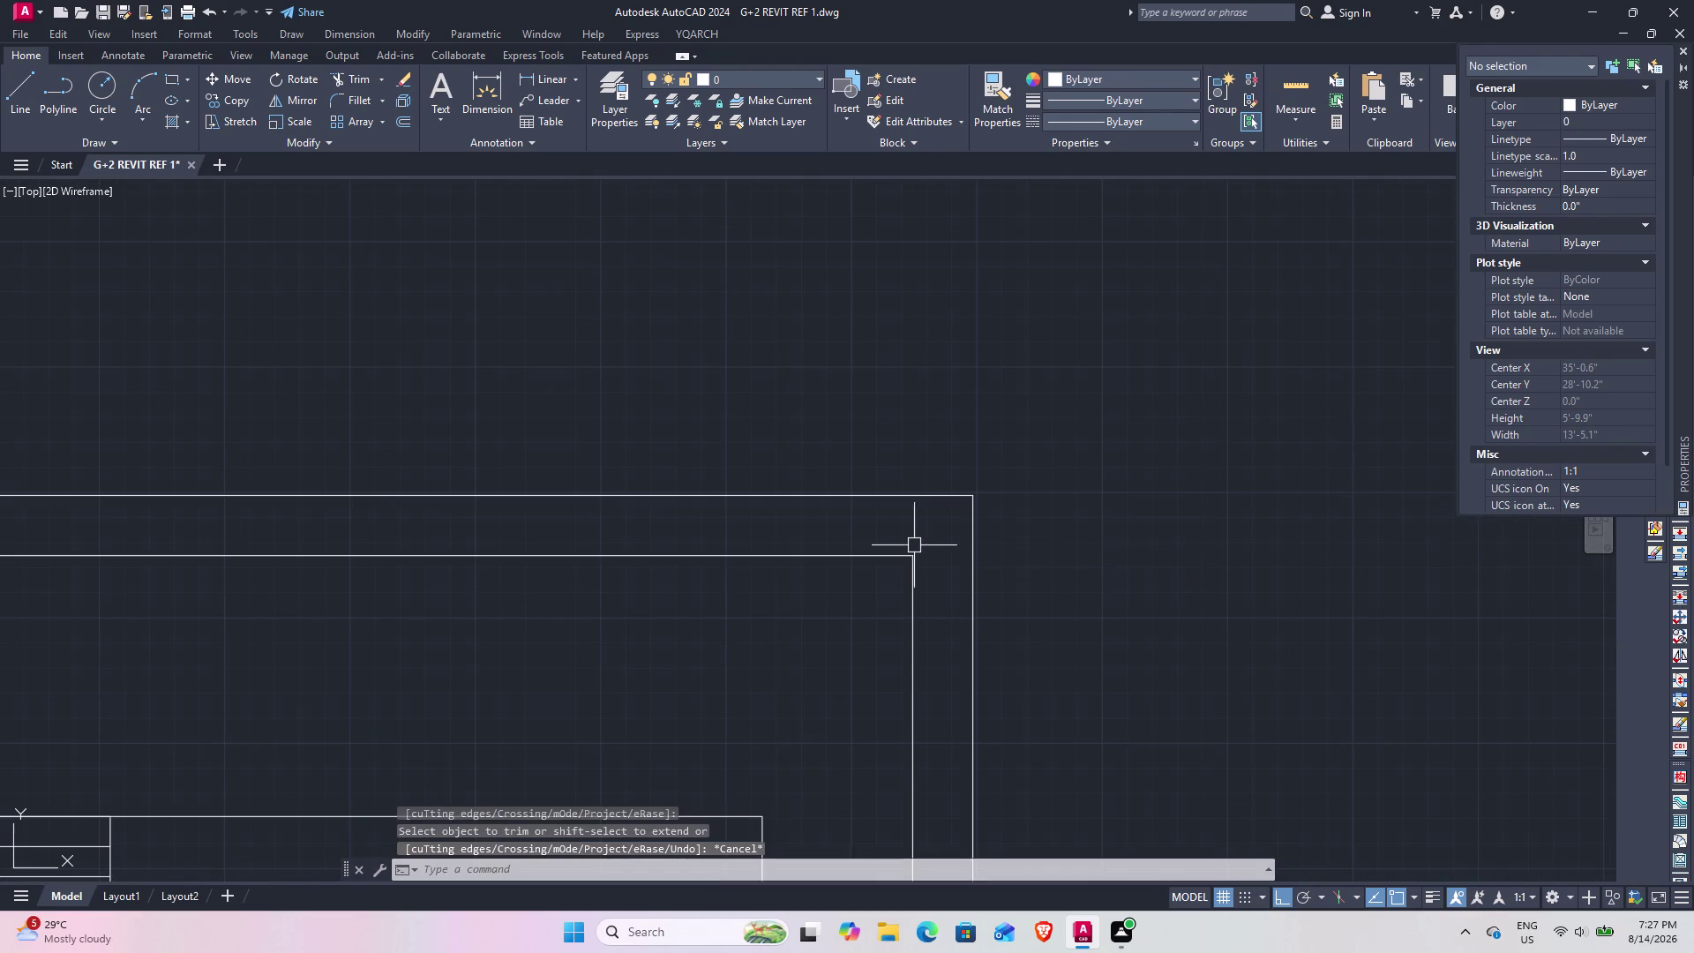
scroll(down, 3)
middle_drag(665, 614, 904, 440)
scroll(down, 3)
middle_drag(690, 599, 689, 457)
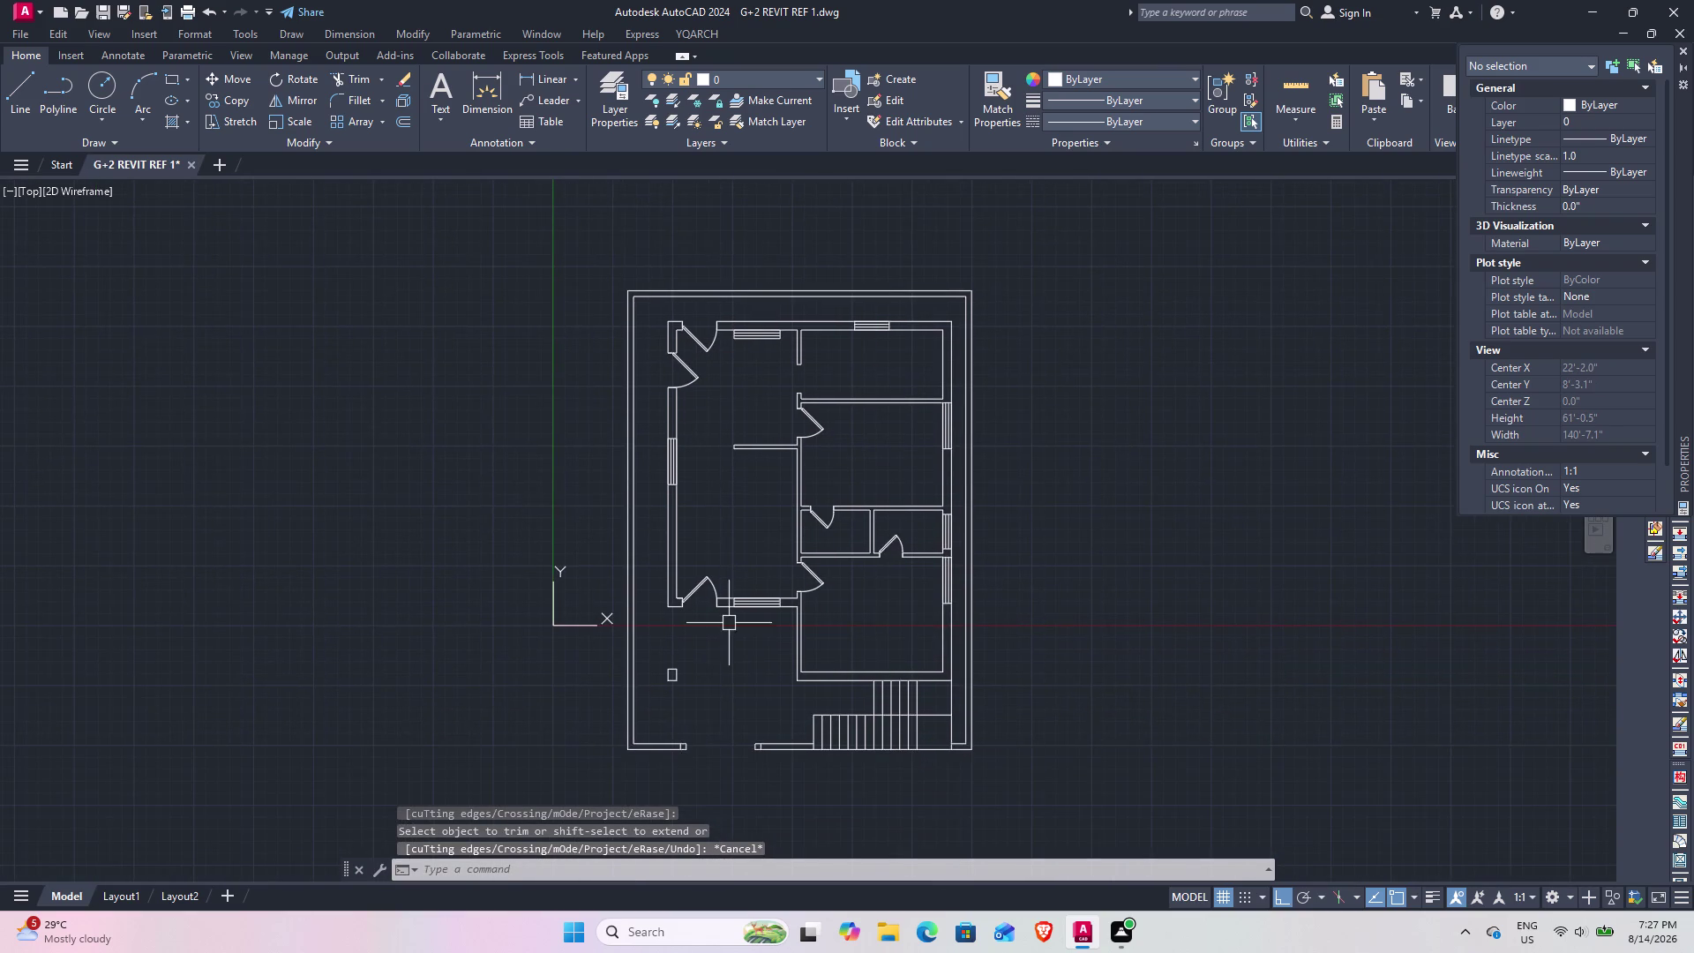
middle_drag(746, 593, 791, 492)
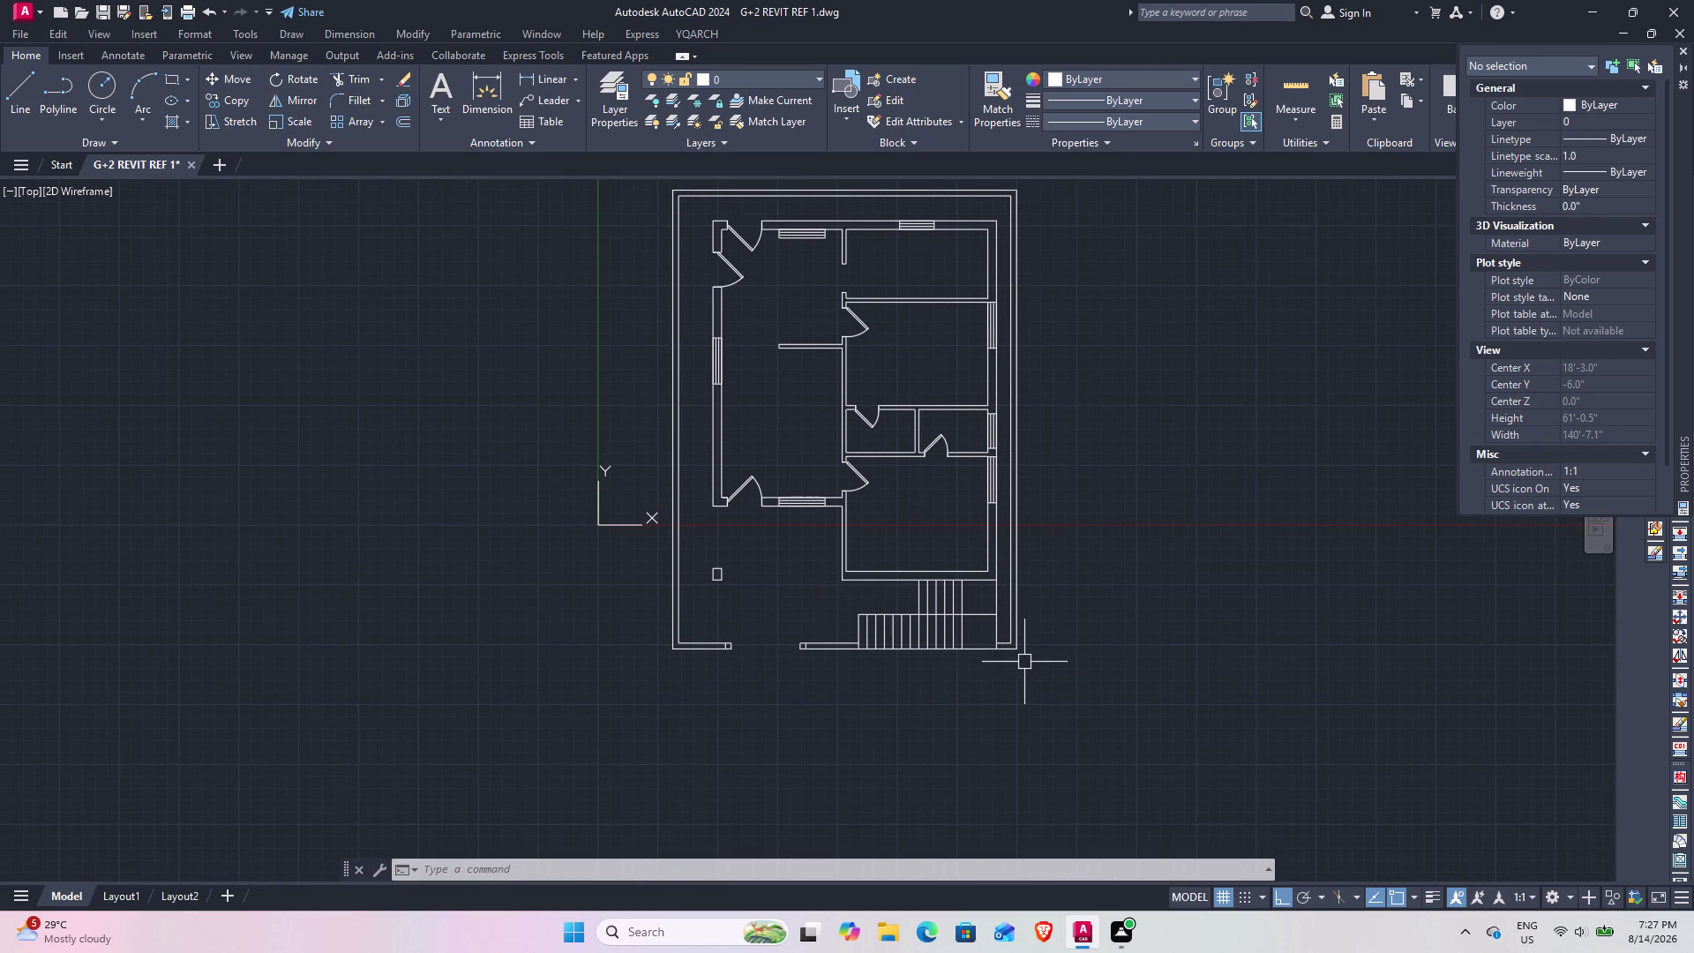
scroll(up, 3)
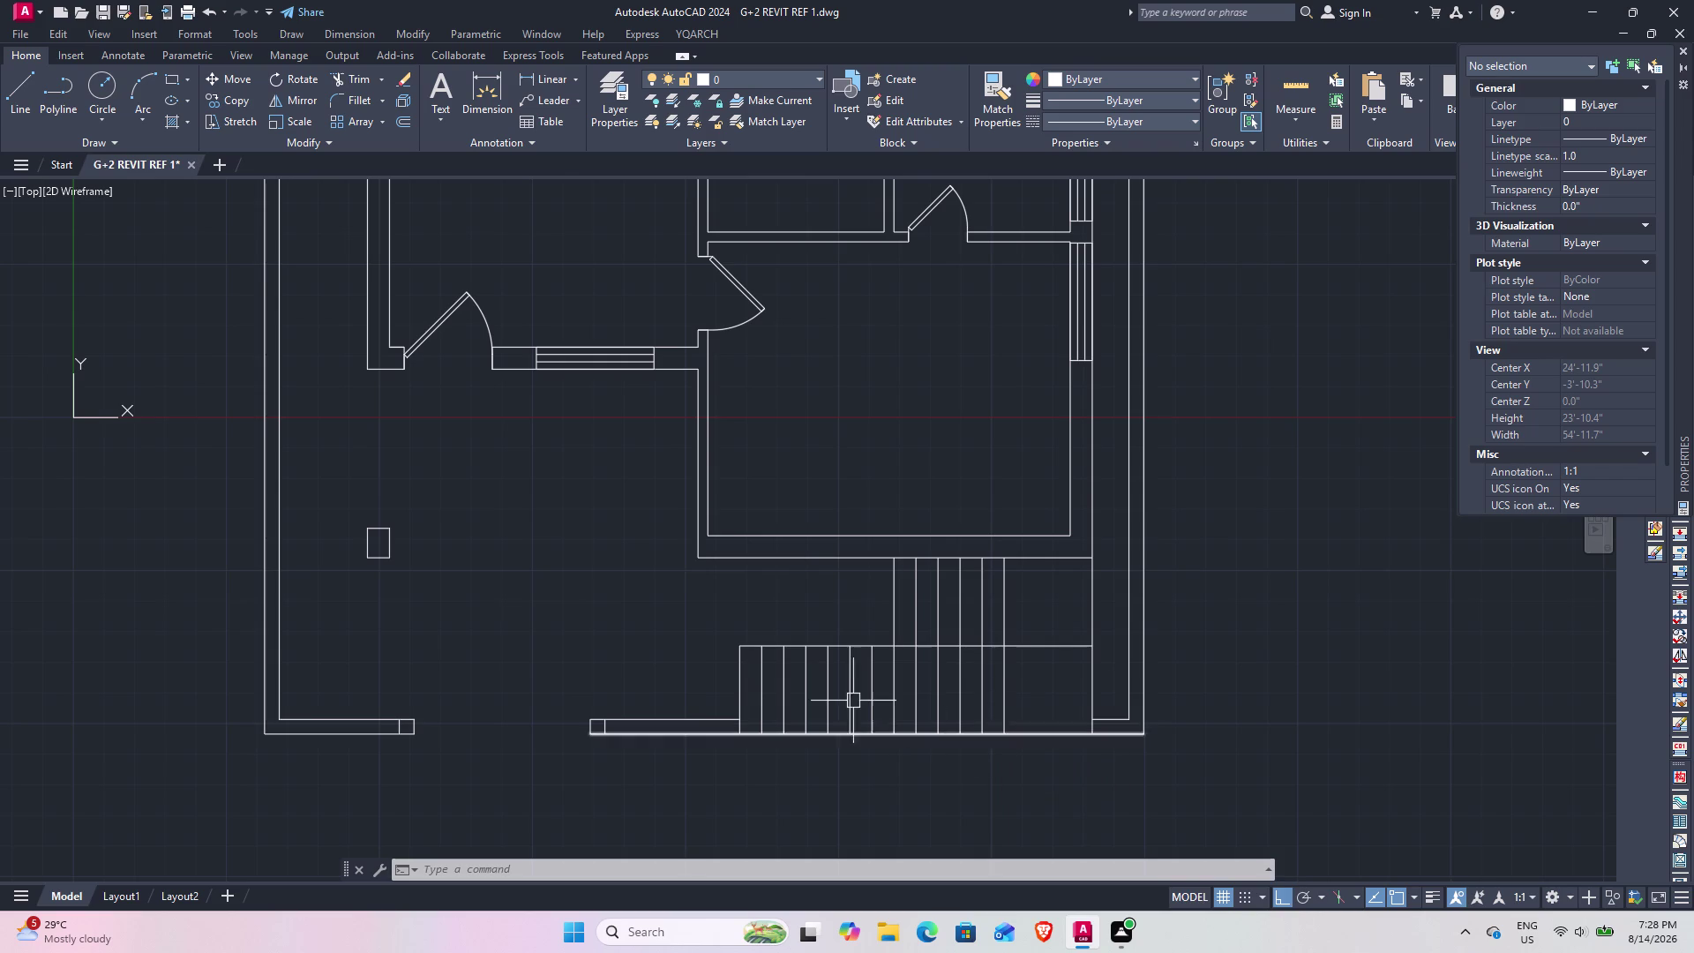
scroll(down, 3)
middle_drag(817, 692, 982, 600)
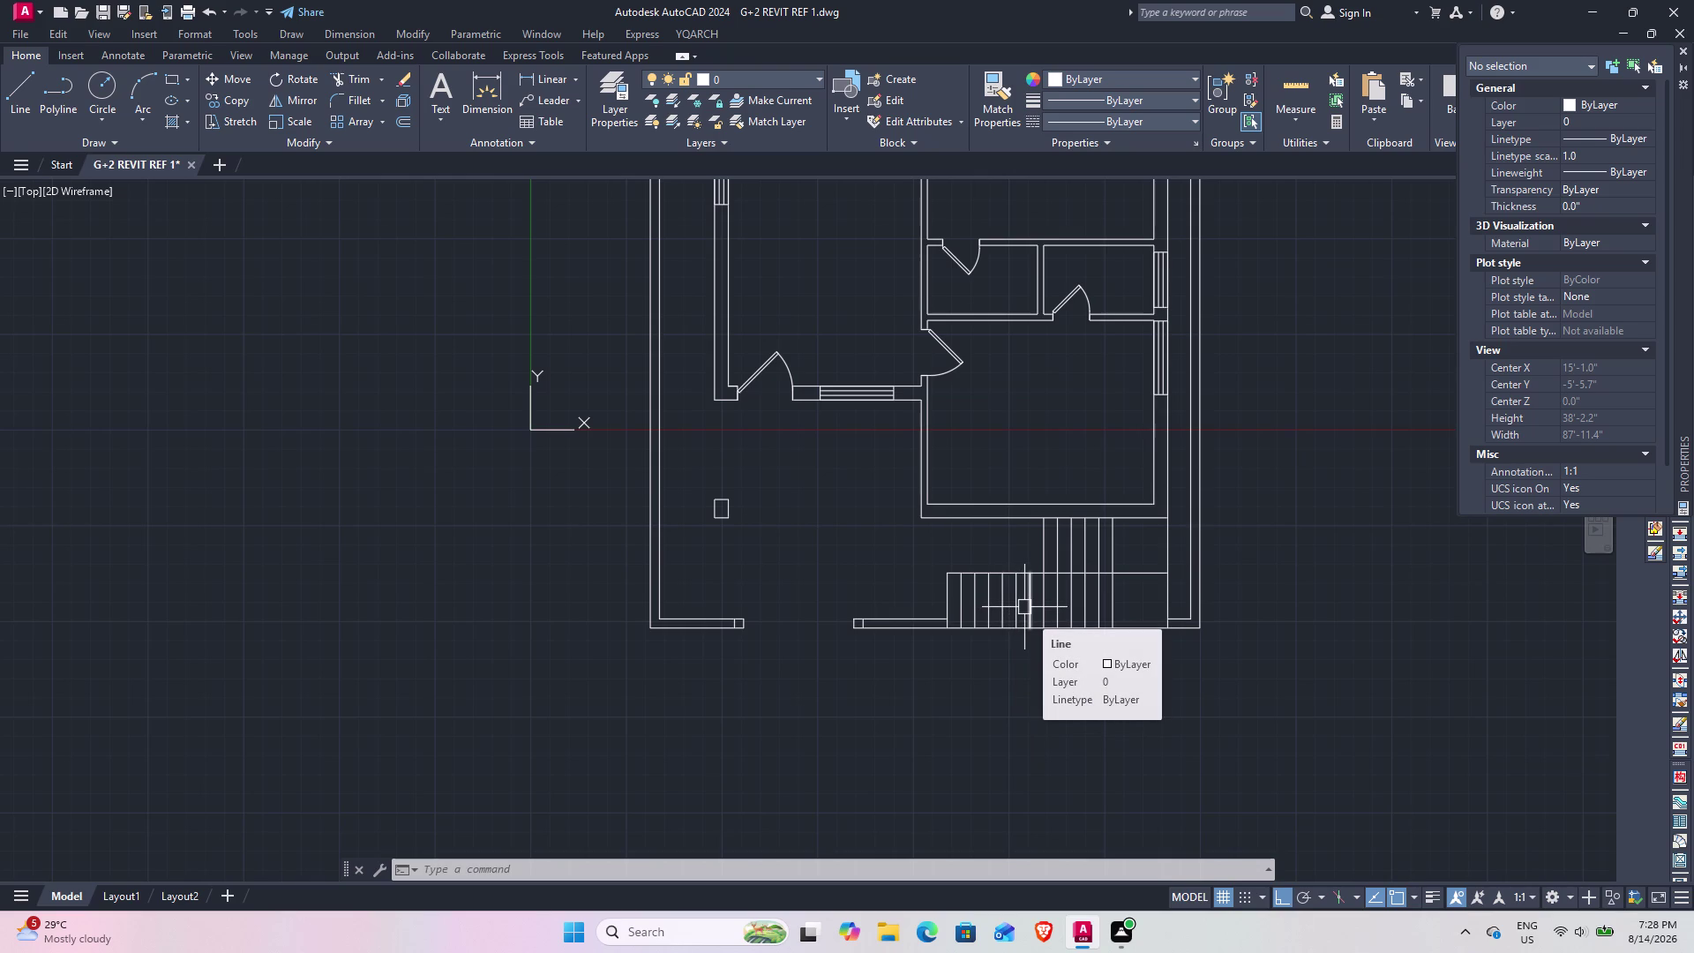
scroll(down, 3)
middle_drag(889, 493, 897, 501)
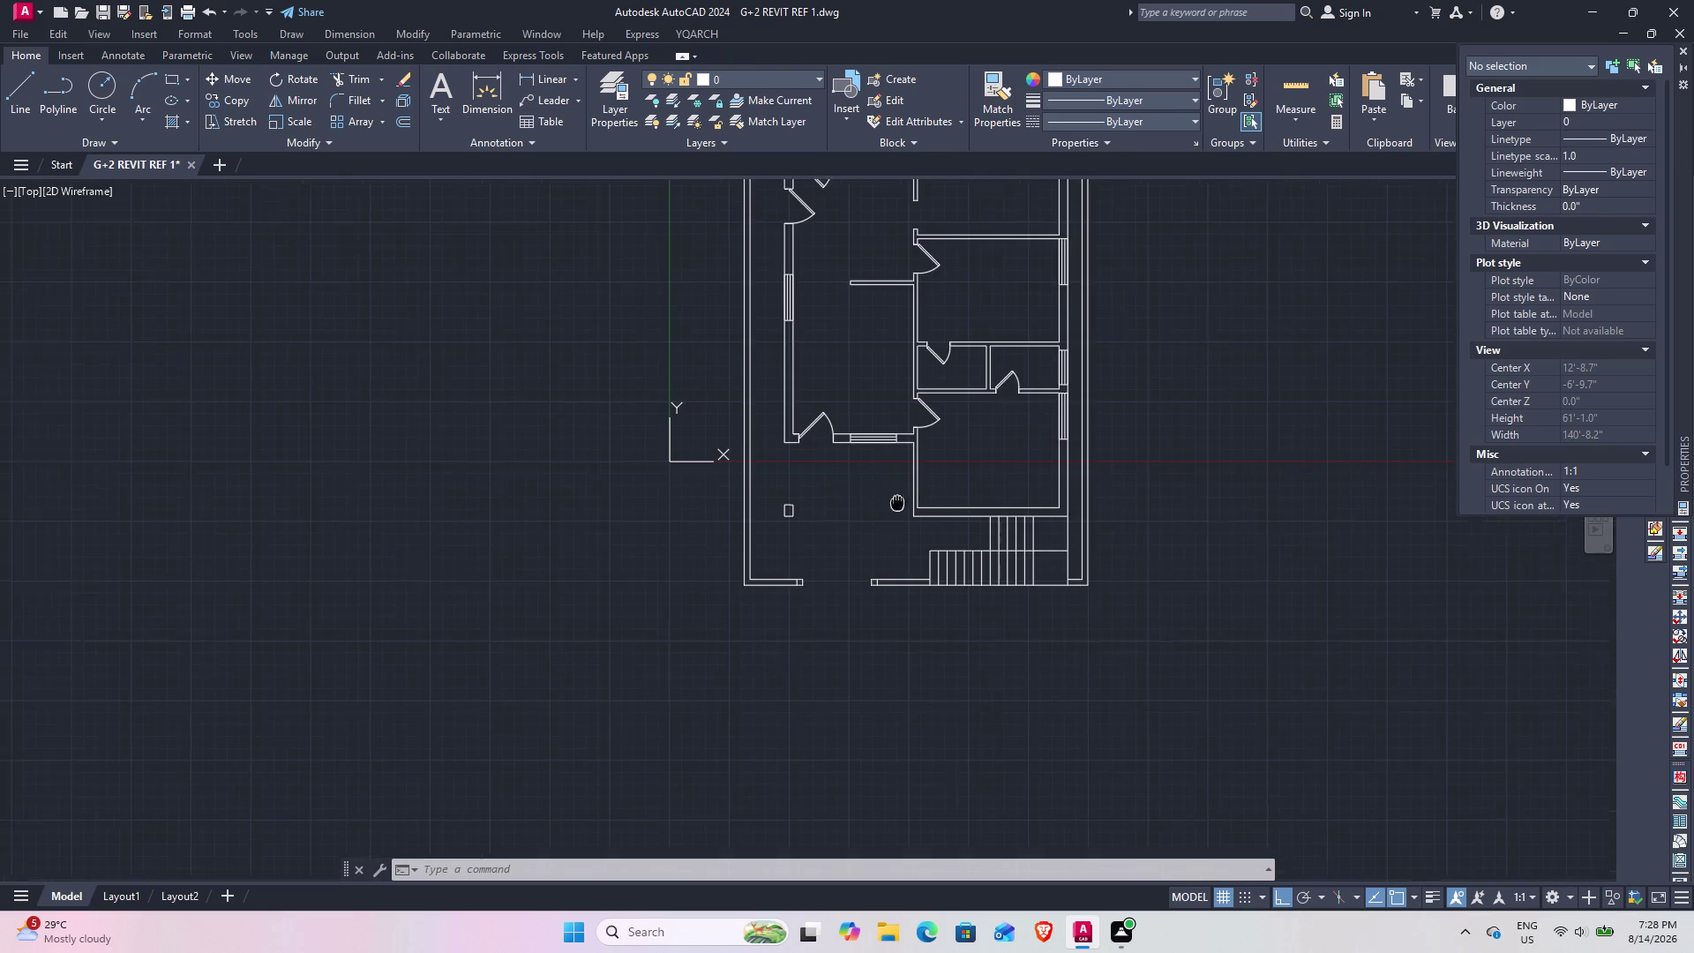
middle_drag(897, 501, 950, 639)
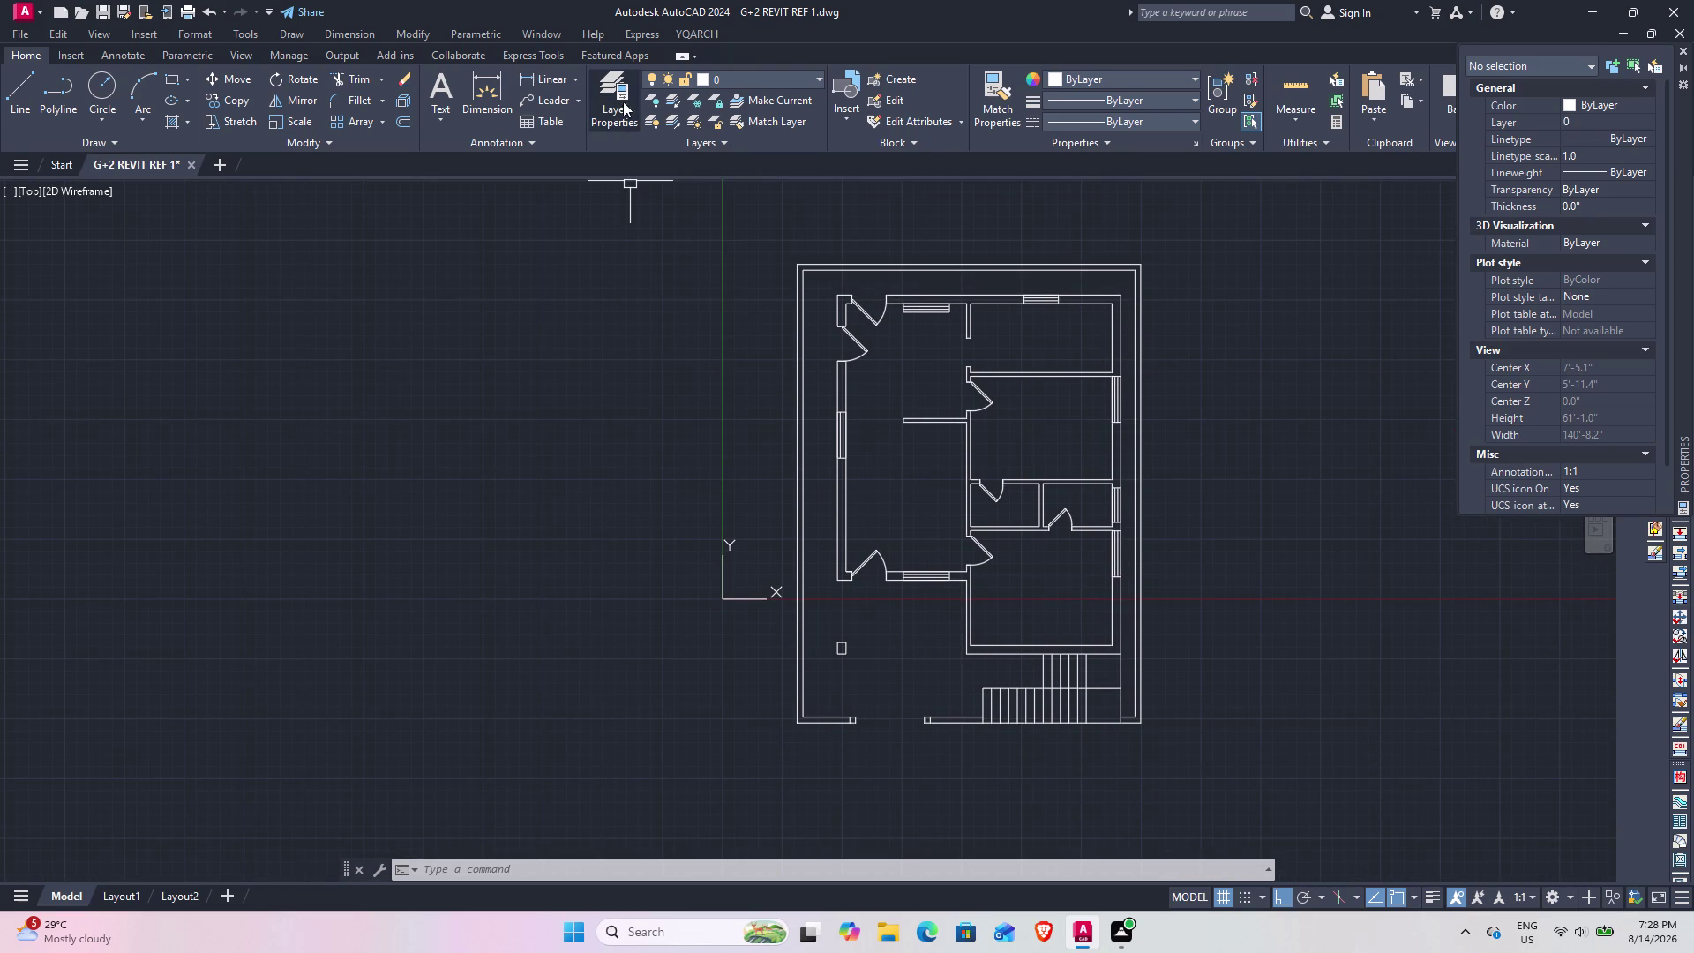
click(485, 95)
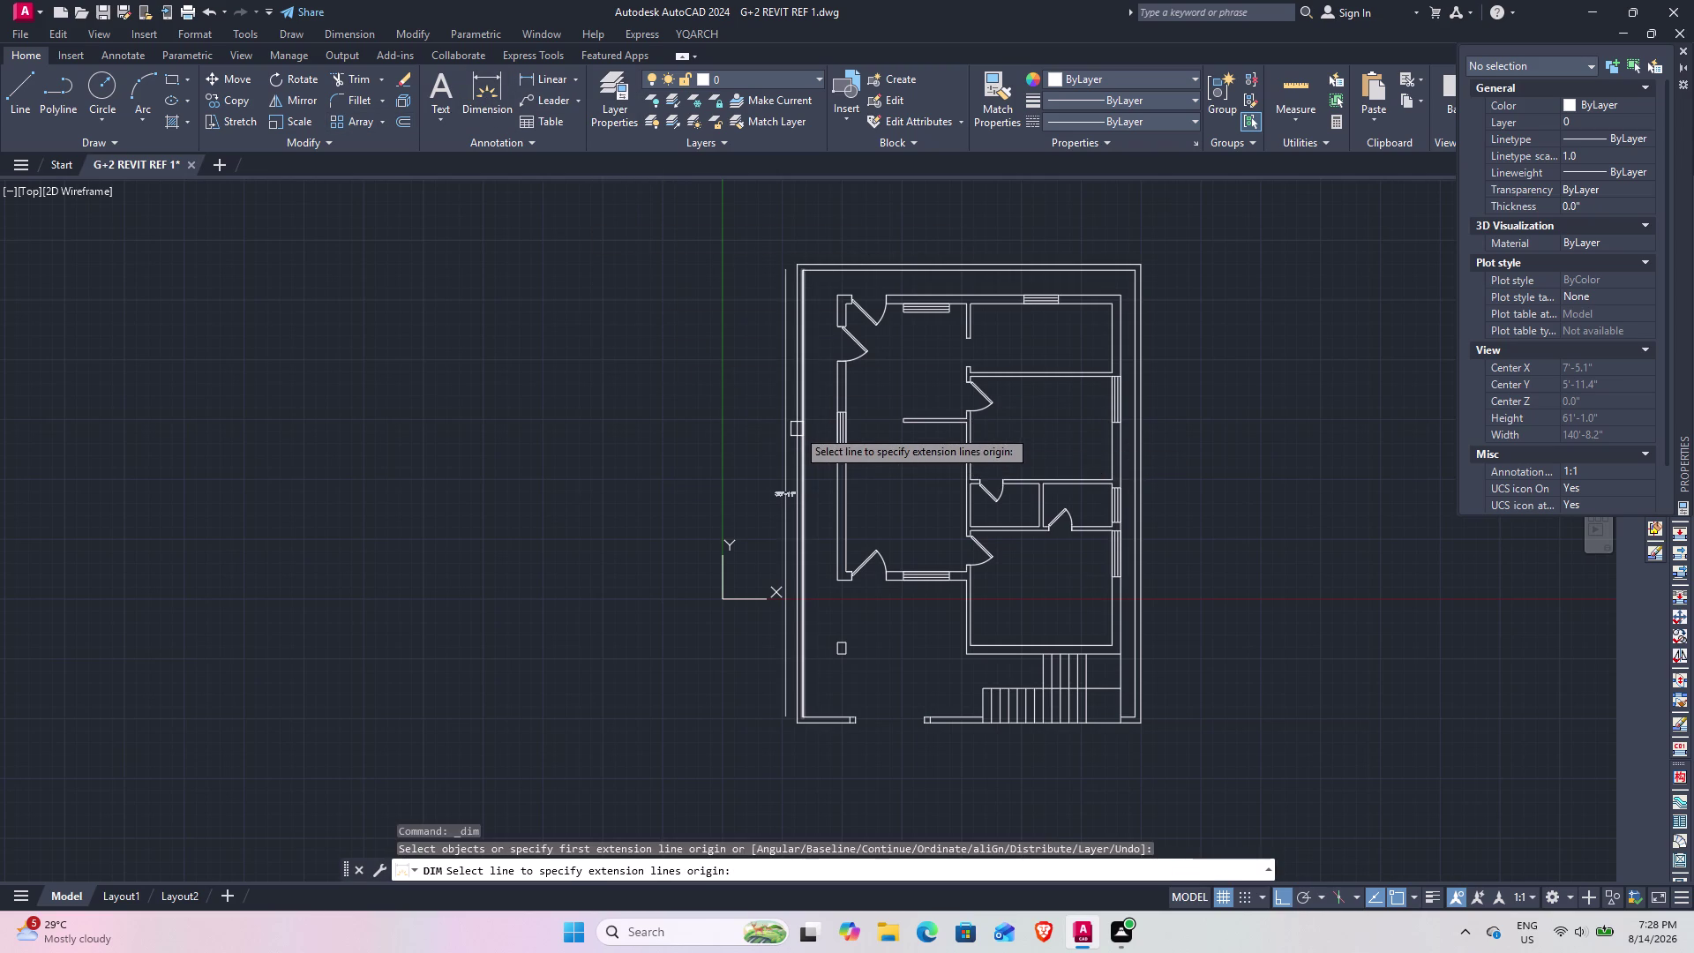
scroll(up, 3)
scroll(up, 3)
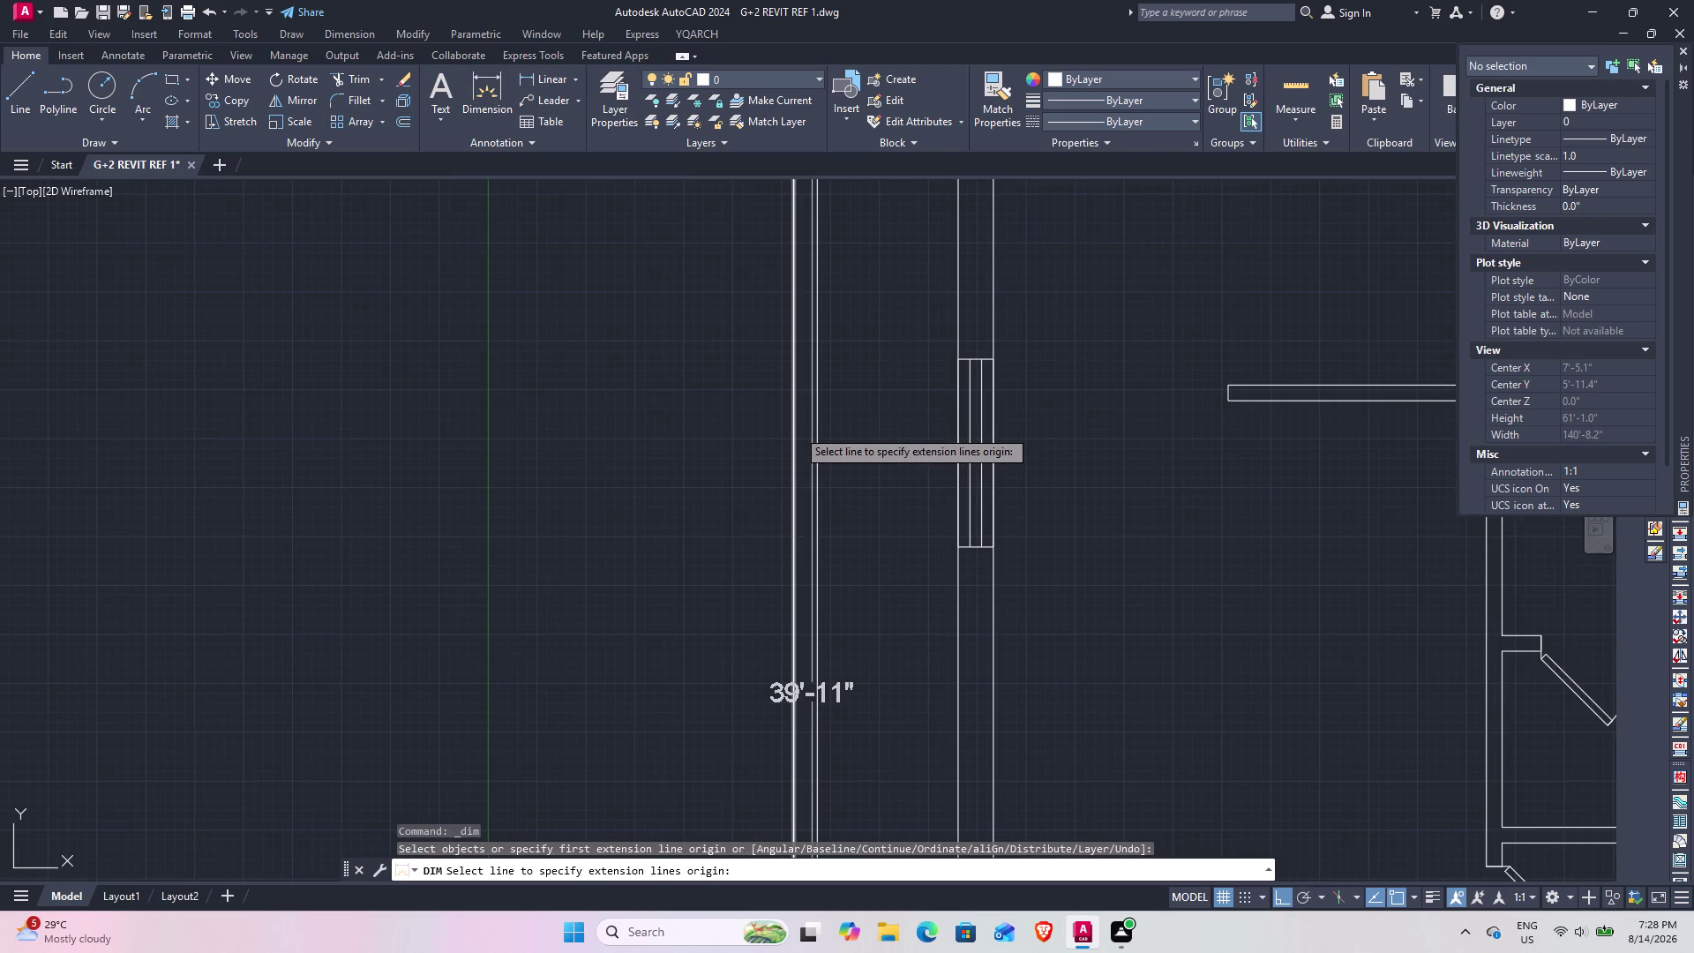
key(Escape)
scroll(down, 3)
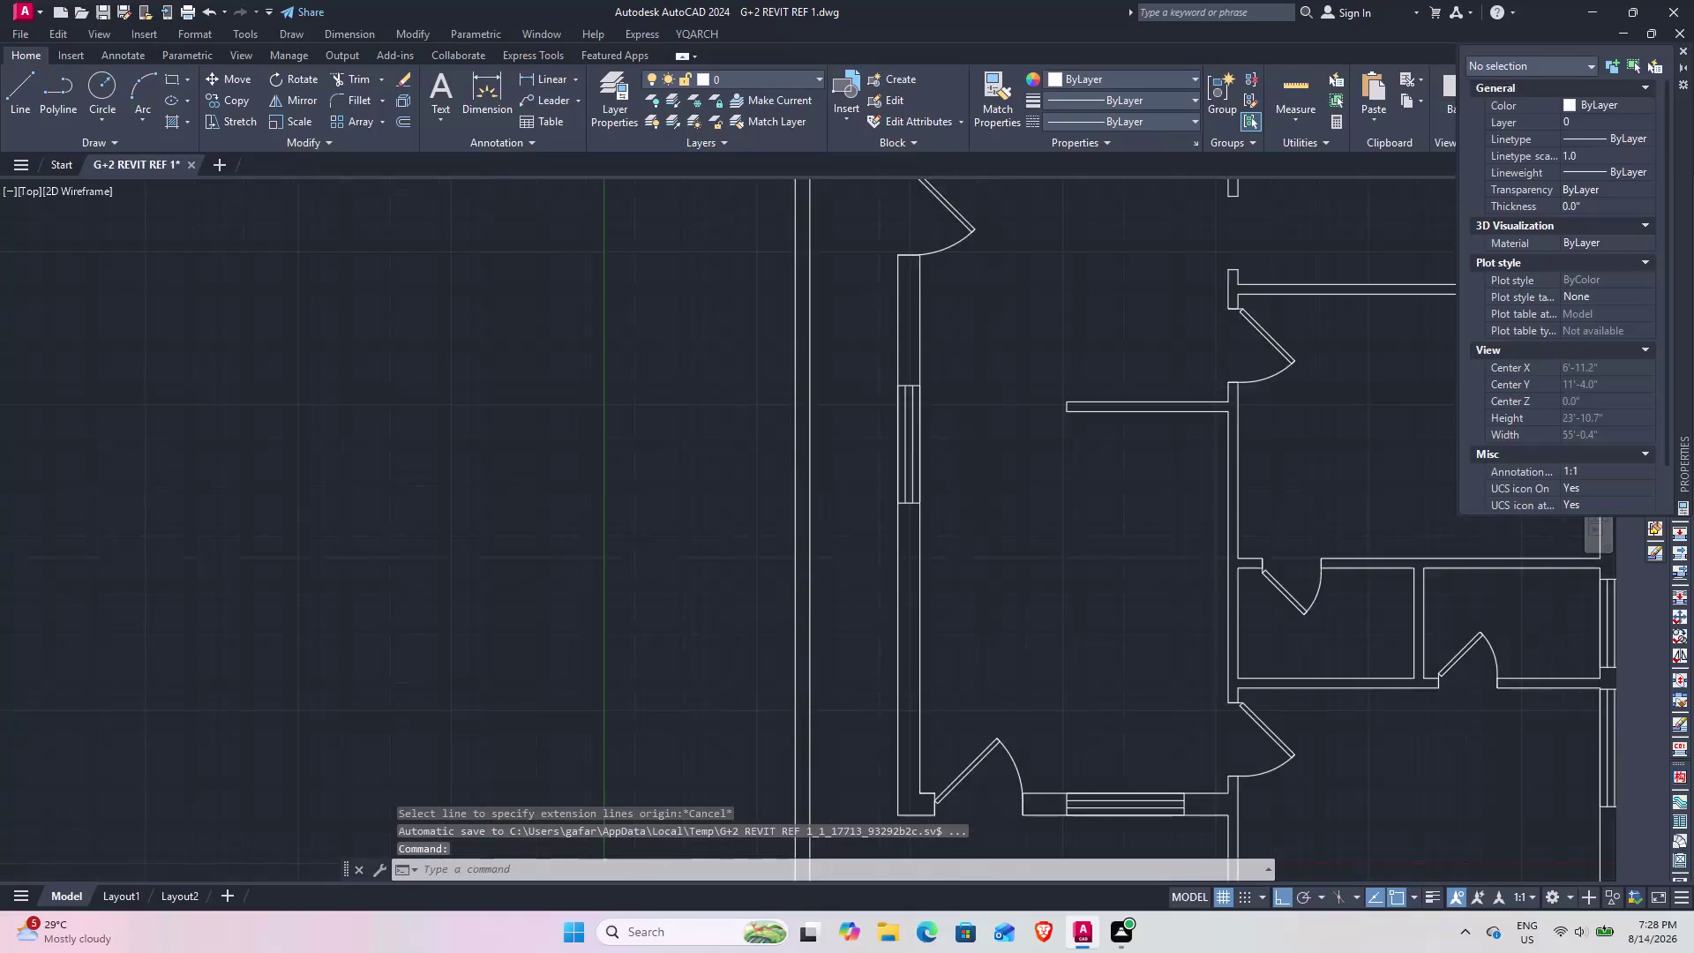
scroll(down, 3)
middle_drag(966, 510, 814, 454)
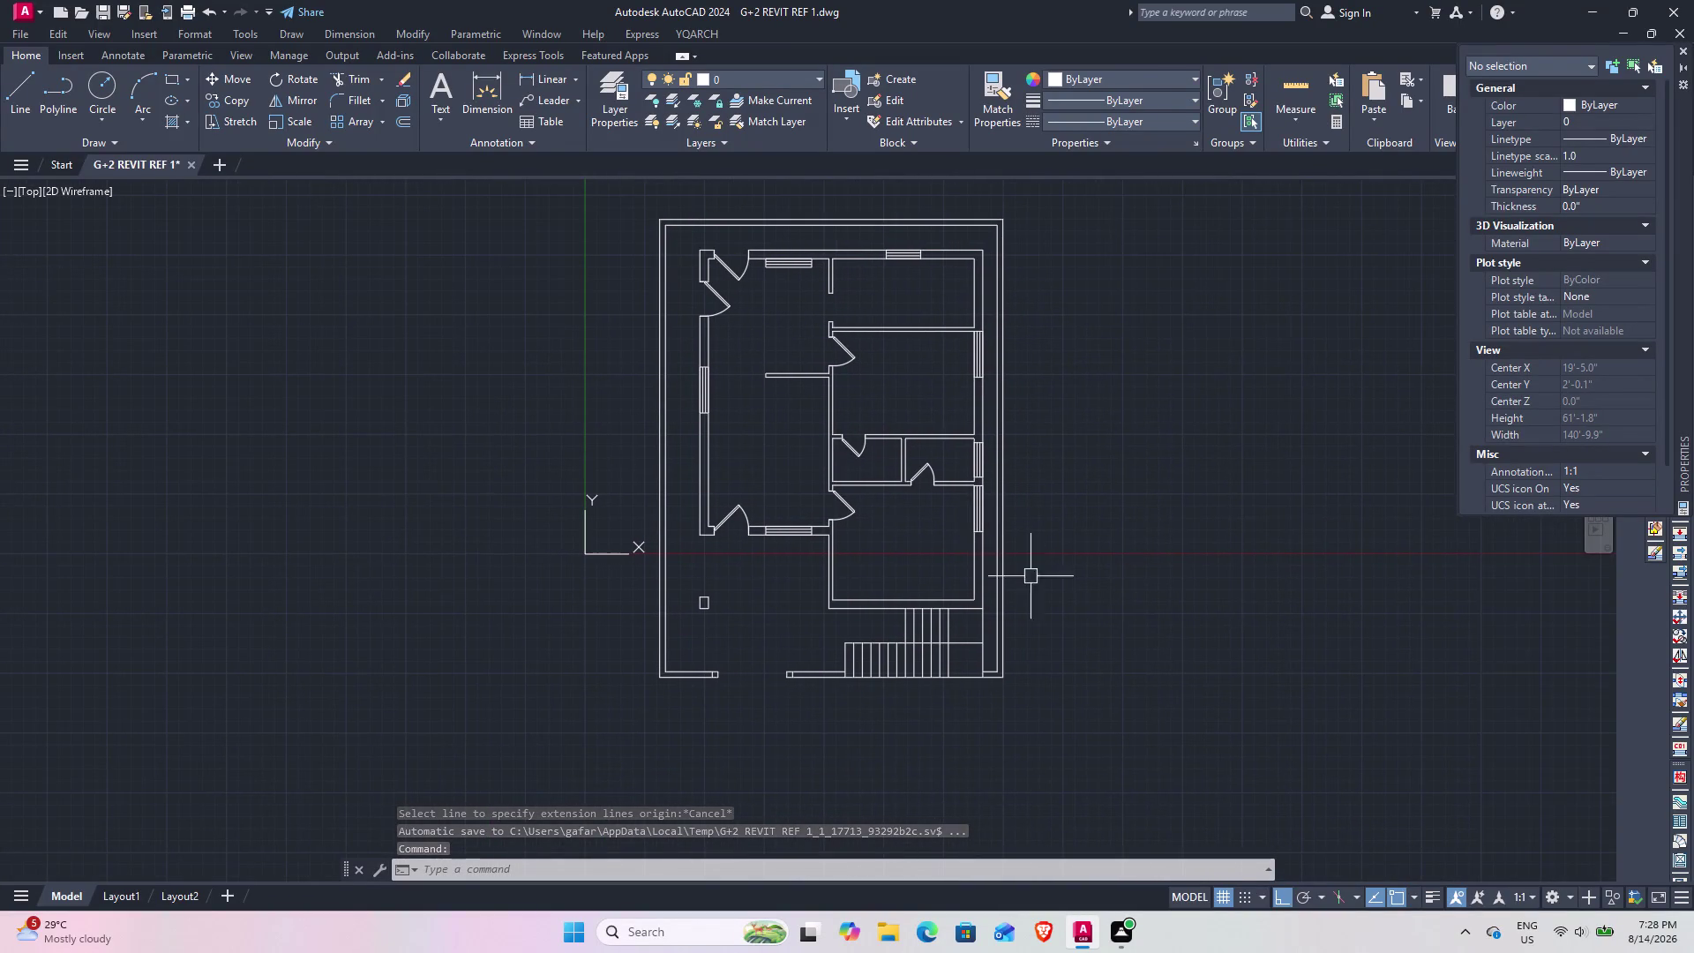
click(586, 553)
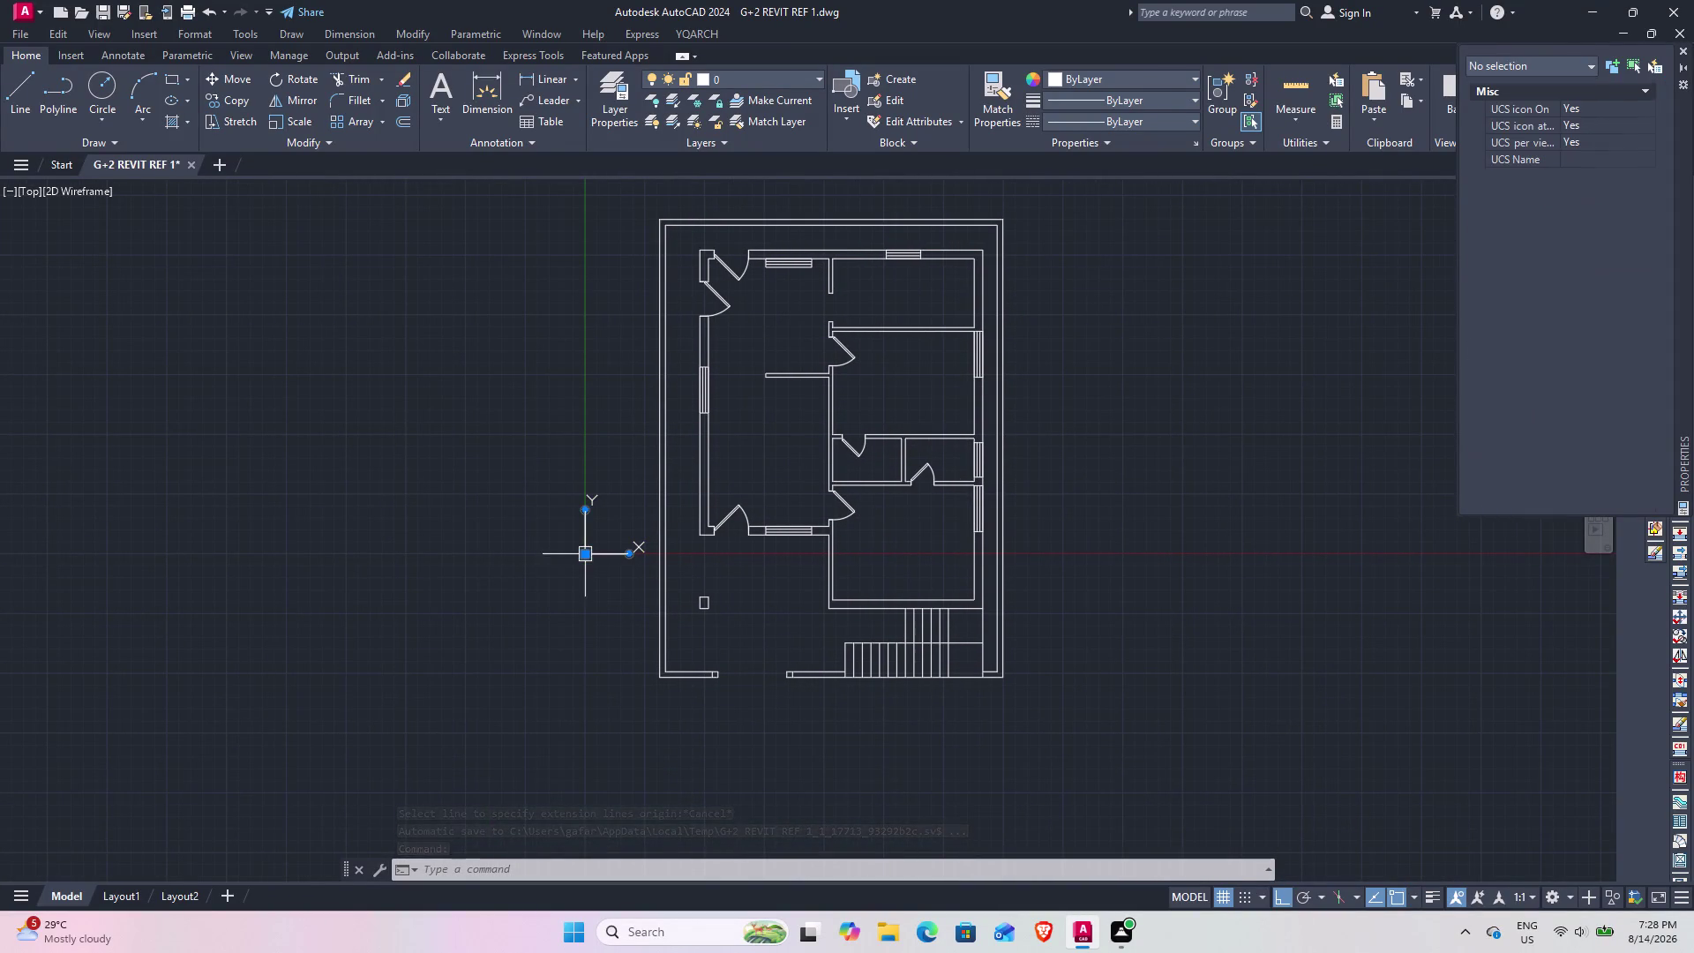
Drag the UCS origin to just below the plan's lower-left corner, then save.
click(585, 553)
click(598, 722)
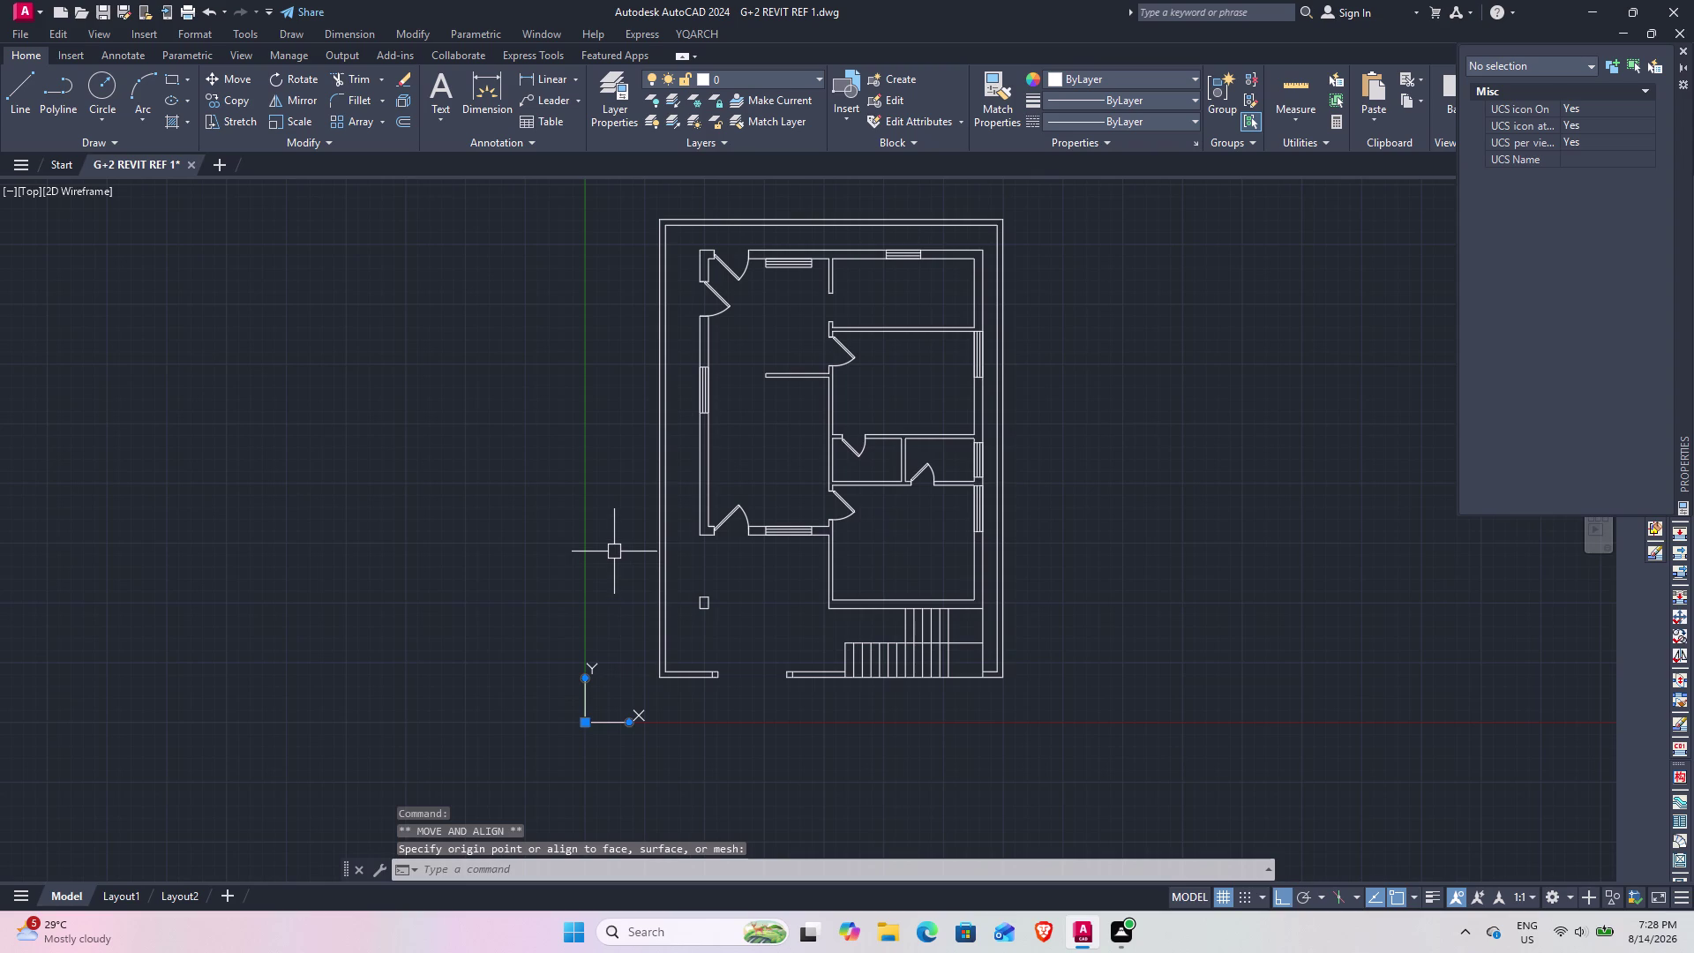
key(ctrl+s)
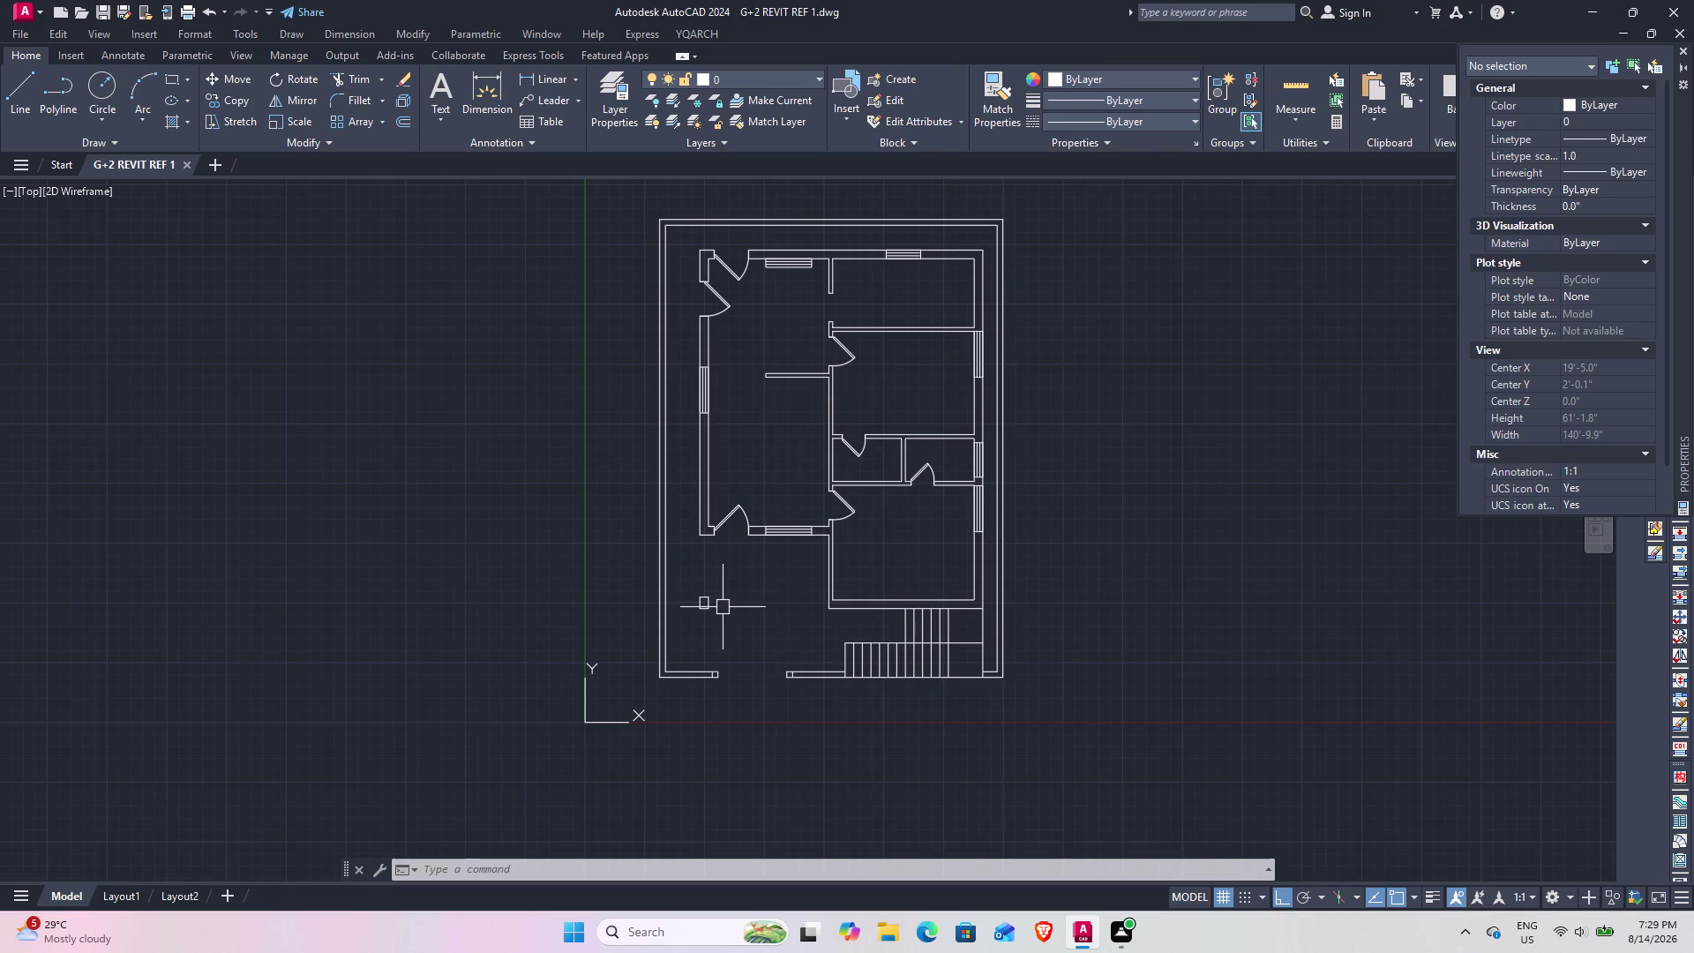
Re-centre the whole bounded floor plan and save G+2 REVIT REF 1.
scroll(up, 3)
scroll(up, 3)
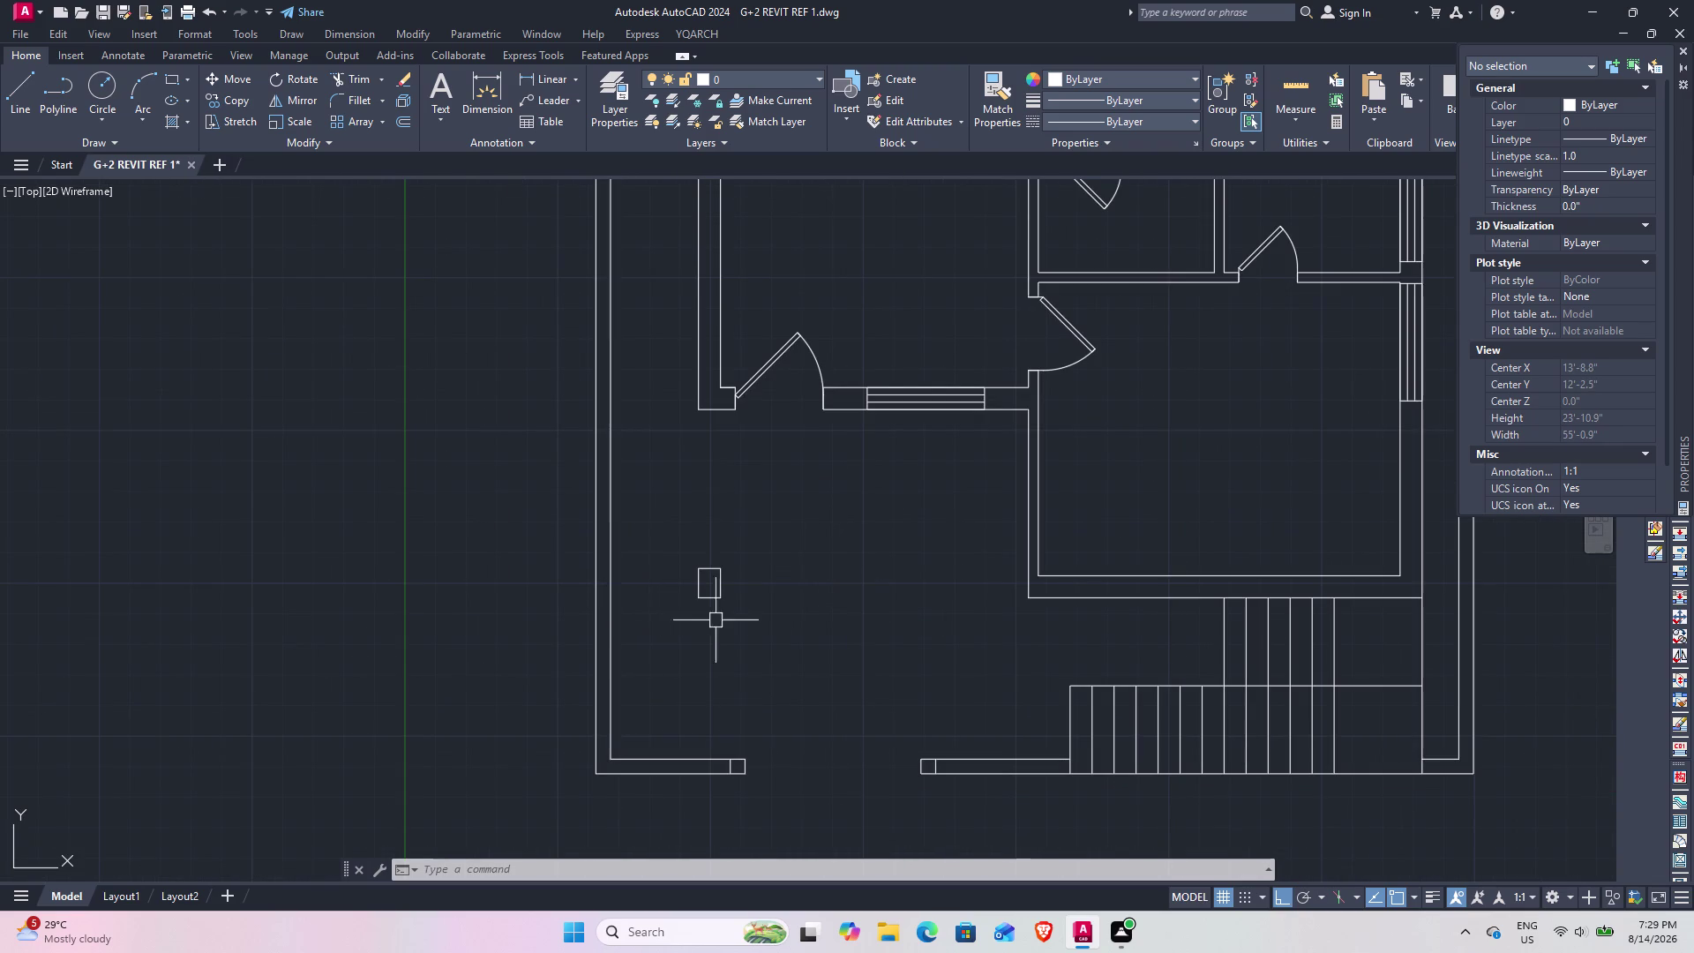
scroll(down, 3)
middle_drag(900, 594, 893, 585)
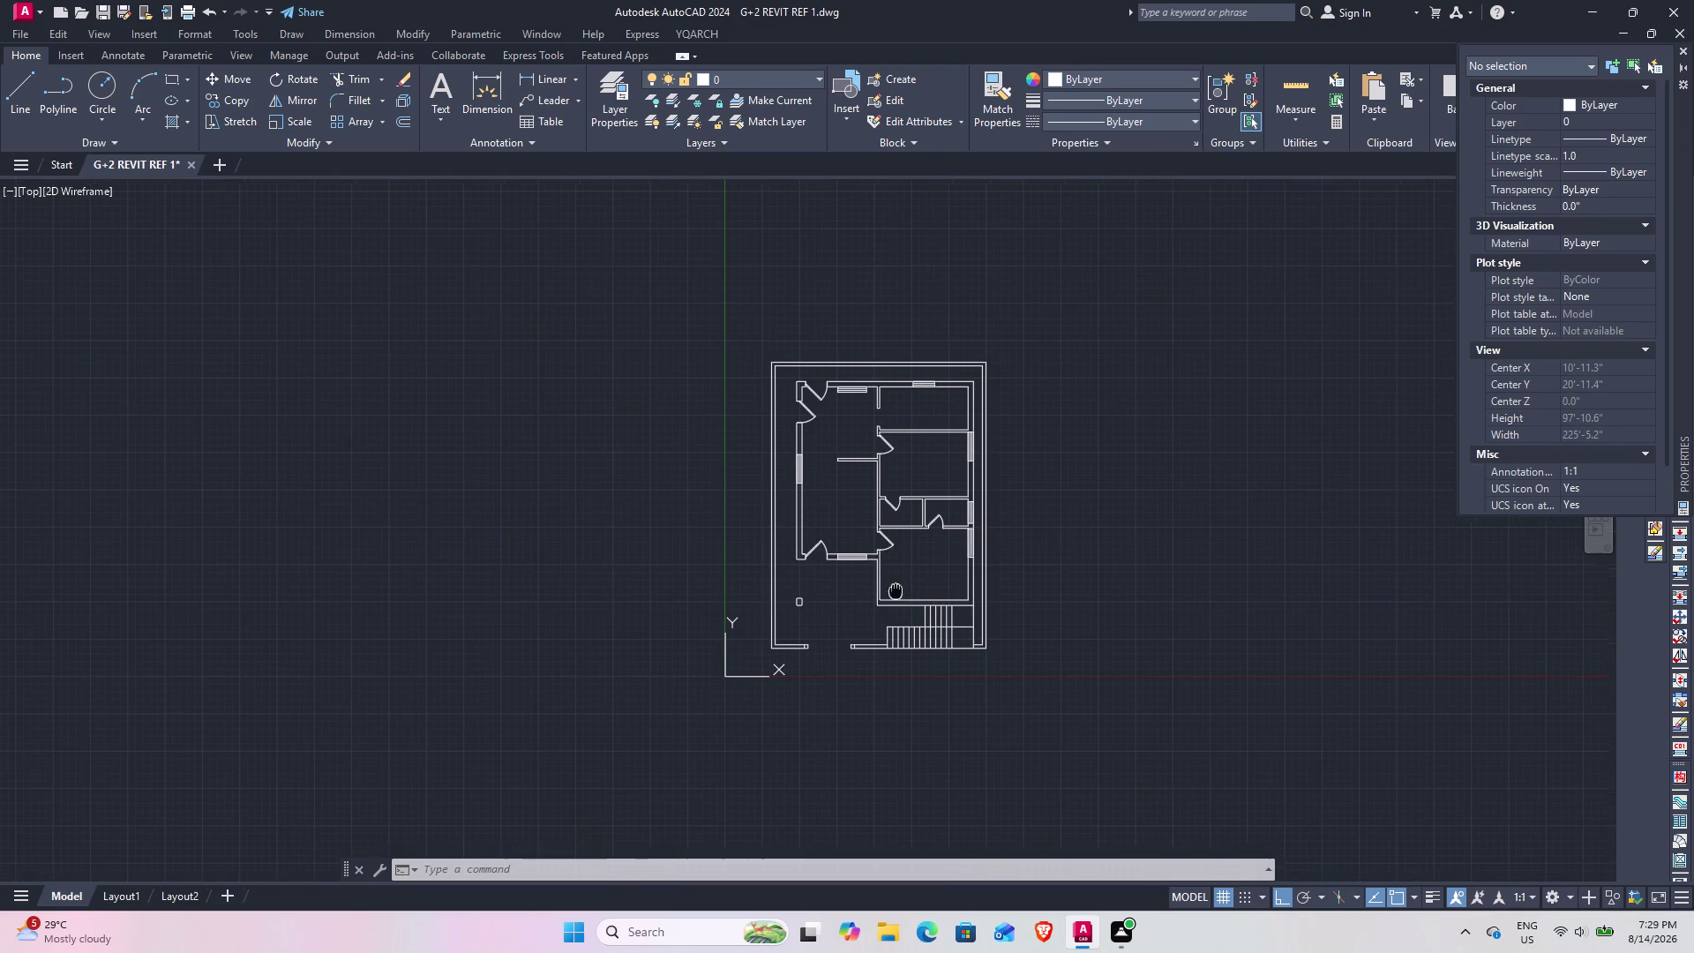
middle_drag(893, 585, 874, 538)
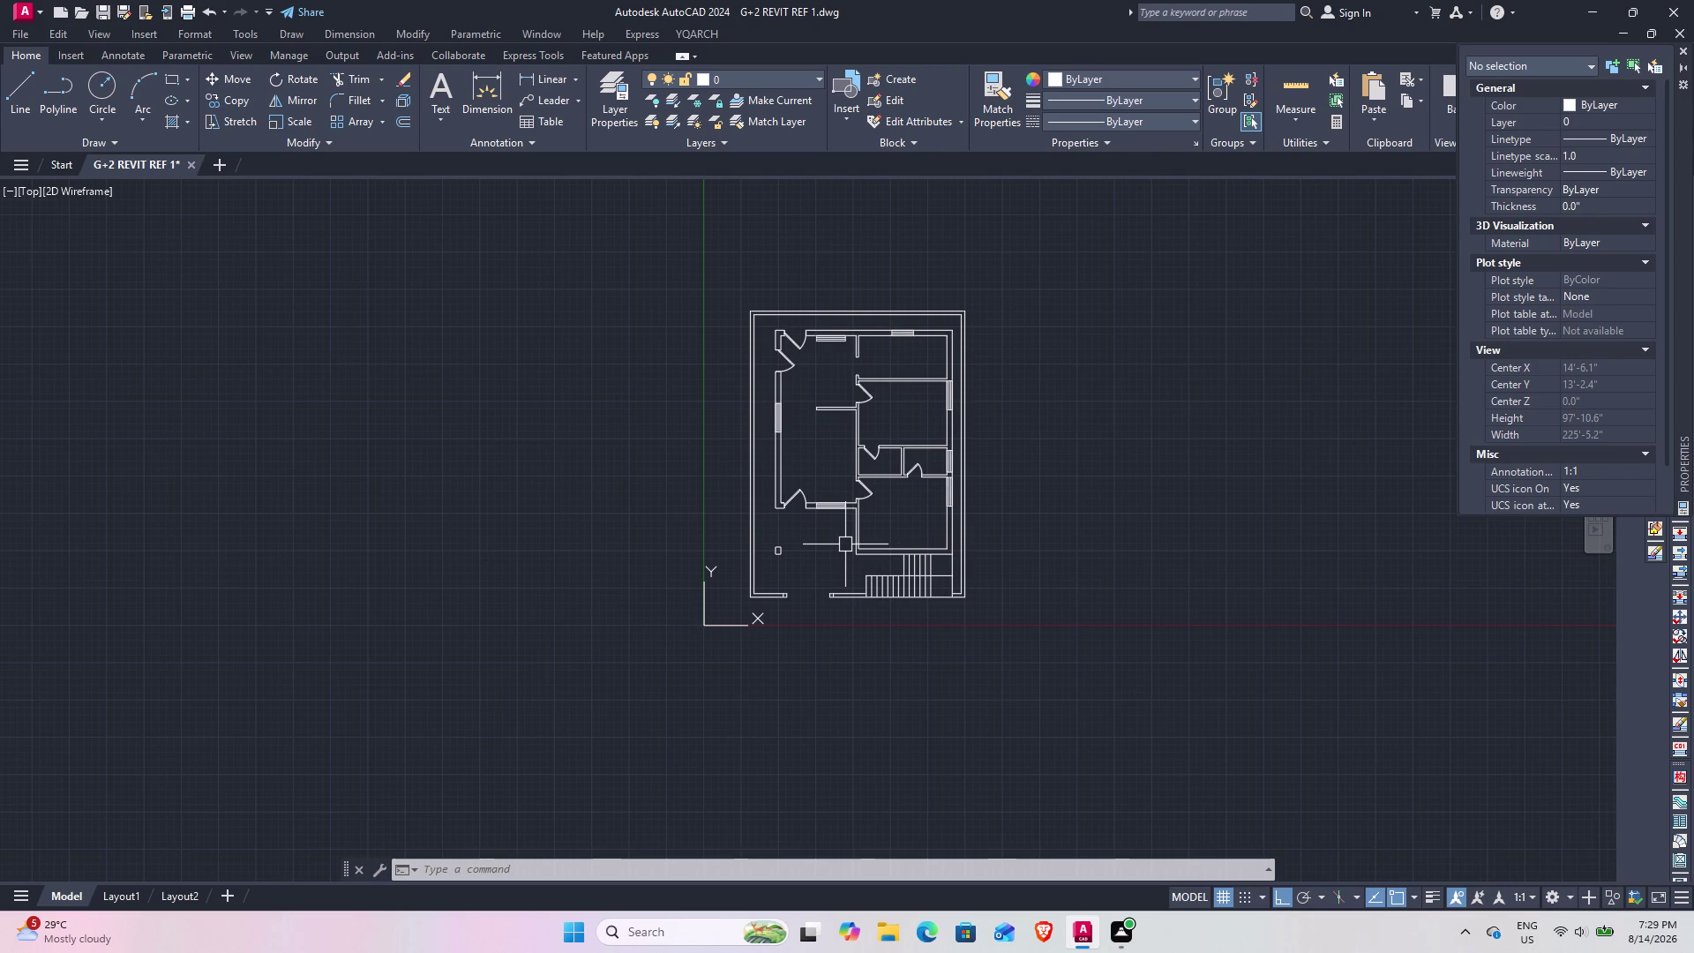
key(ctrl+s)
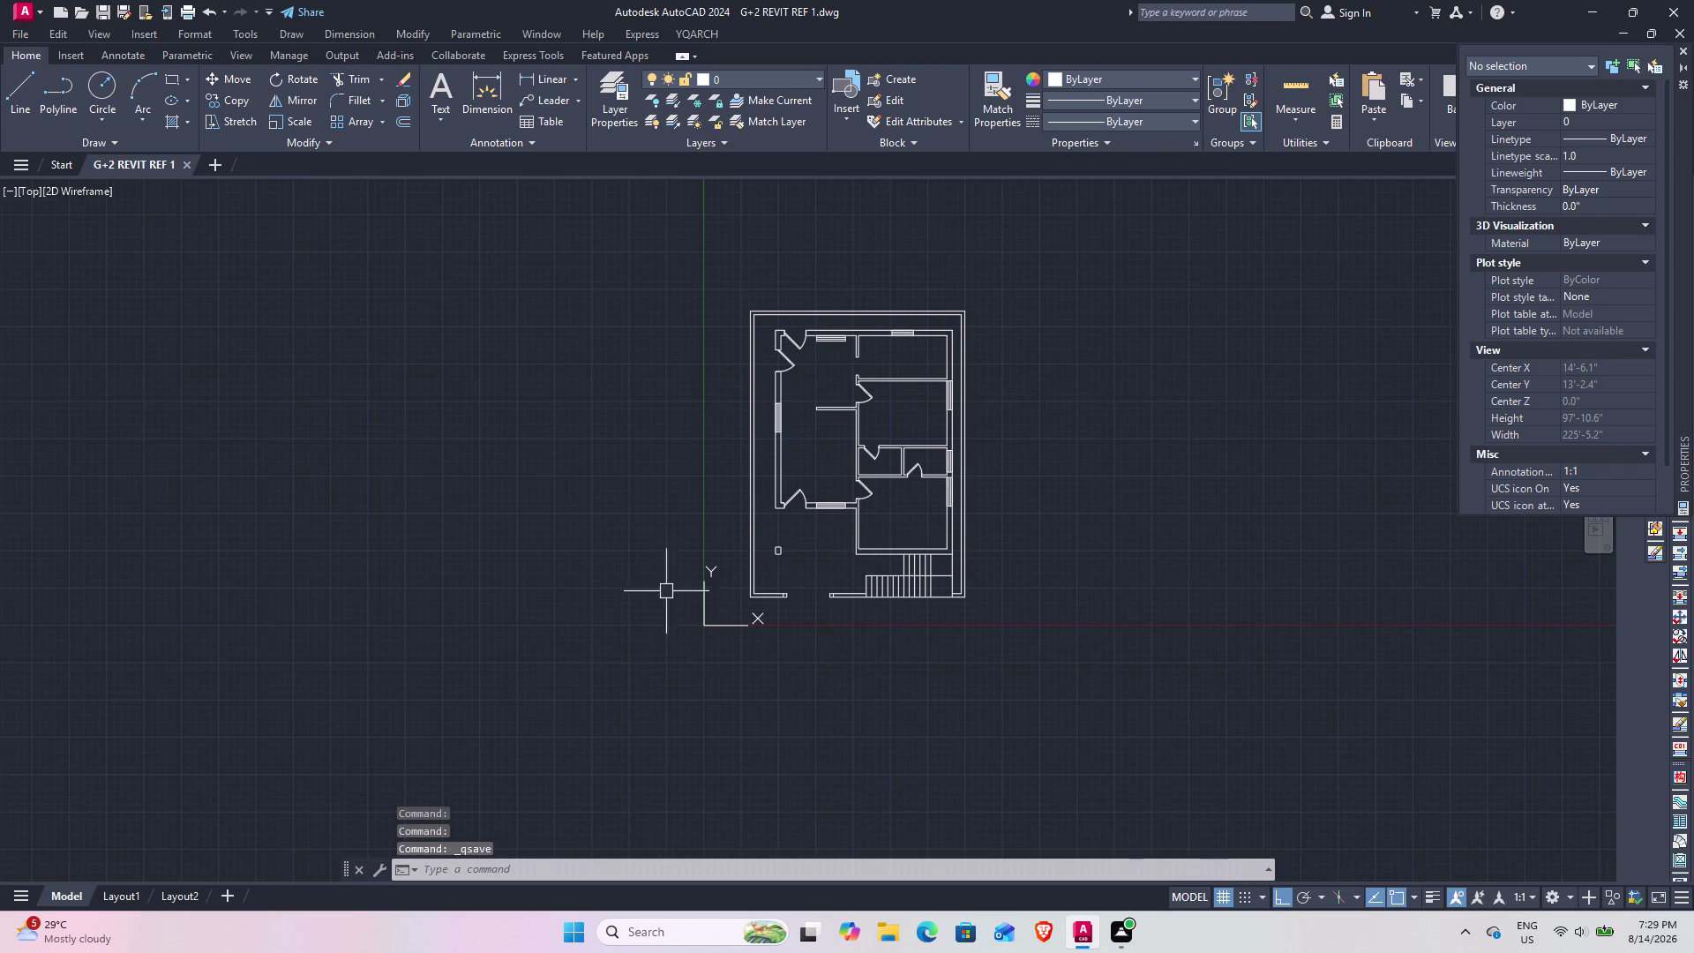